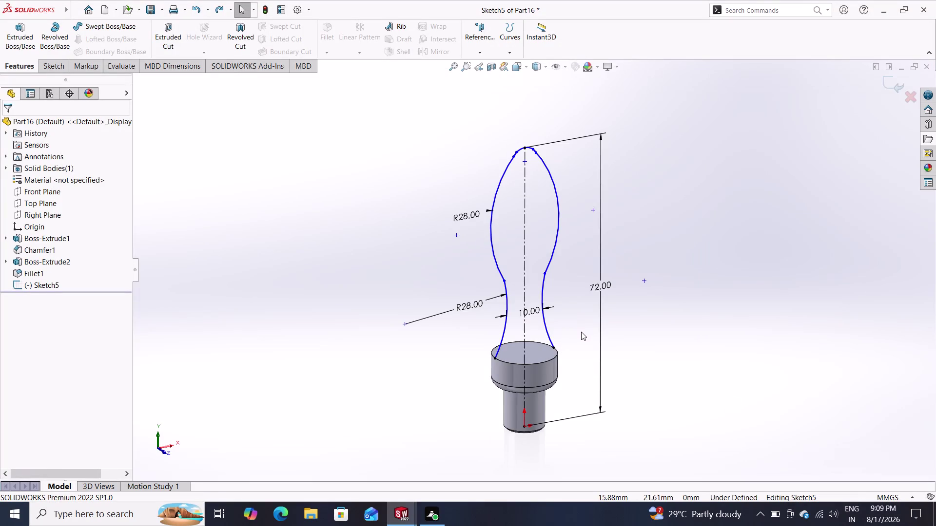
Box-select the base sketch entities, then clear the selection and try the second extrude's menu.
drag(579, 332, 492, 421)
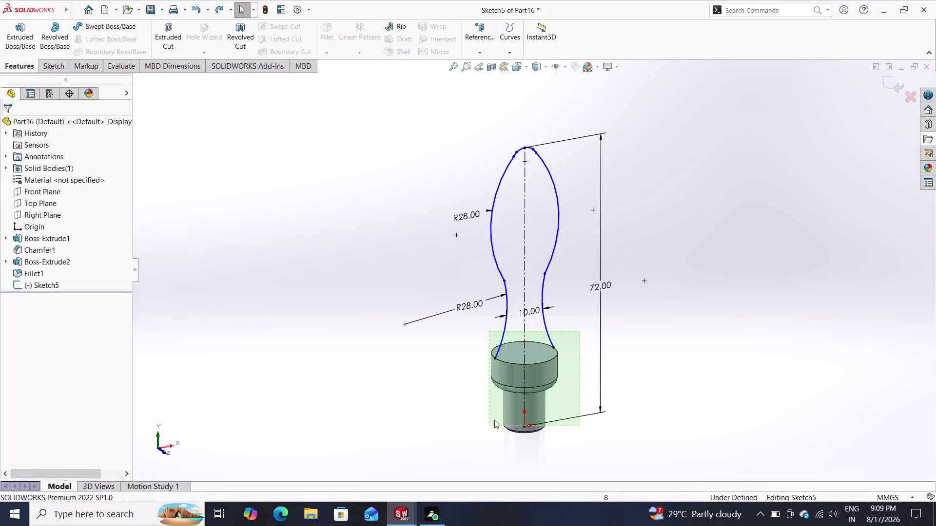
drag(493, 422, 497, 419)
key(Escape)
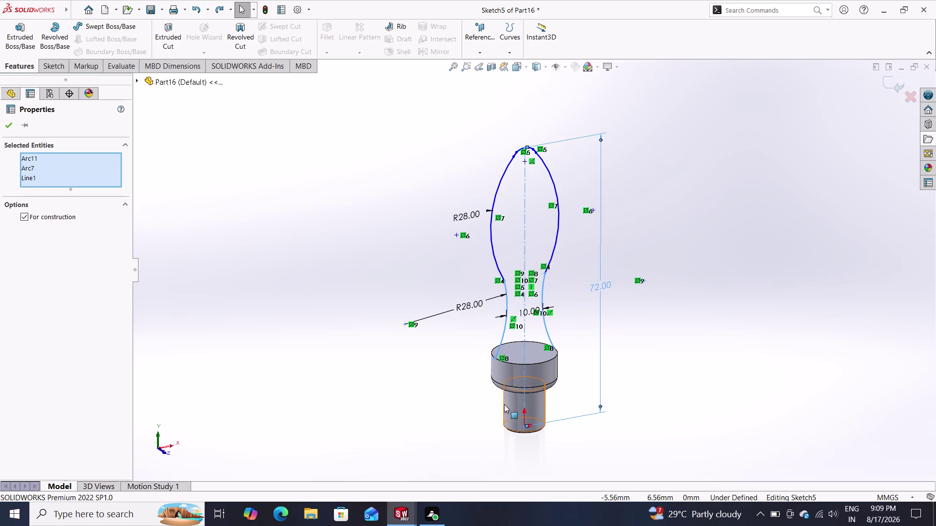
key(Escape)
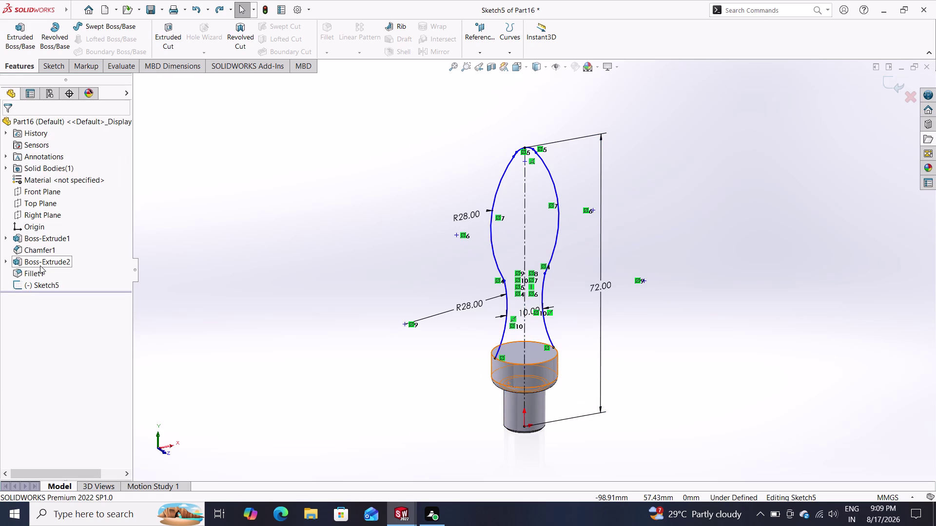
click(39, 265)
right_click(40, 264)
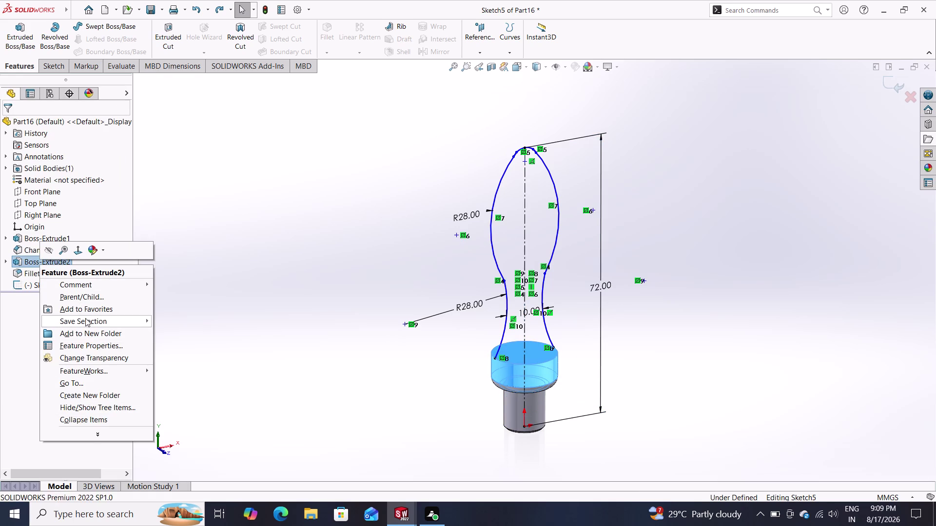
click(16, 321)
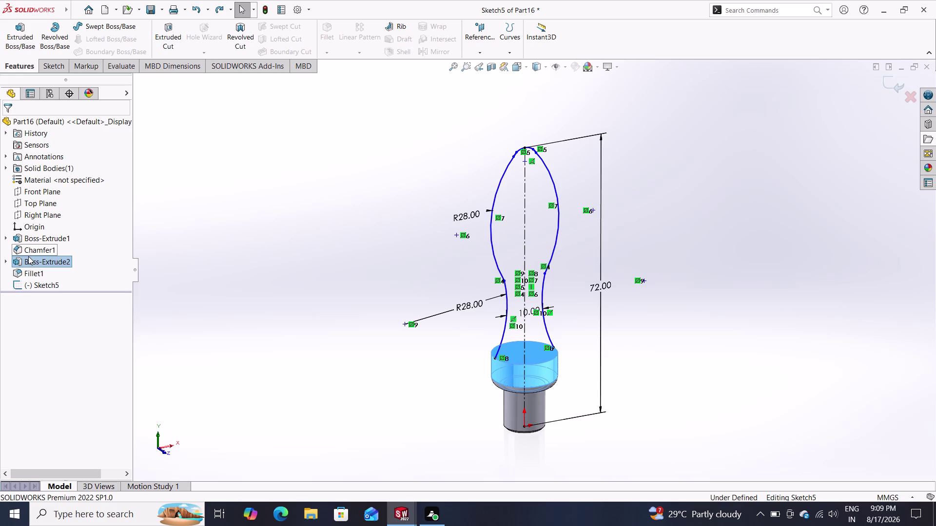
right_click(27, 258)
click(0, 346)
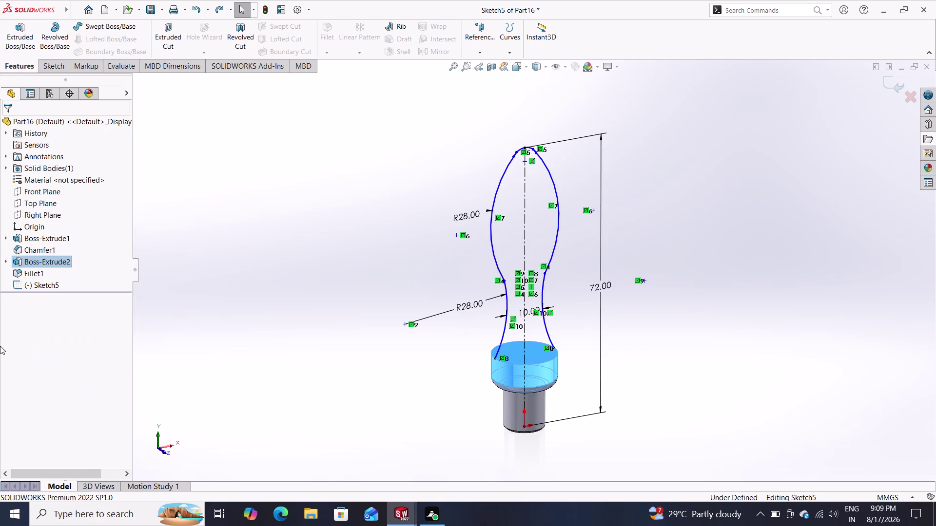
Hide the solid body using its right-click menu.
right_click(46, 263)
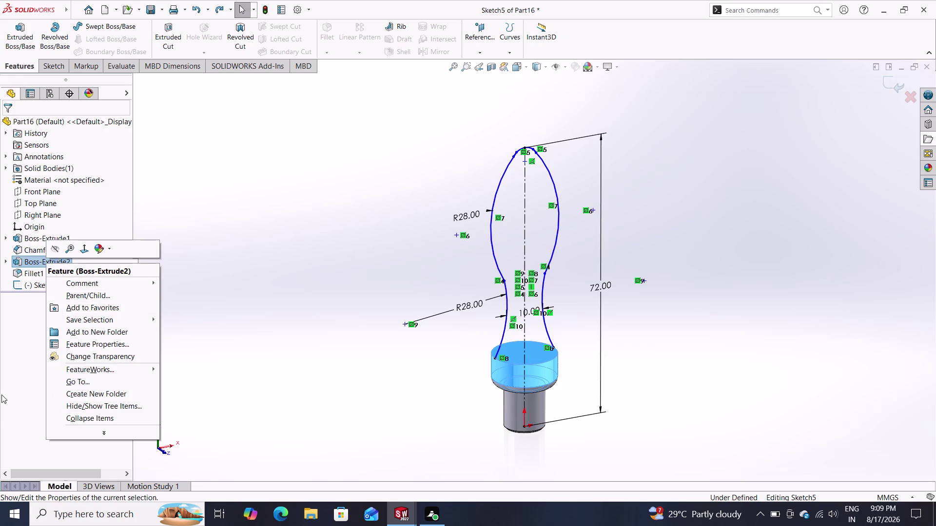
drag(3, 415, 11, 421)
right_click(513, 368)
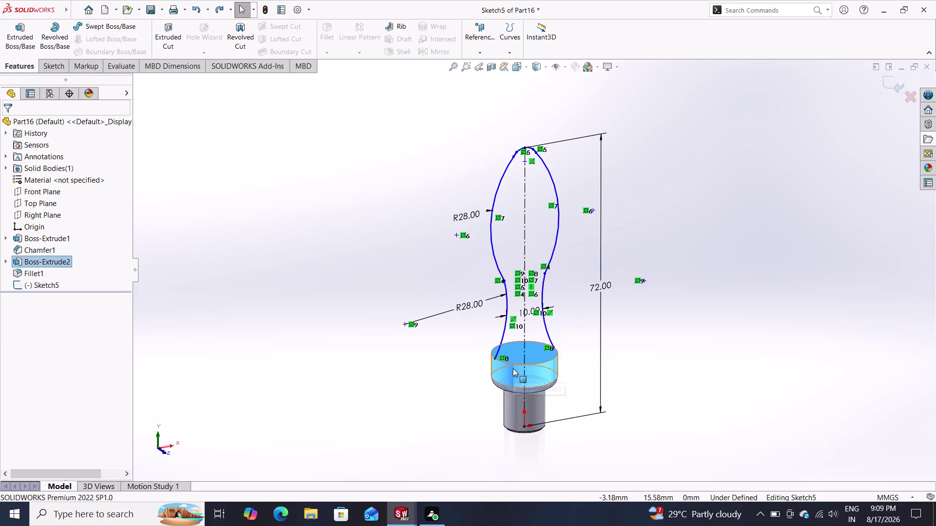
click(449, 426)
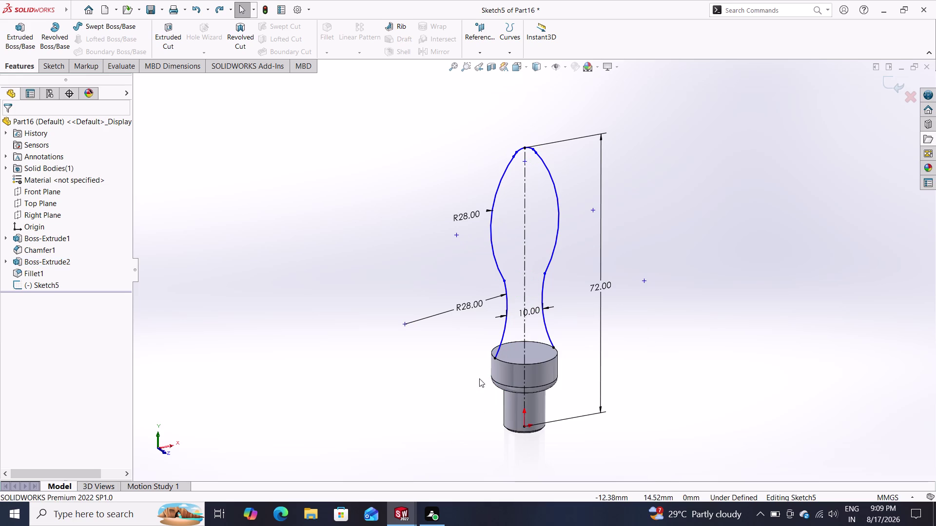
click(505, 368)
right_click(505, 368)
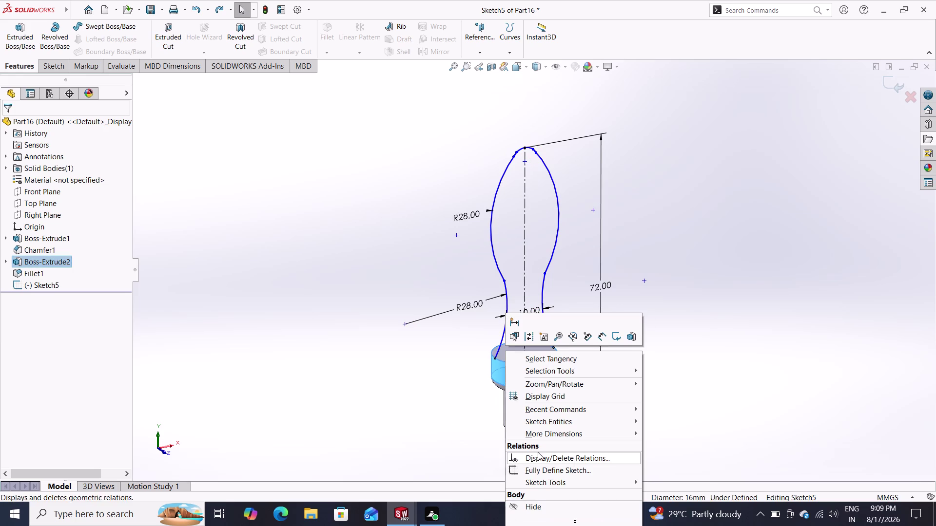
click(523, 508)
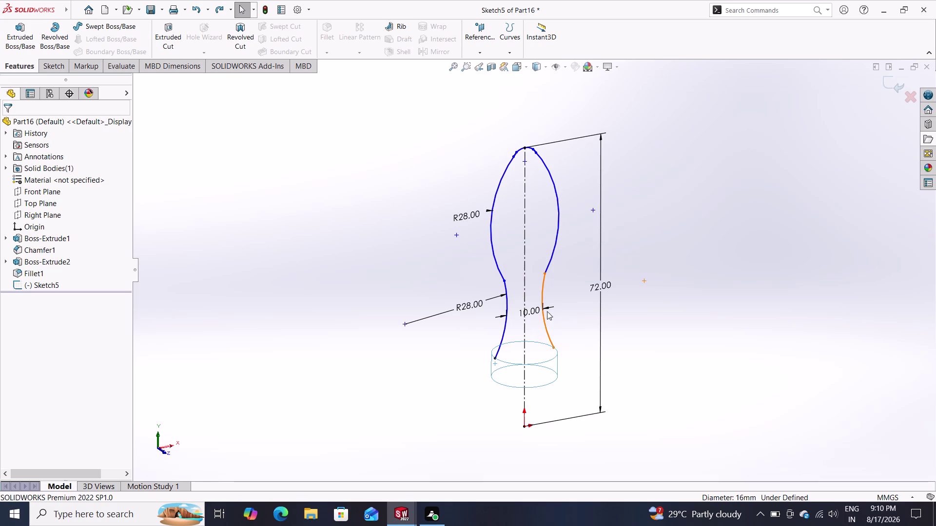
Delete the upper and lower right arcs, confirming removal of the dimensioned arc.
click(558, 204)
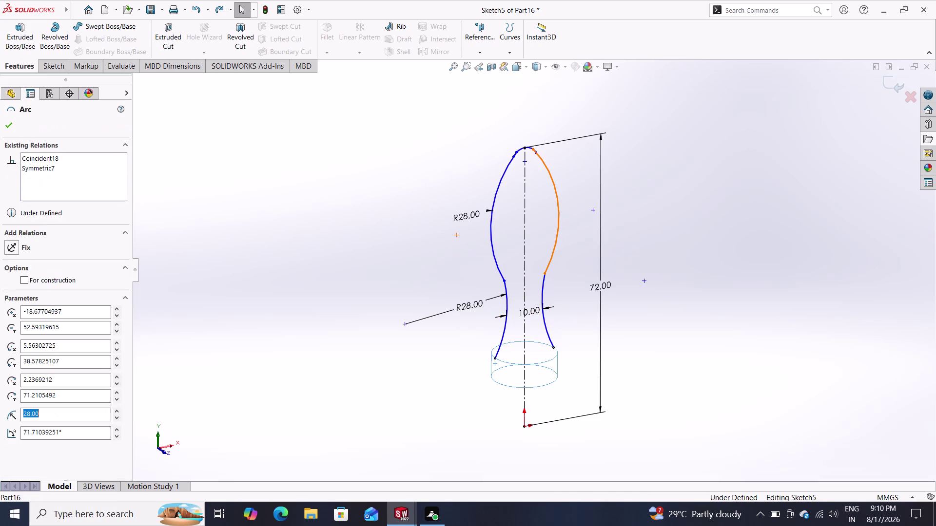
key(Delete)
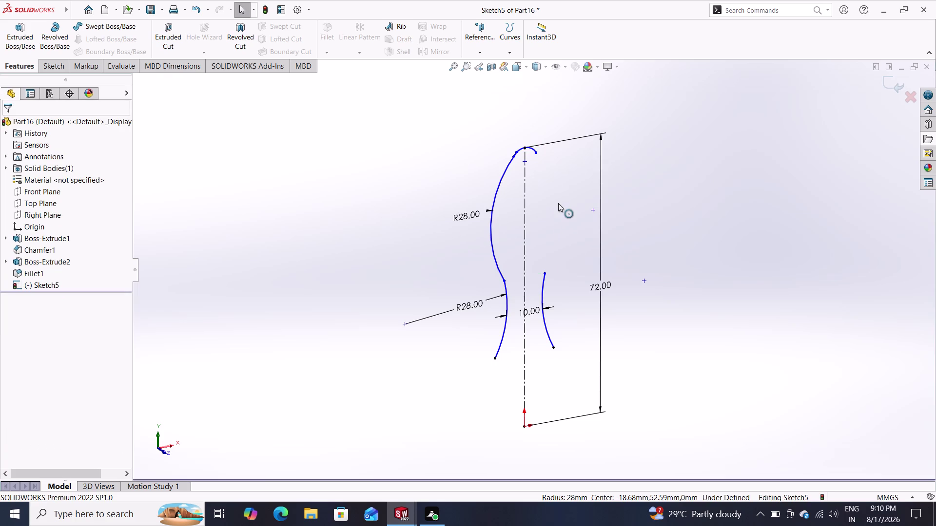
click(542, 298)
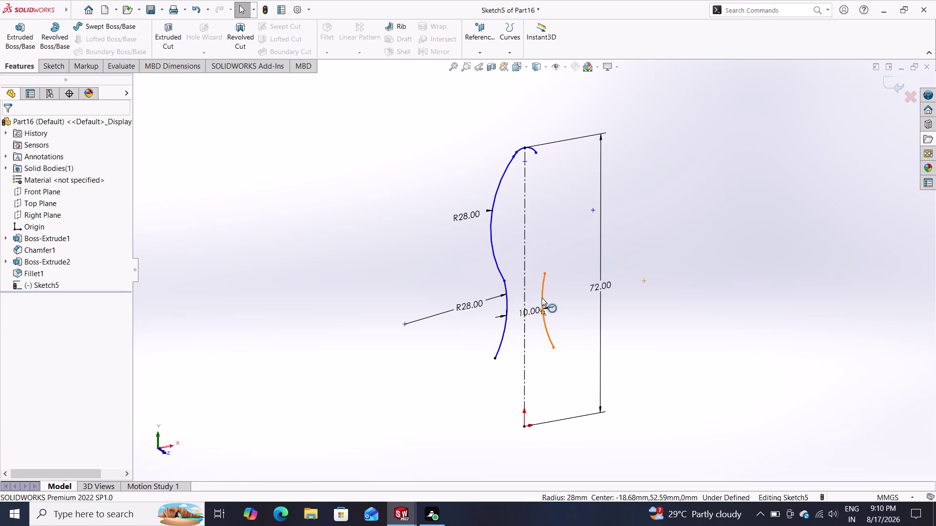
key(Delete)
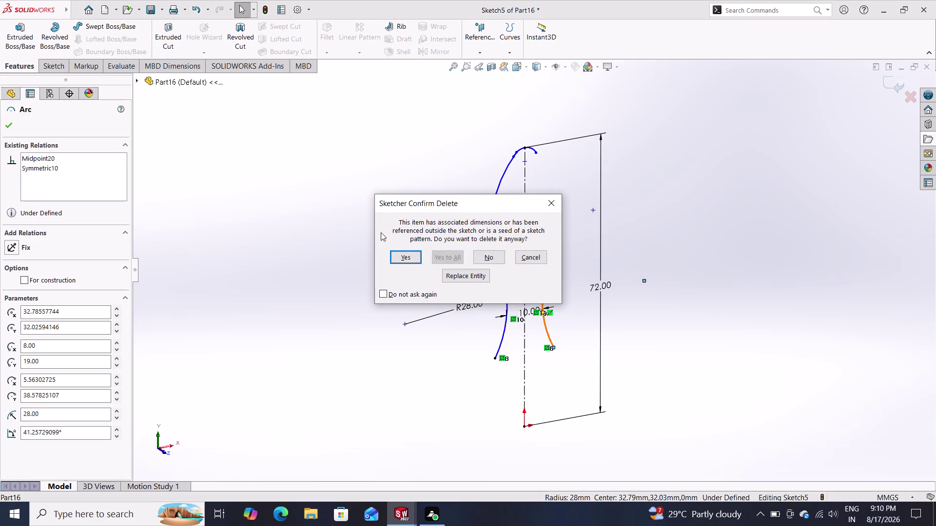
click(404, 257)
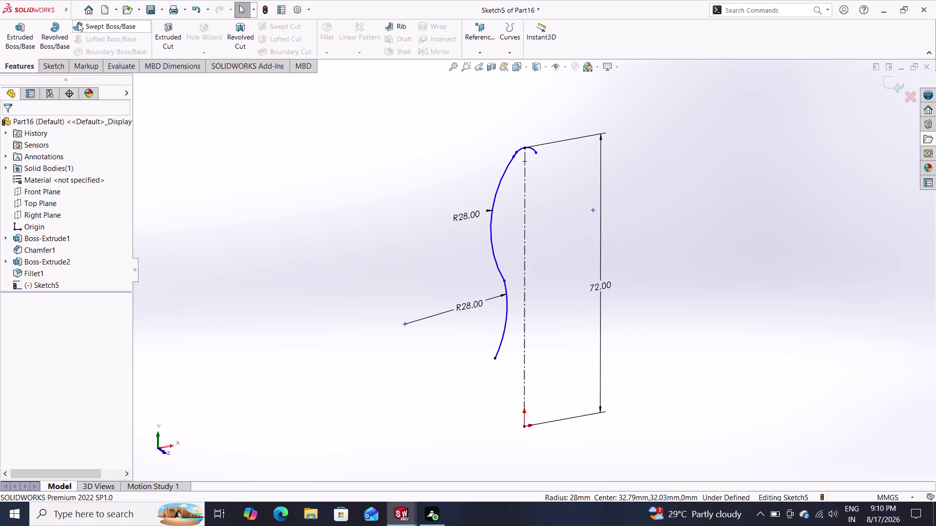
Start a line, then cancel it and leave Sketch5.
click(22, 66)
click(57, 64)
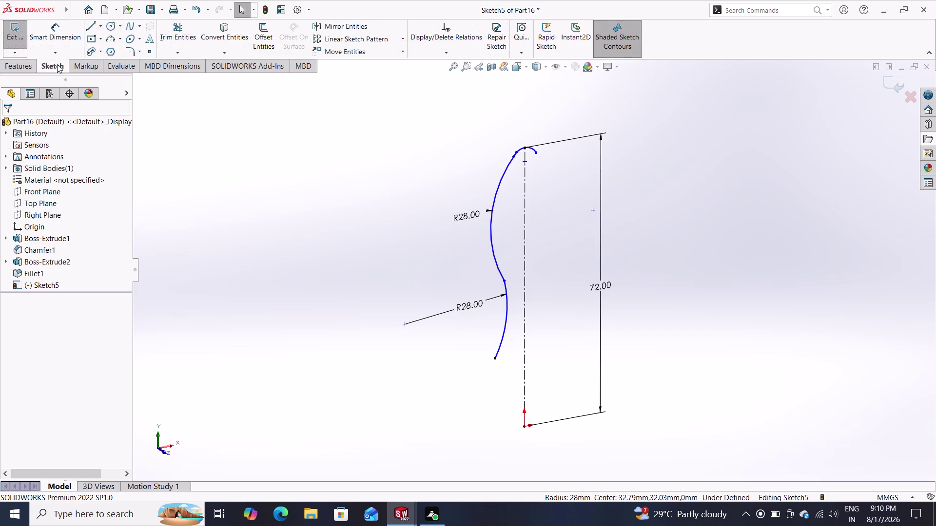
click(90, 23)
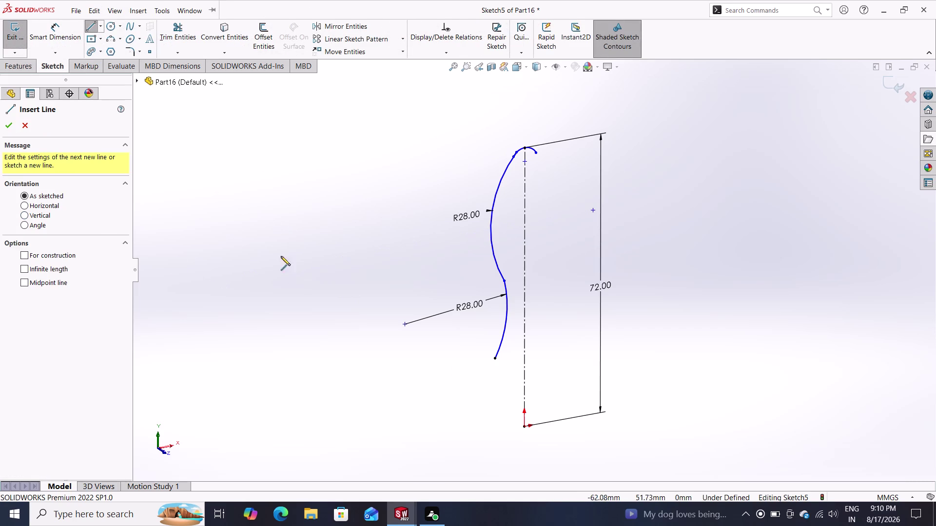
click(136, 80)
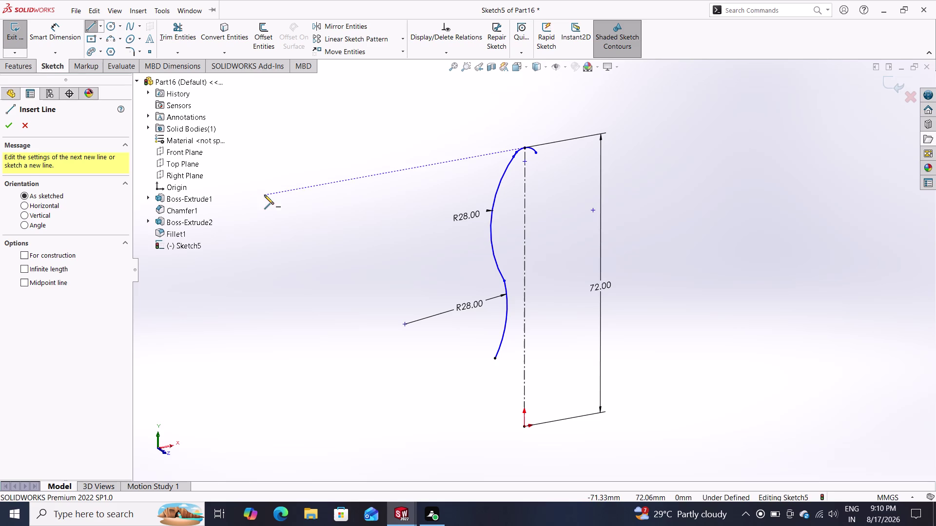
key(Escape)
key(Escape)
click(892, 82)
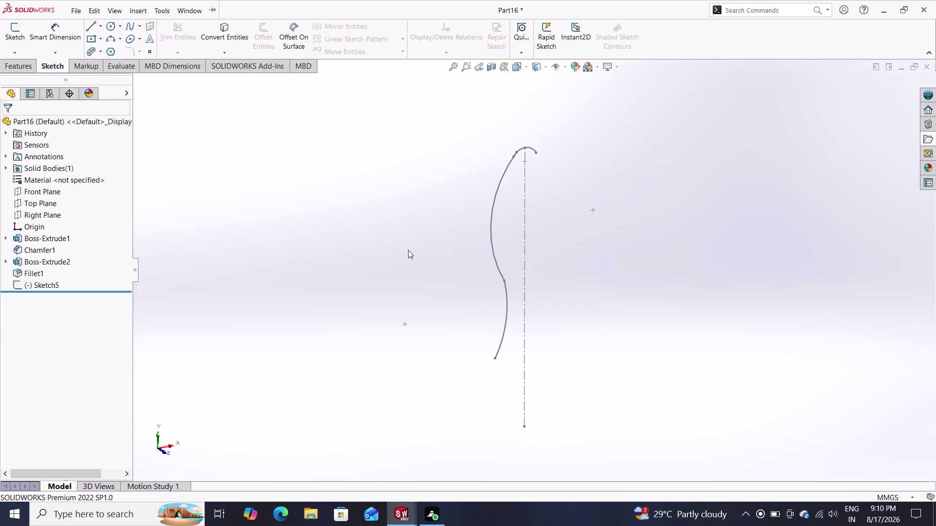
Start Sketch6 on the Front Plane and pick the lower profile arc.
click(12, 62)
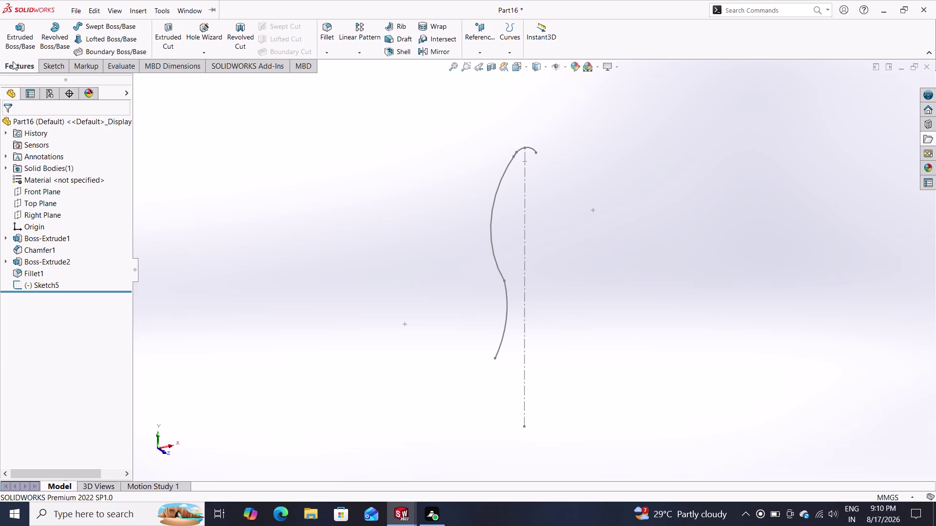
click(46, 65)
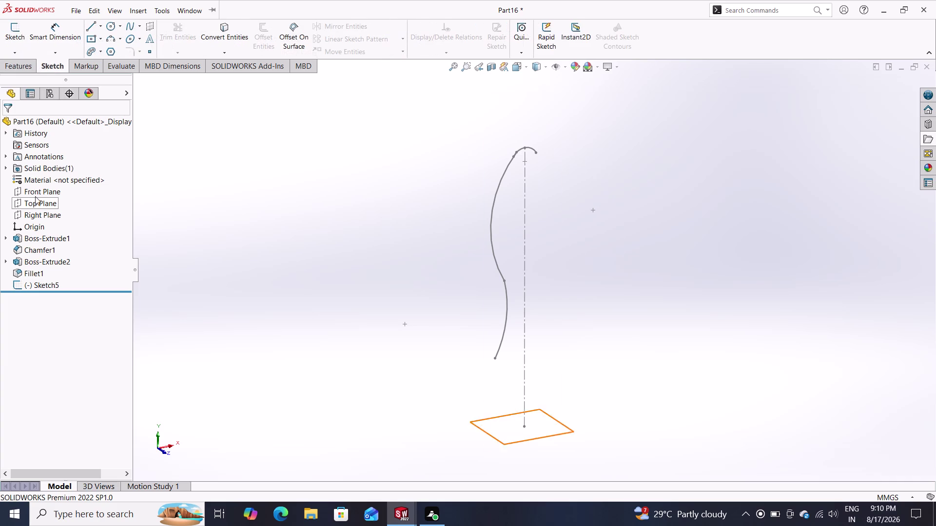
click(35, 192)
click(42, 181)
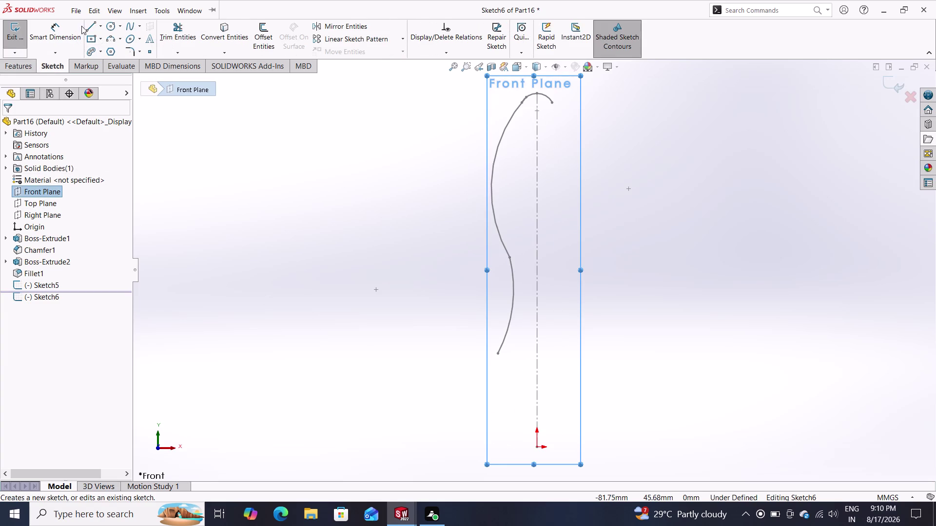
click(510, 303)
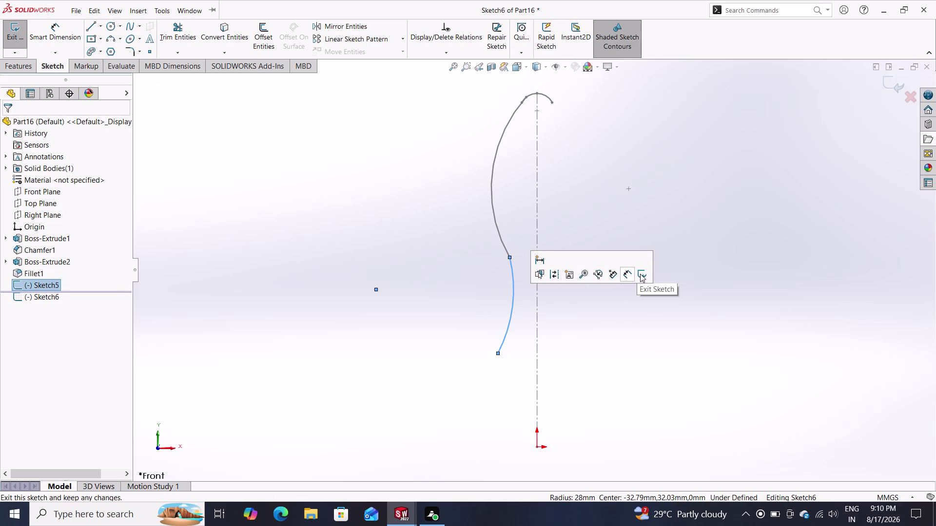
key(Escape)
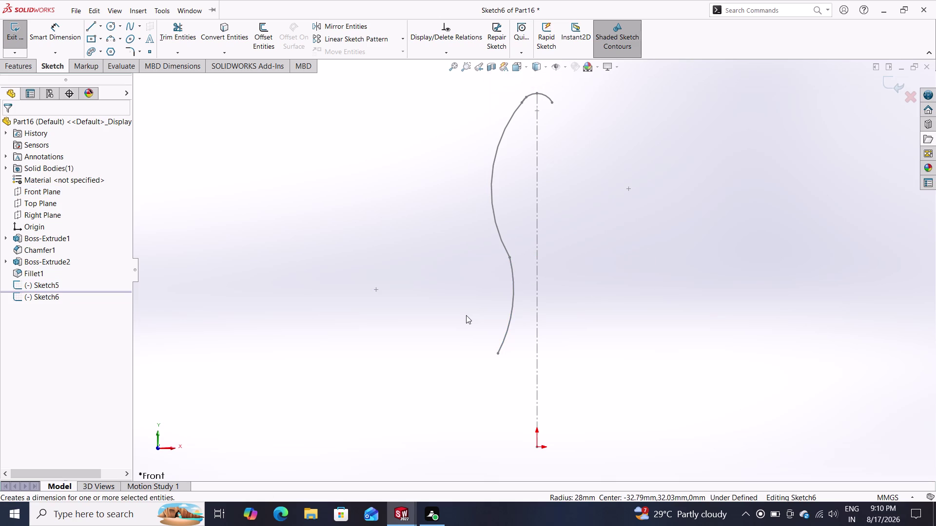
Draw a horizontal base line from the lower arc's end to the centerline.
click(88, 27)
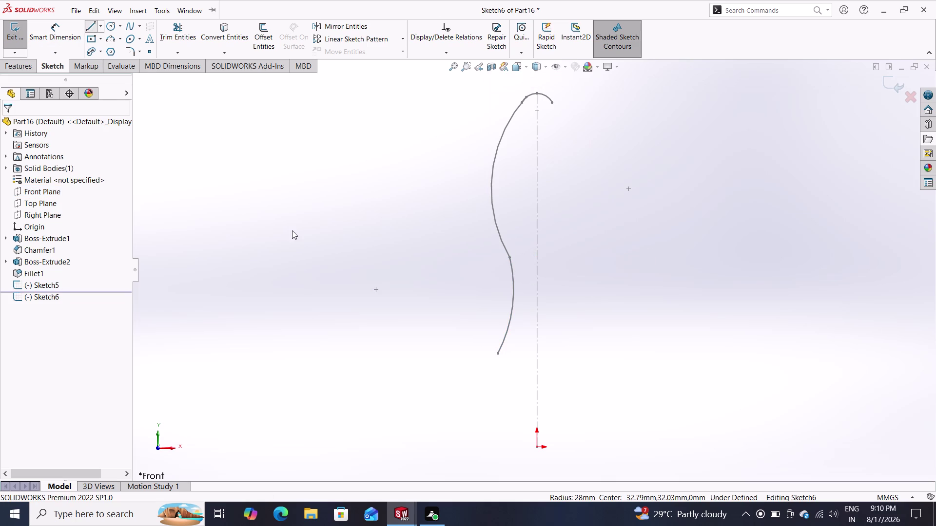
click(497, 353)
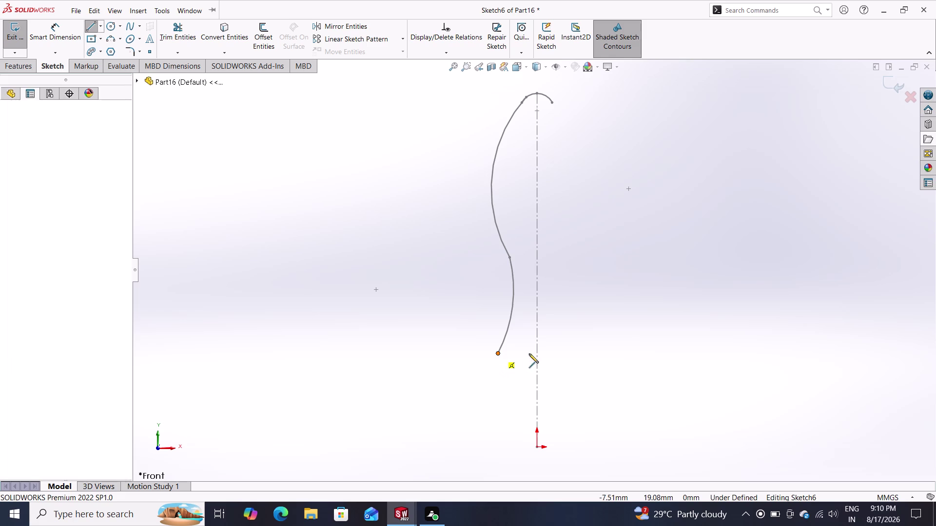
click(538, 353)
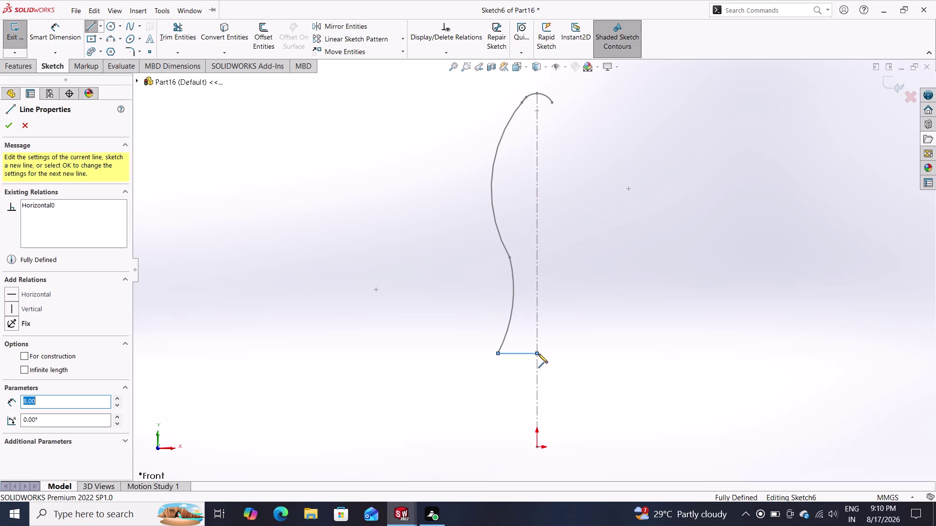
key(Escape)
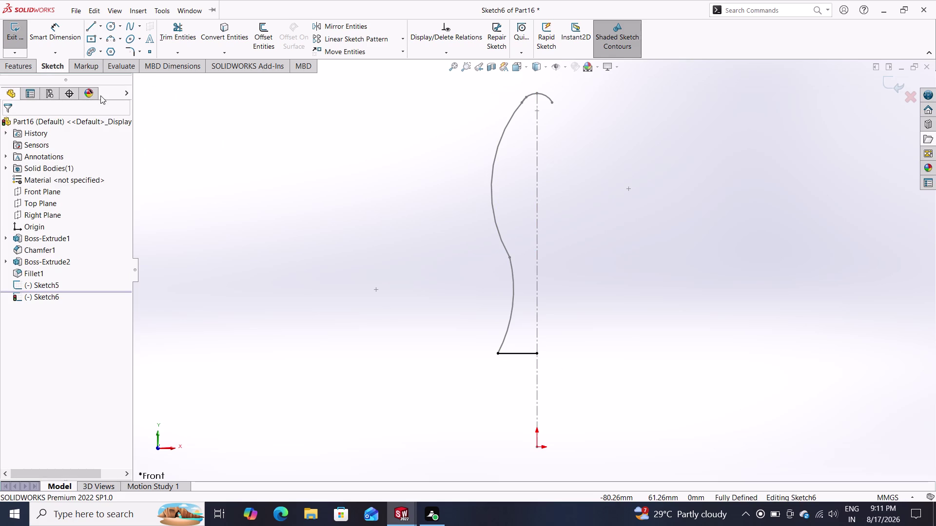
Draw a vertical line up the centerline to the top of the curve.
click(95, 24)
click(537, 354)
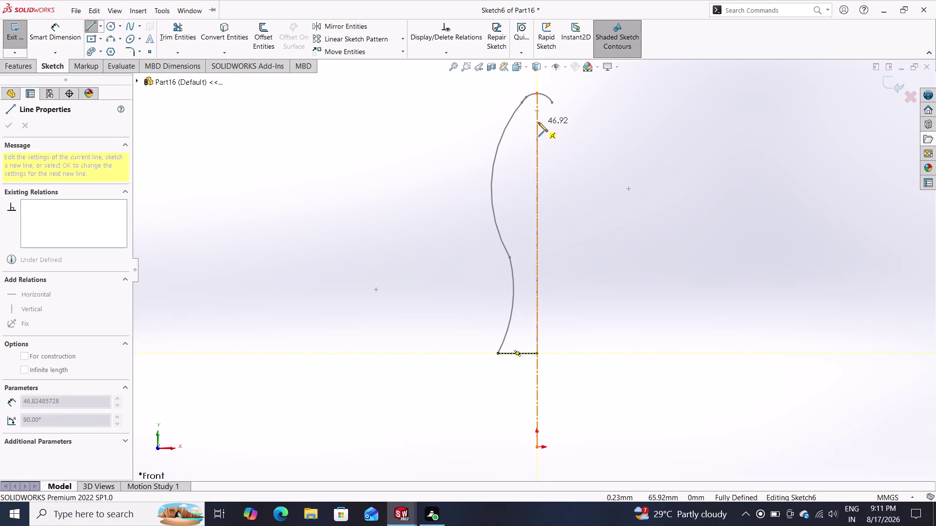
click(538, 93)
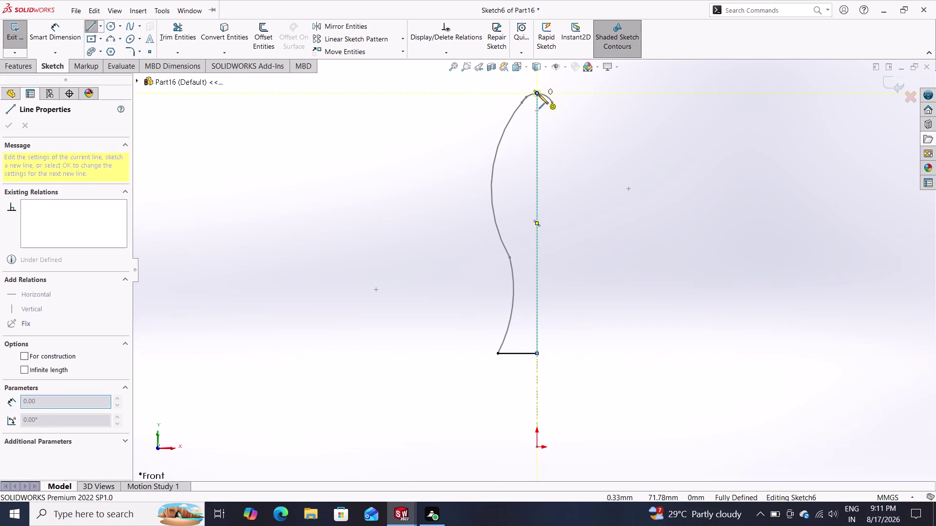
key(Escape)
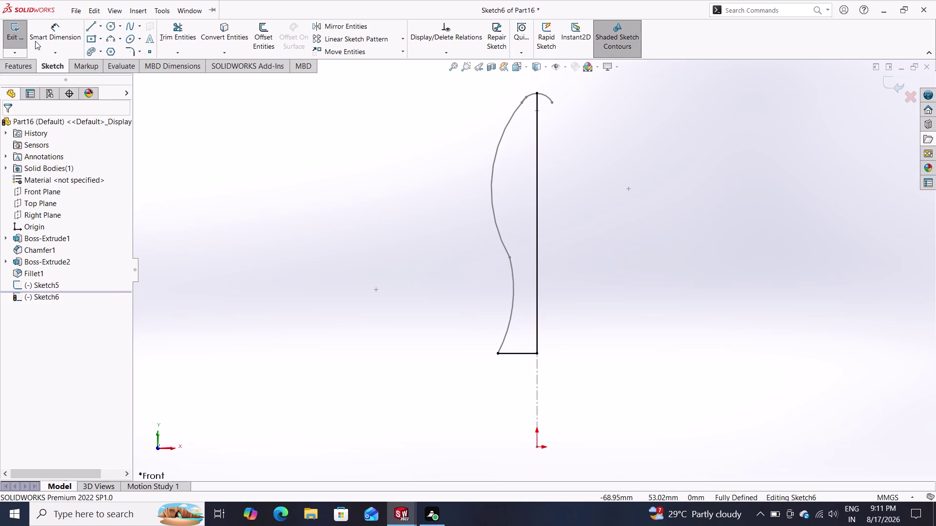
click(22, 64)
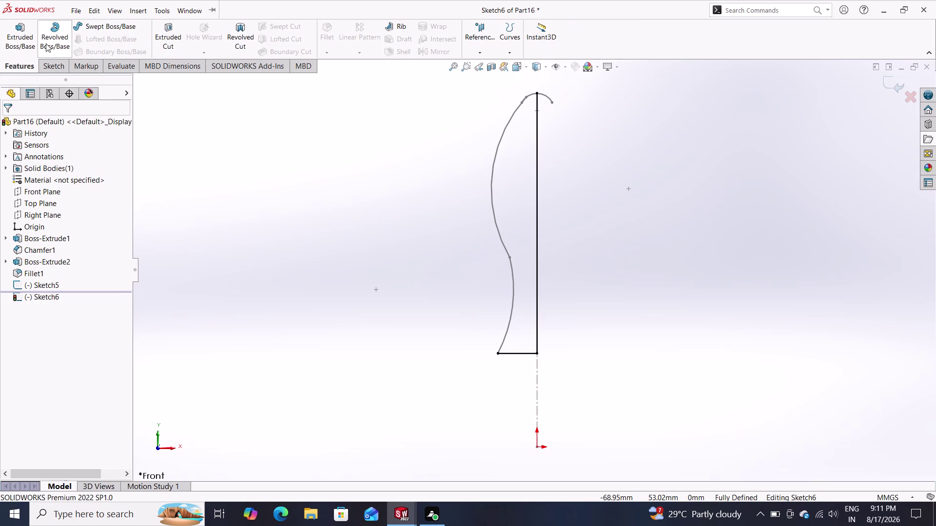
Start a revolve about the vertical line and dismiss its rebuild error.
click(50, 35)
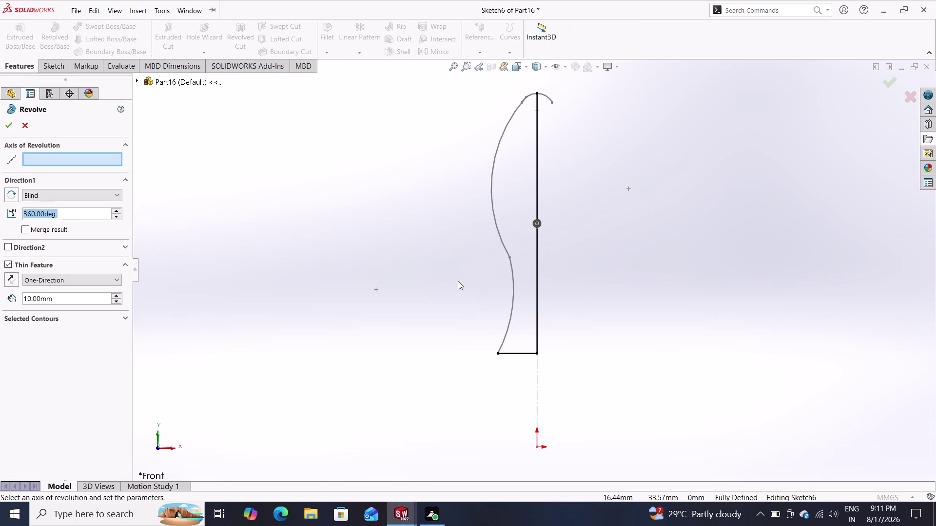
middle_drag(436, 268, 466, 308)
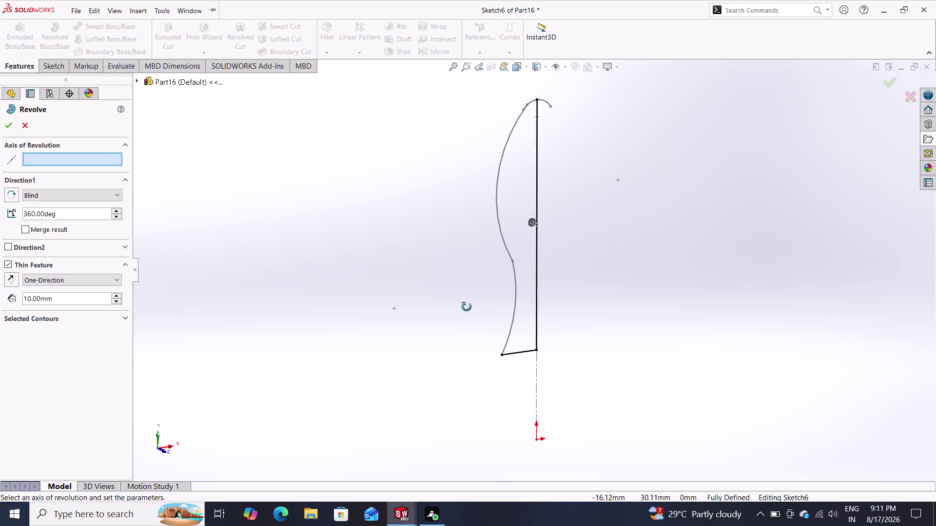
middle_drag(467, 308, 466, 306)
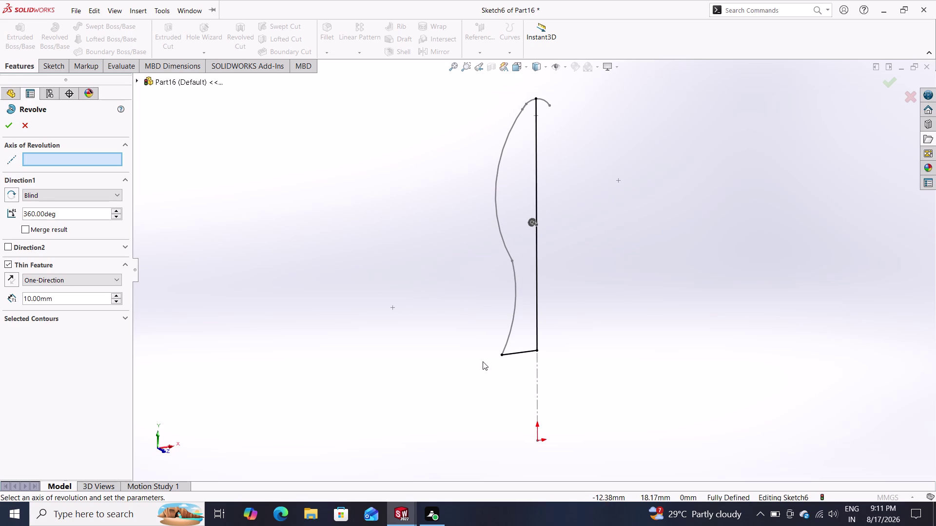
click(536, 291)
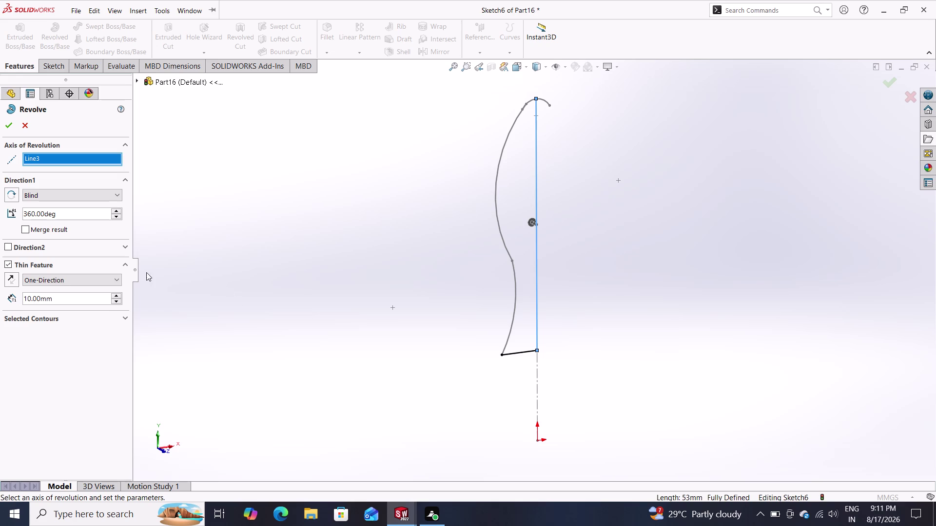
click(5, 128)
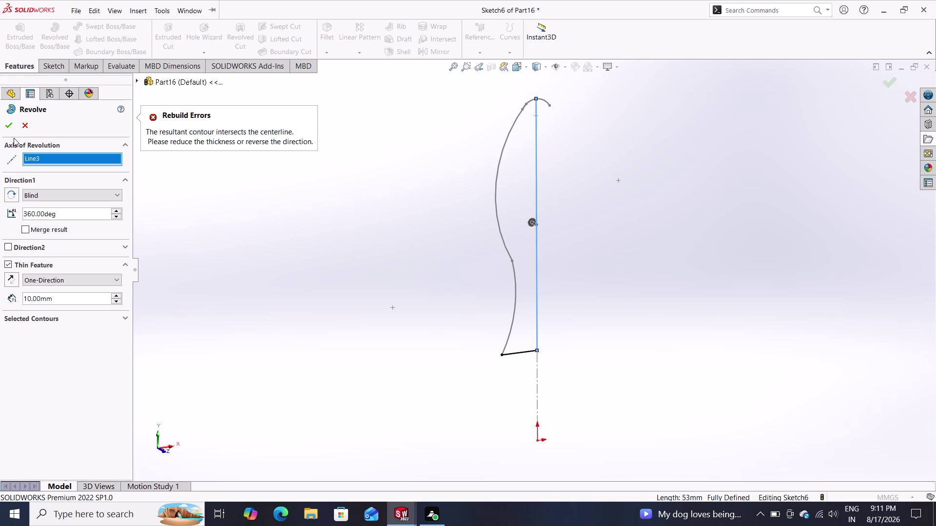
click(531, 219)
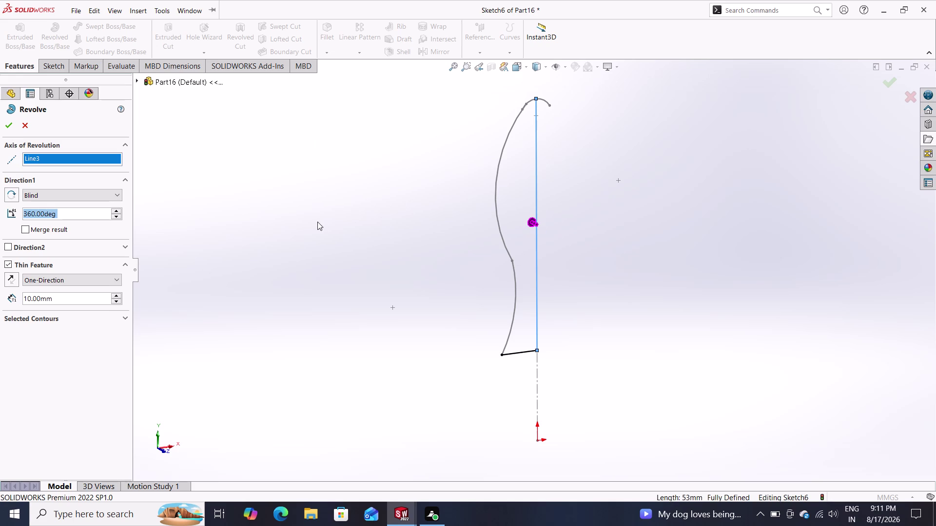
Try the Blind revolve settings, then cancel the revolve without creating it.
click(12, 194)
click(77, 191)
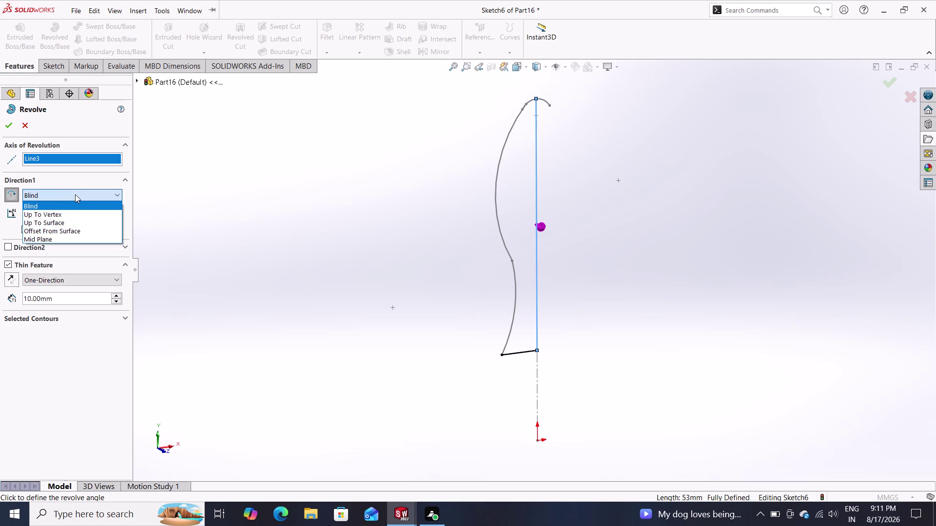
click(74, 194)
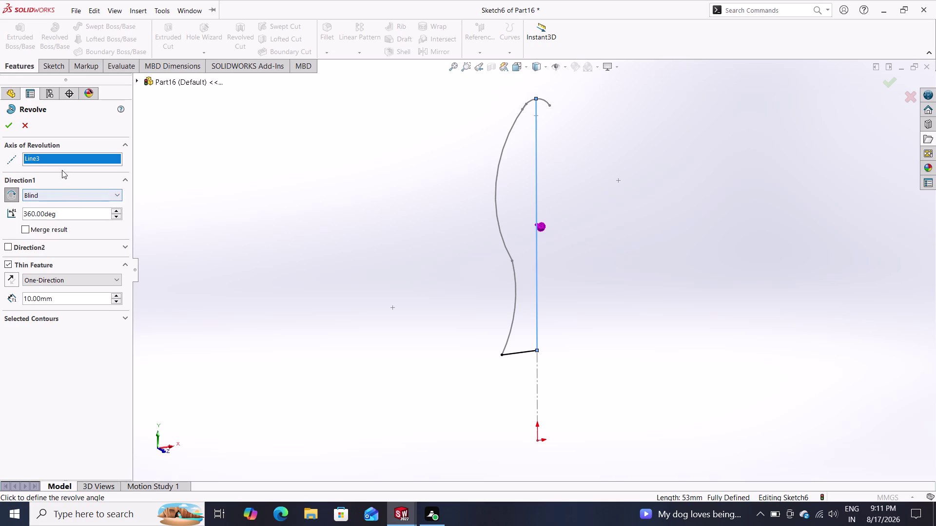
click(8, 125)
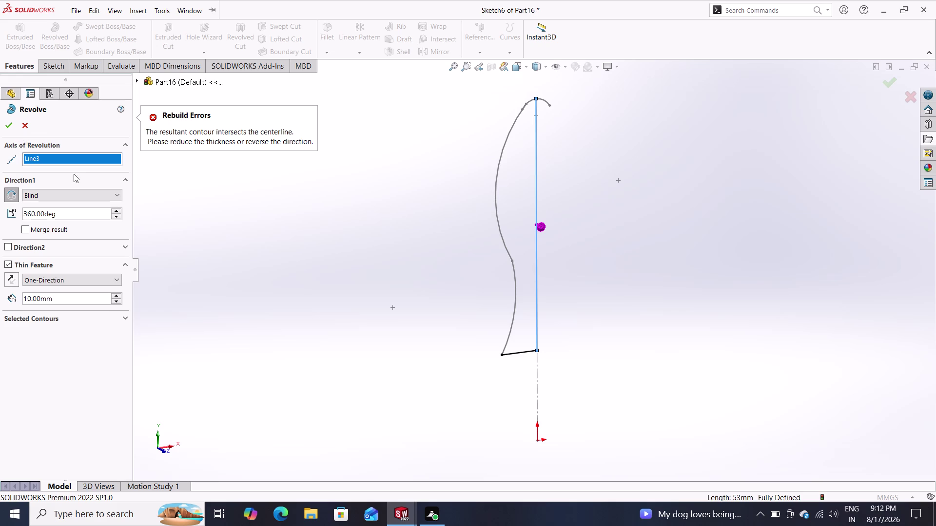
key(Escape)
key(Escape)
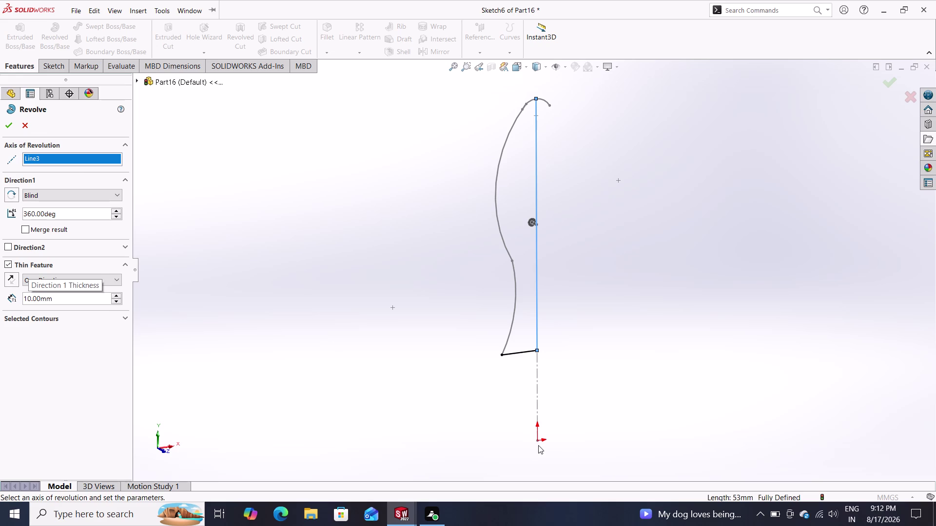
drag(537, 441, 547, 394)
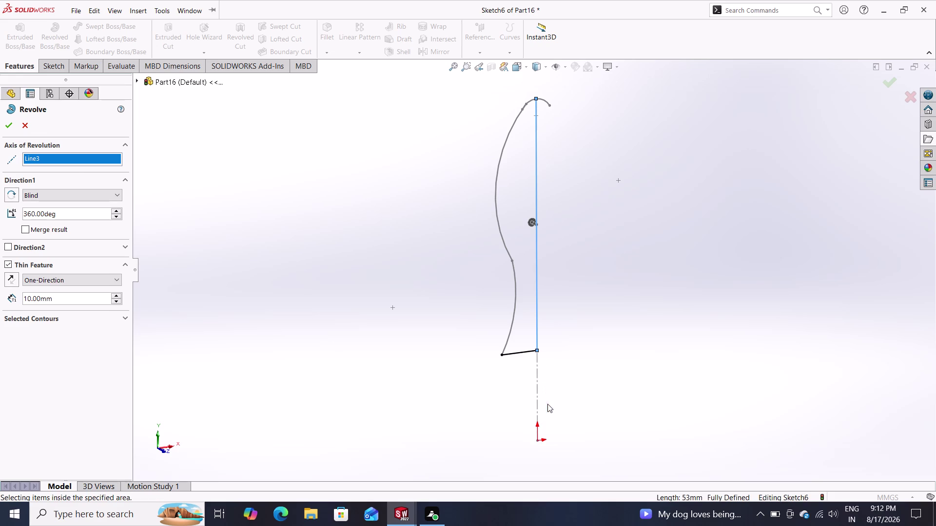
key(Escape)
key(Escape)
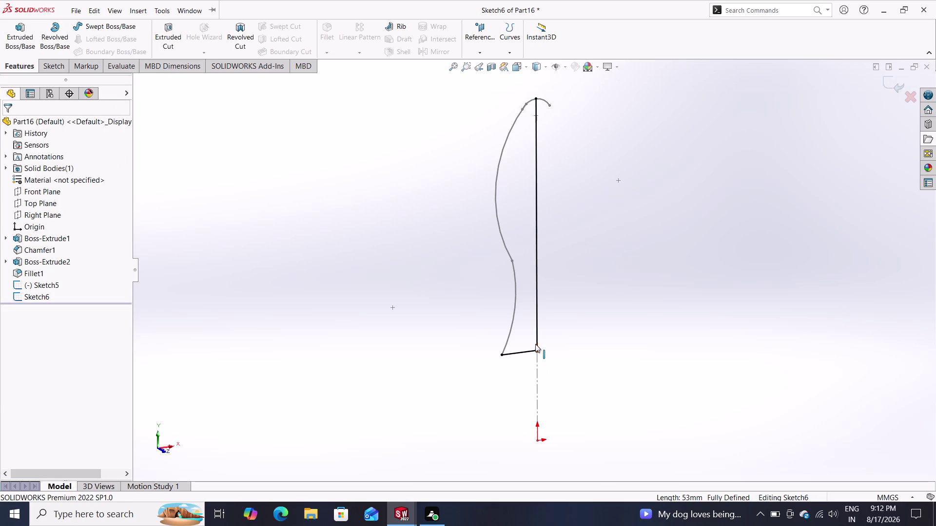
Select Sketch6's straight closing lines and undo the Sketch6 changes.
drag(537, 350, 535, 418)
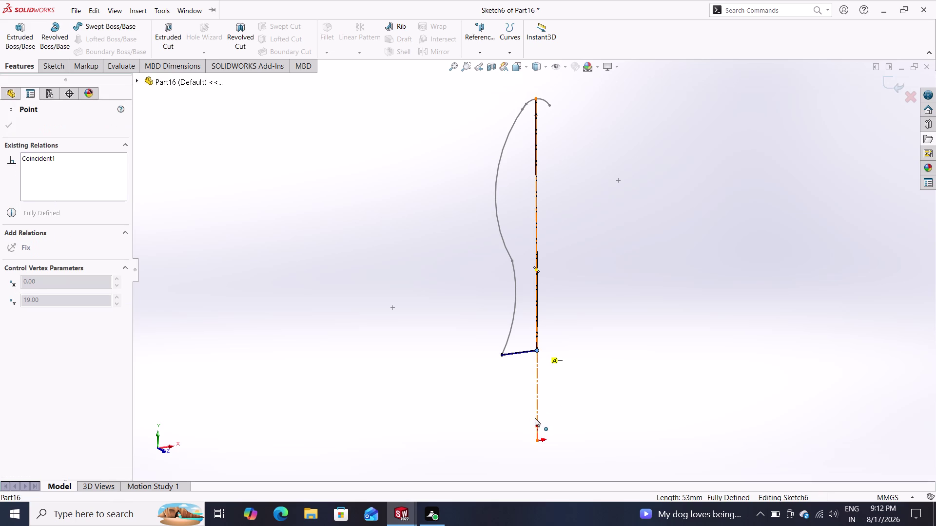
drag(535, 418, 535, 418)
key(Escape)
key(Escape)
key(Escape)
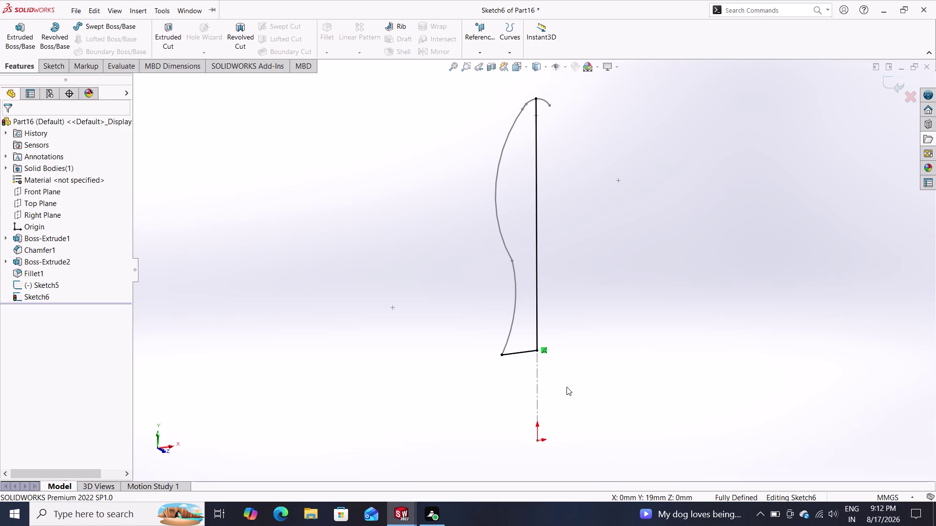
key(ctrl+z)
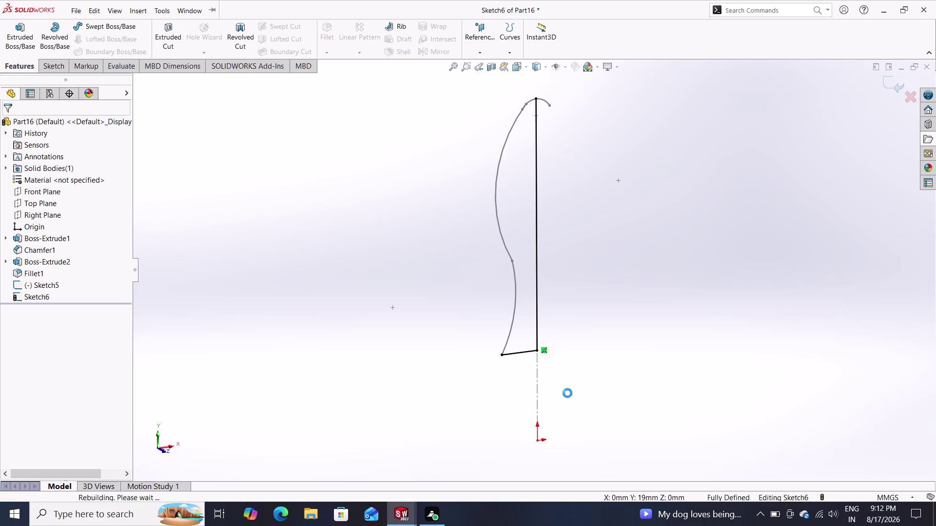
key(ctrl+z)
key(ctrl+z)
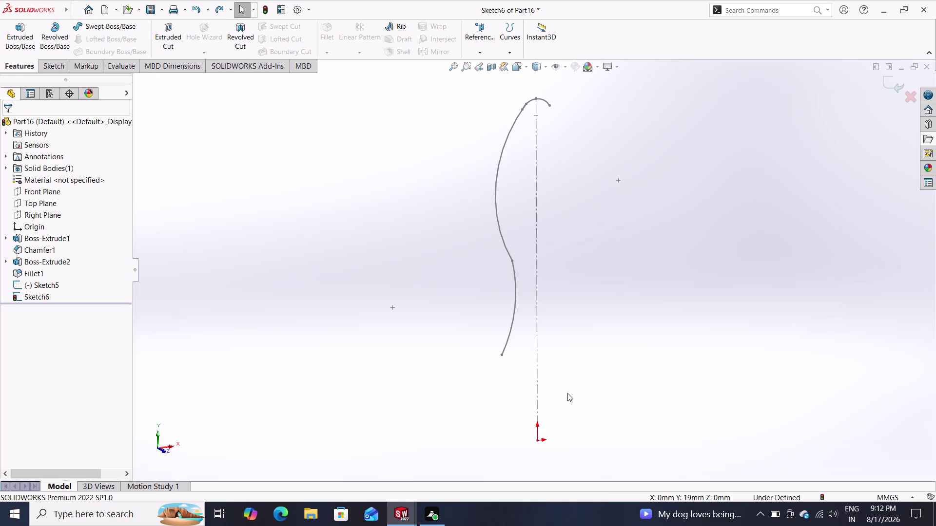
key(ctrl+z)
key(ctrl+z)
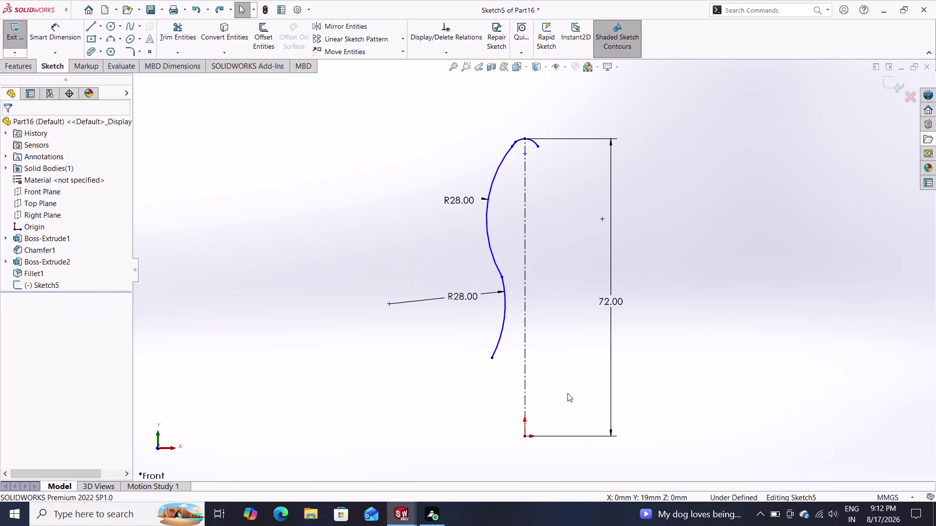
Delete the stray right-hand arc and confirm the deletion.
key(ctrl+z)
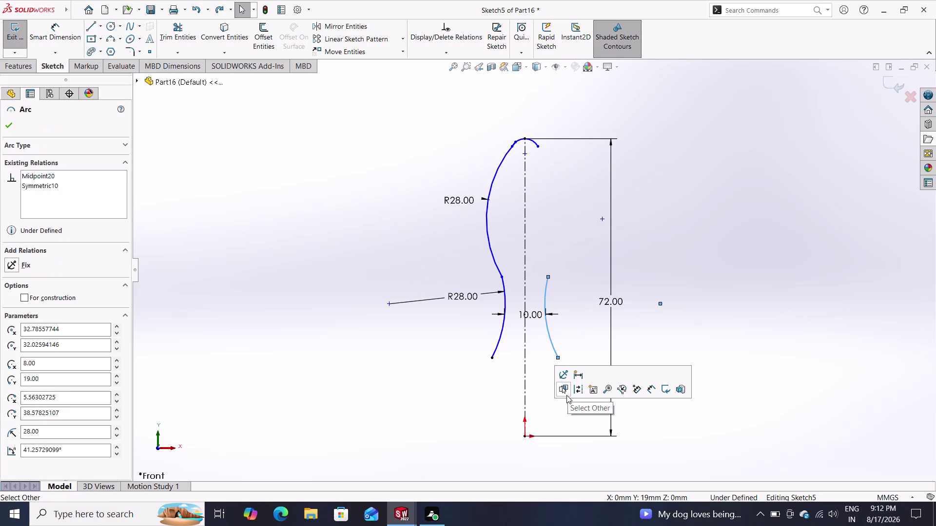
click(545, 329)
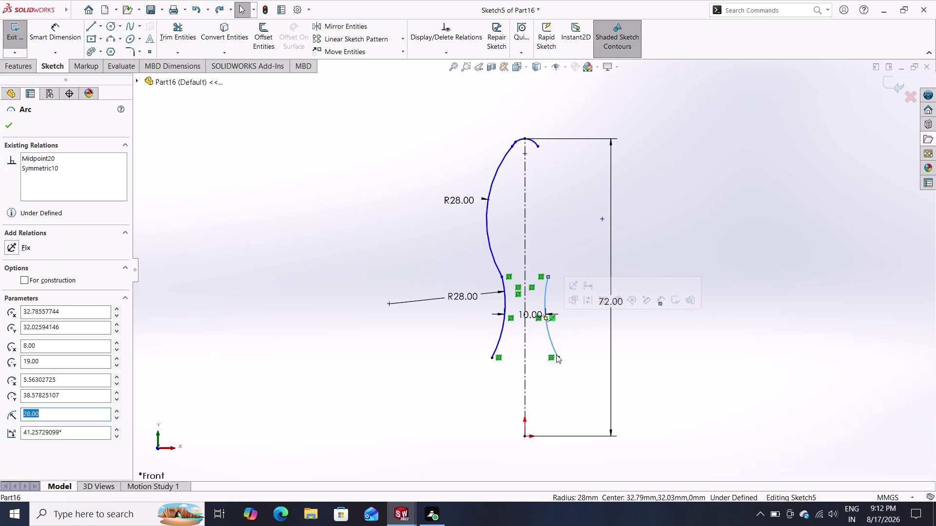
key(Delete)
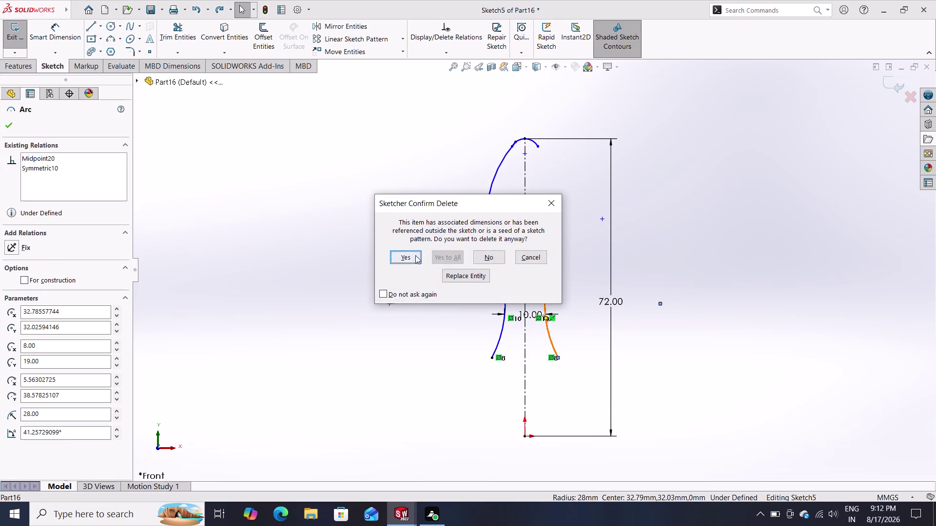
click(414, 256)
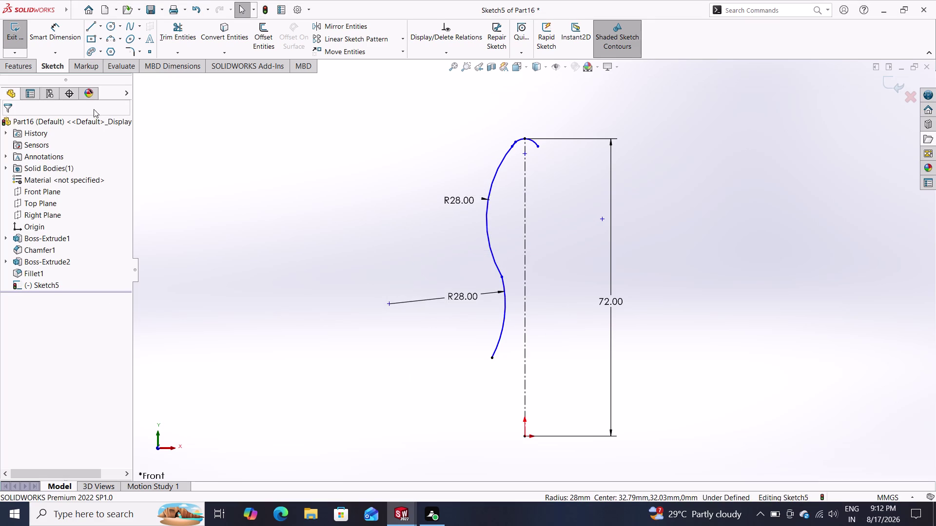
Draw a 19 mm vertical line from the origin, joined horizontally to the lower arc's end.
click(90, 20)
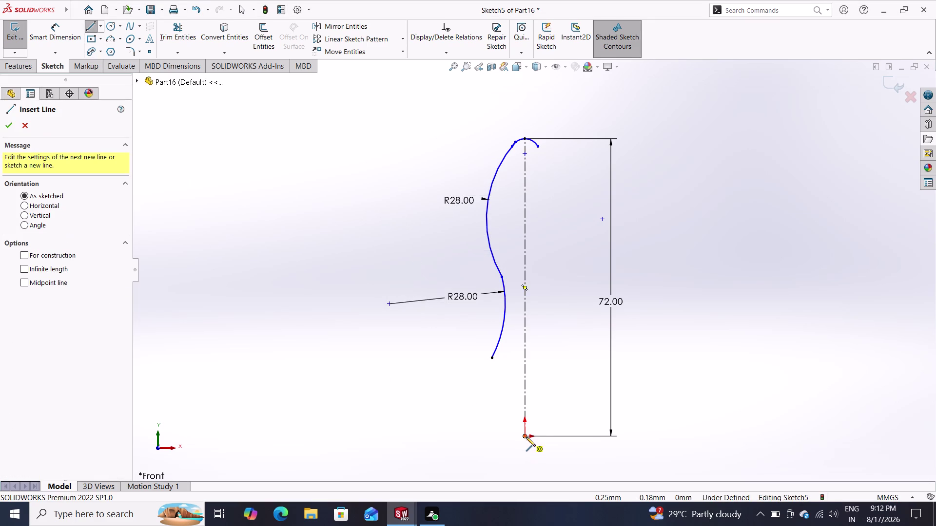
click(526, 437)
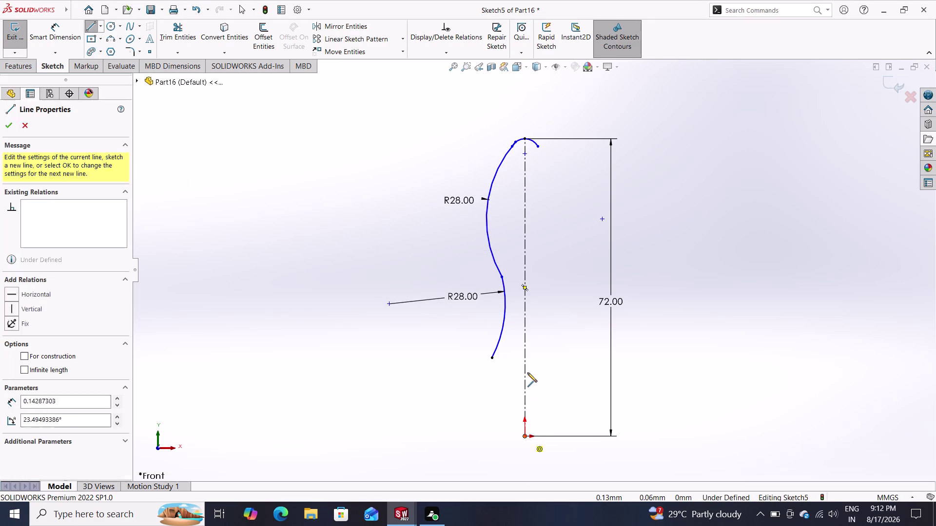
click(526, 357)
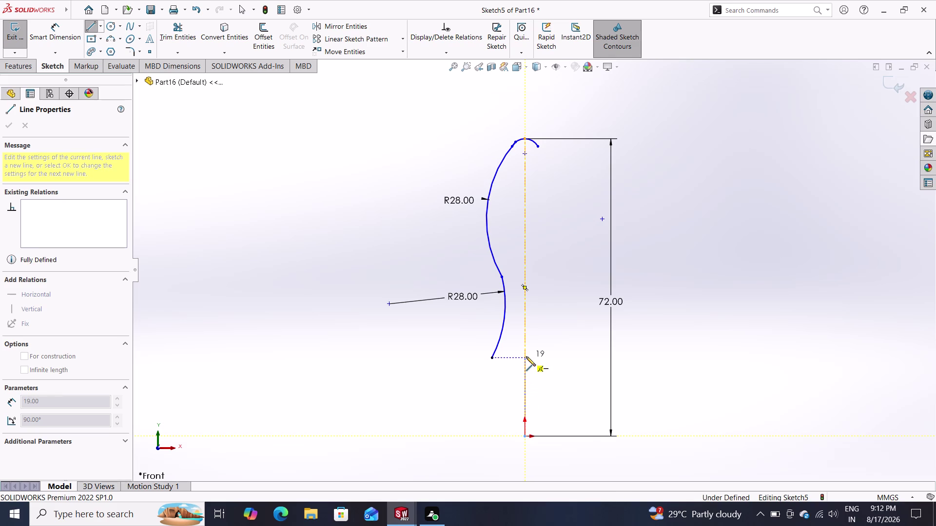
click(492, 359)
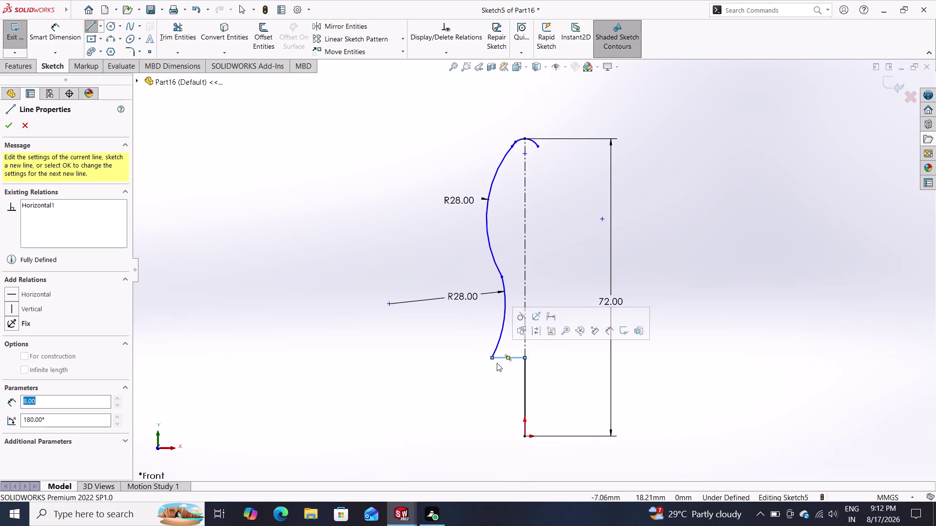
key(Escape)
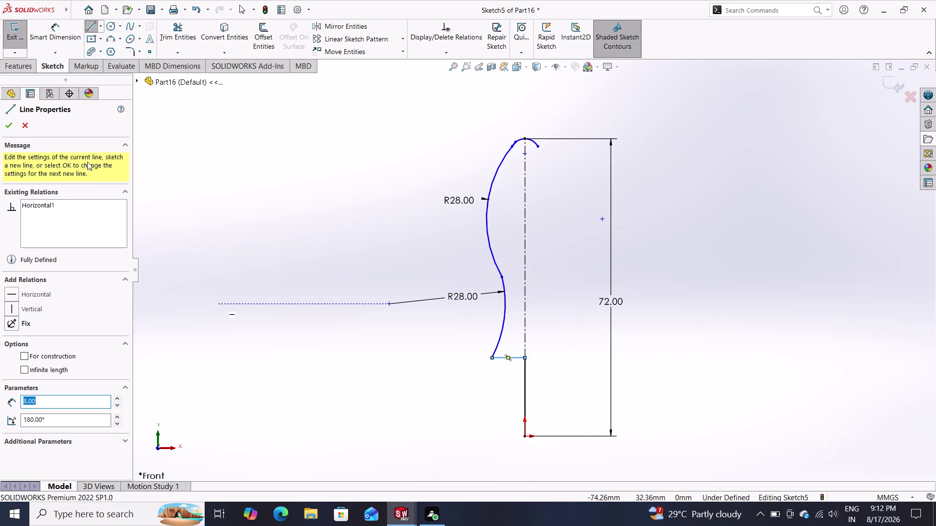
click(8, 123)
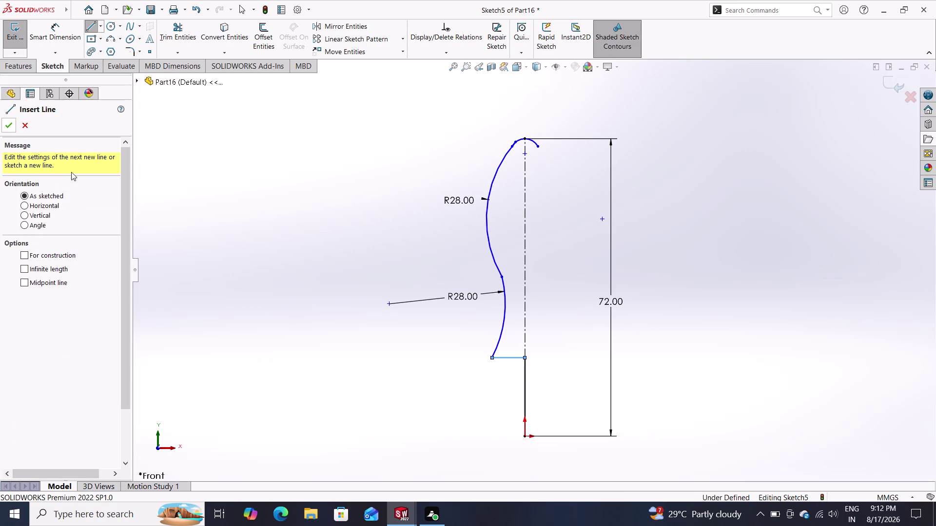
click(9, 118)
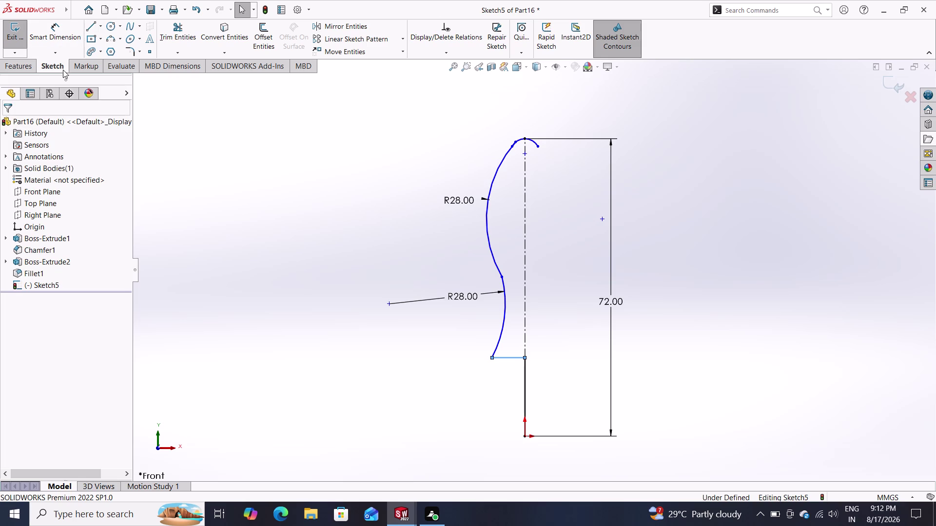
click(21, 68)
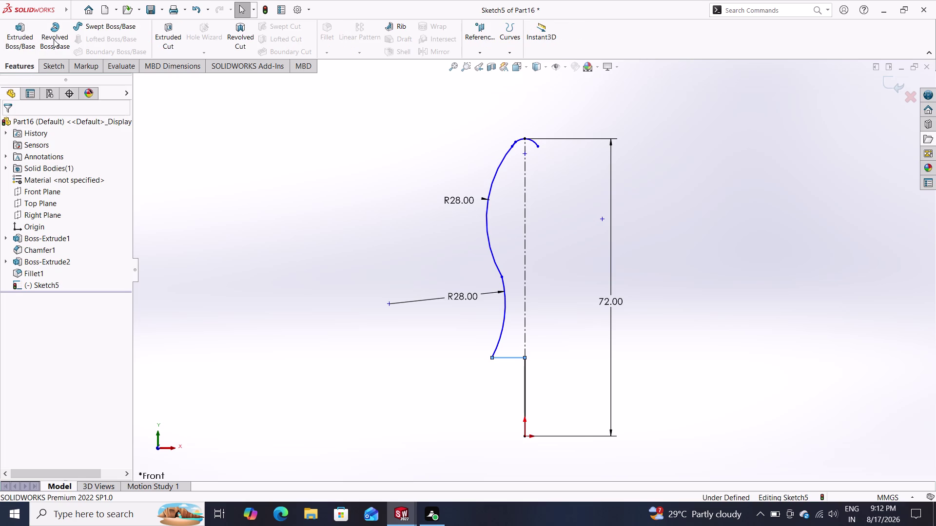
Cancel the revolve and trim the stray stub at the top of the R28 curve.
click(54, 39)
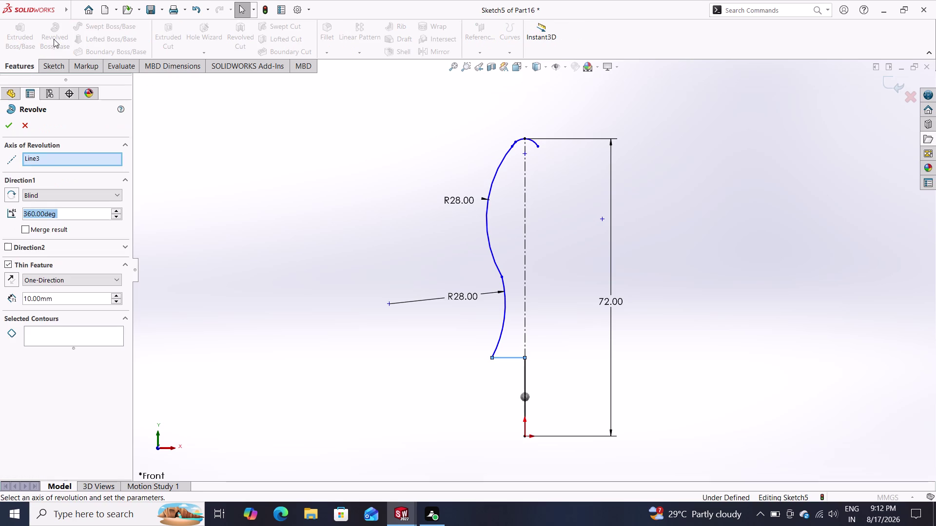
key(Escape)
key(Escape)
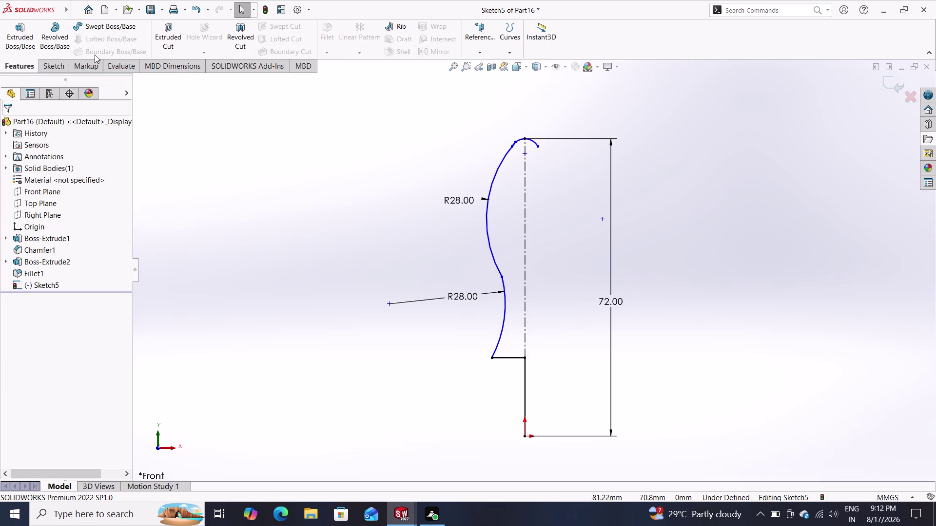
click(51, 61)
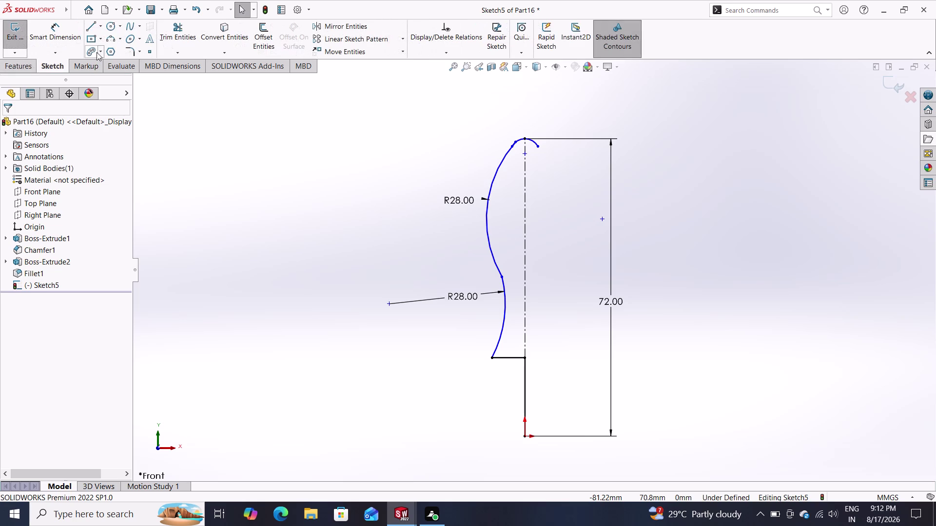
click(179, 34)
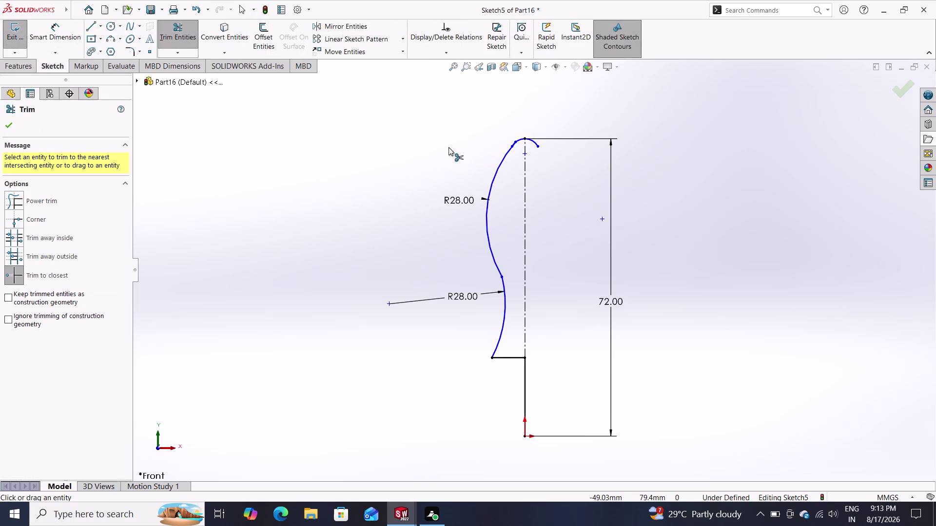
click(532, 142)
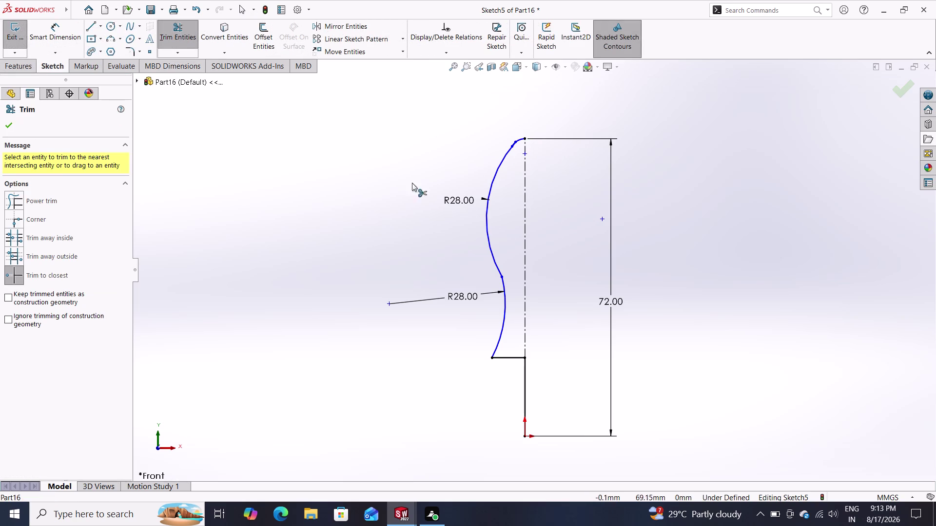
click(5, 125)
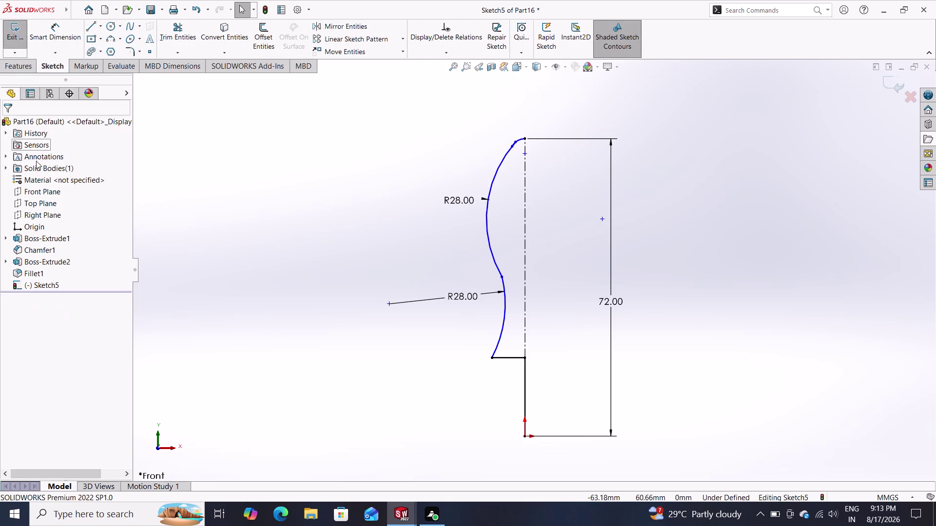
click(18, 65)
Retry the revolve, cancel it after the error, and select the construction centerline.
click(56, 29)
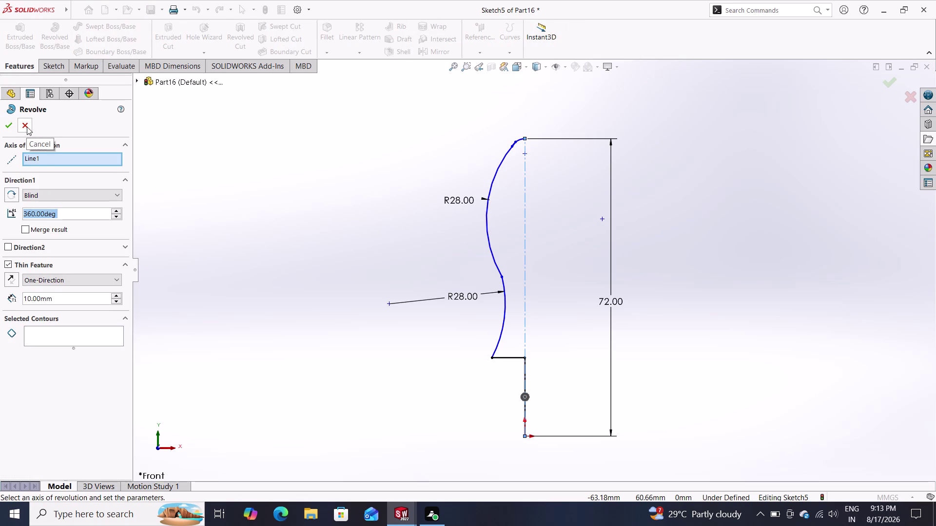
click(10, 126)
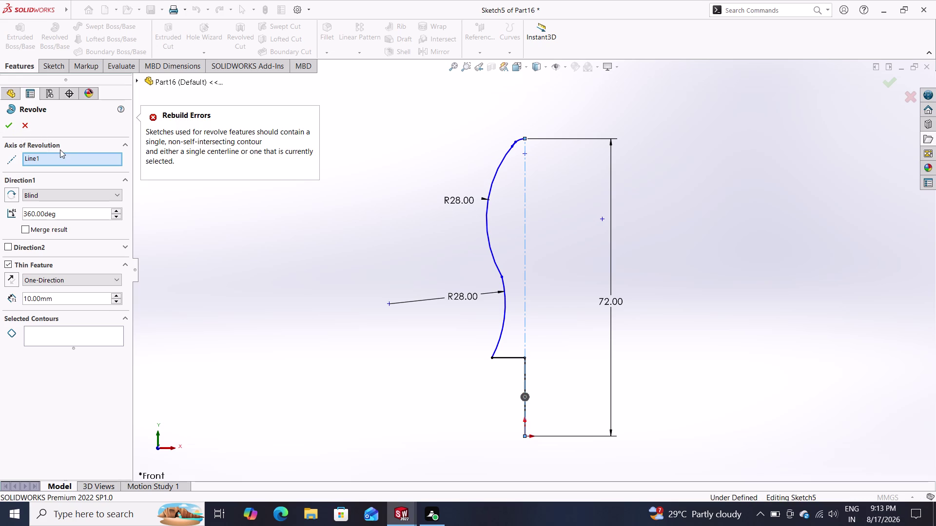
key(Escape)
key(Escape)
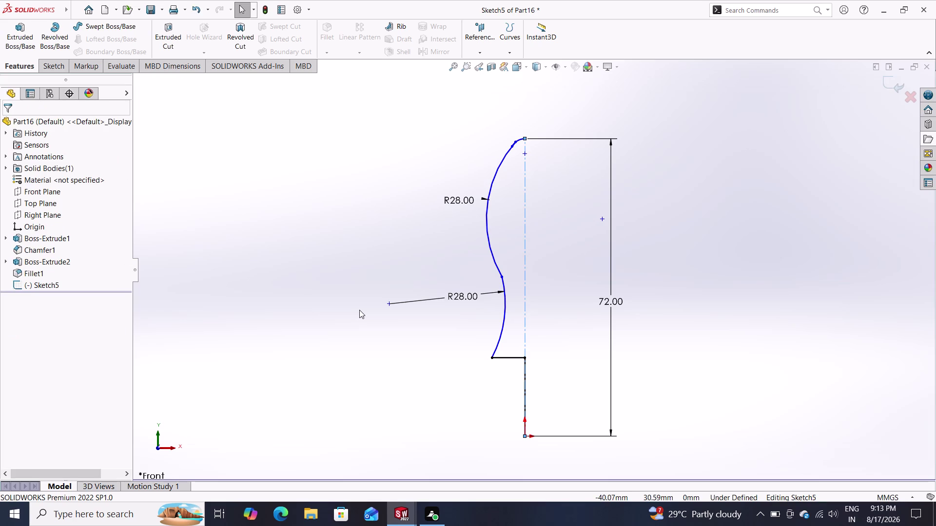
click(524, 317)
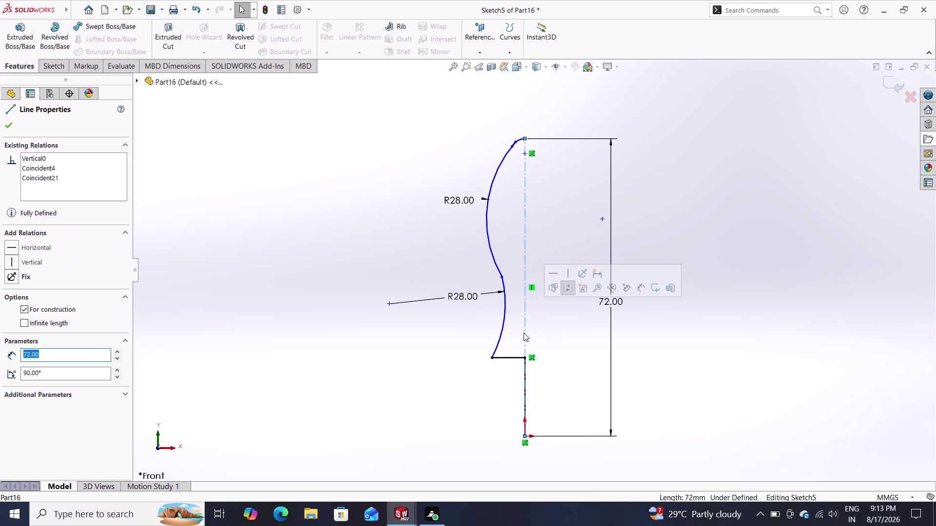
Delete the construction centerline.
key(grave)
key(Escape)
key(Escape)
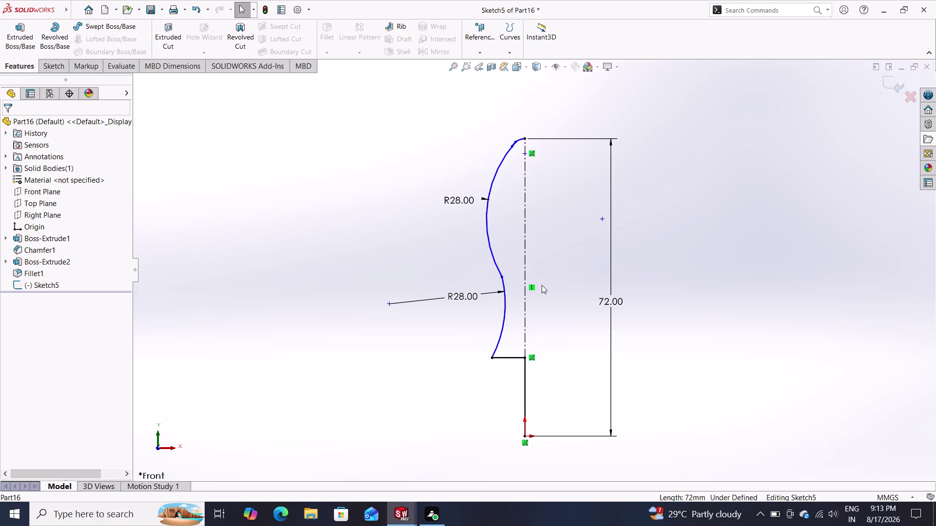
click(524, 289)
key(Delete)
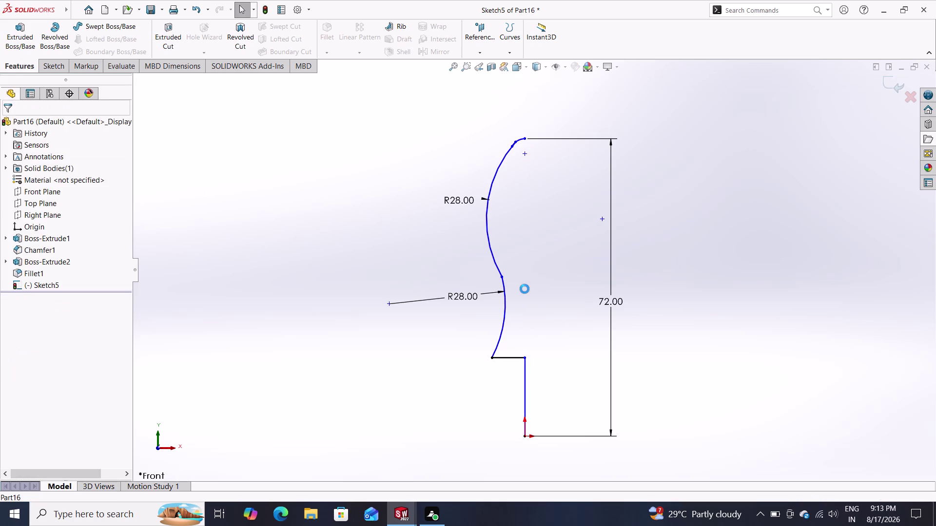
Draw a 53 mm vertical line from the curve's top end to the neck.
click(64, 65)
click(91, 24)
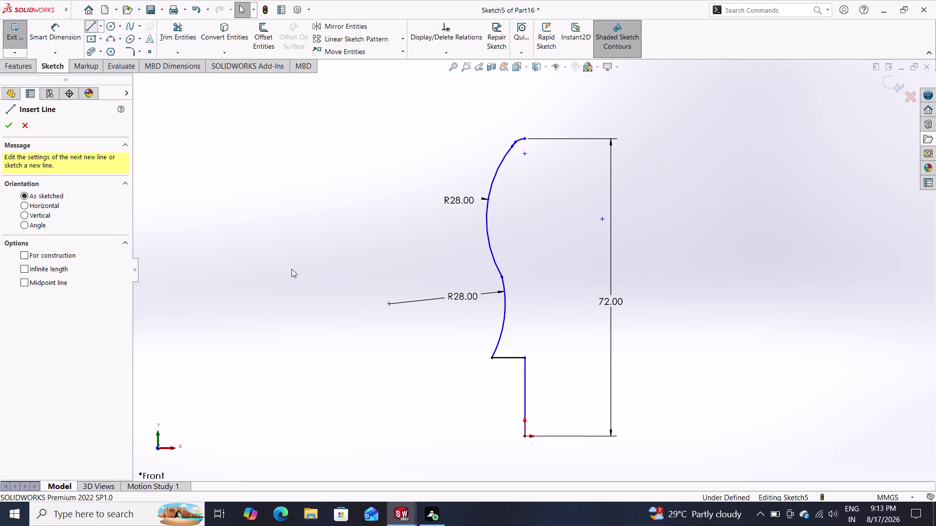
click(523, 358)
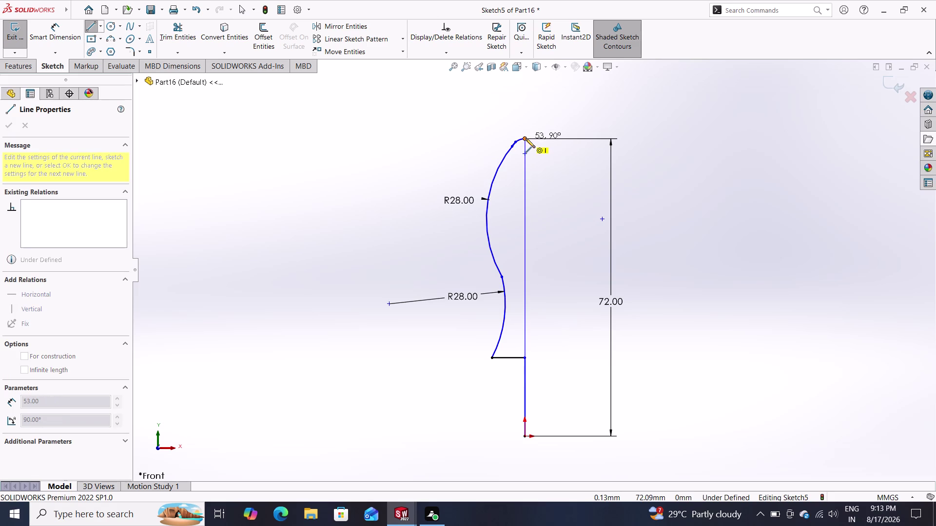
click(525, 138)
key(Escape)
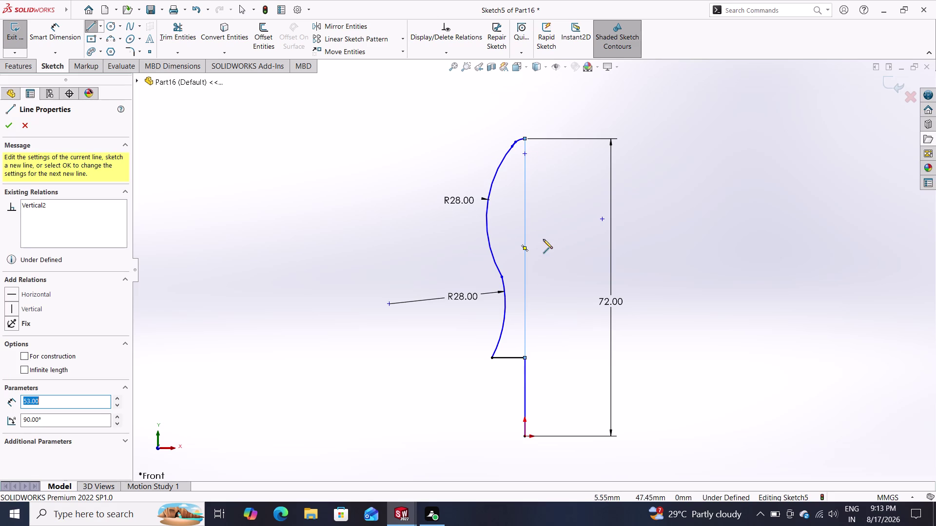
click(9, 123)
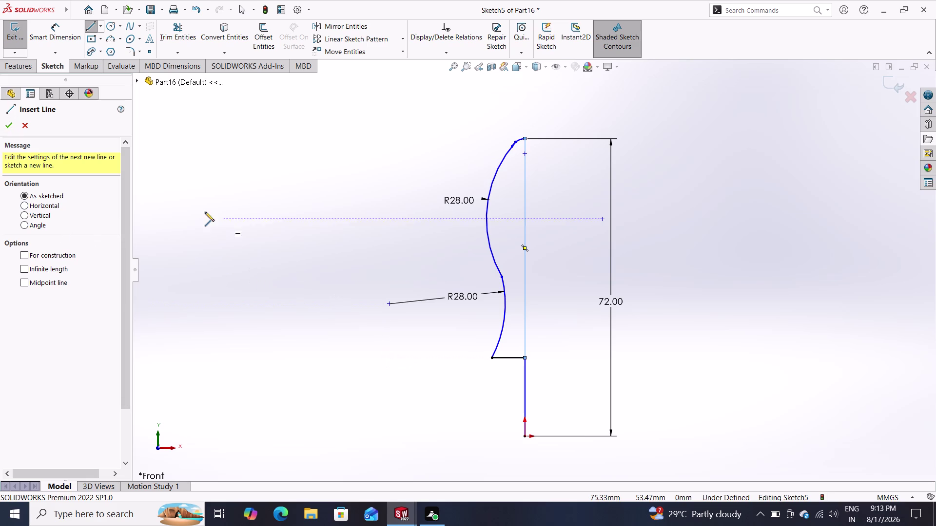
click(9, 125)
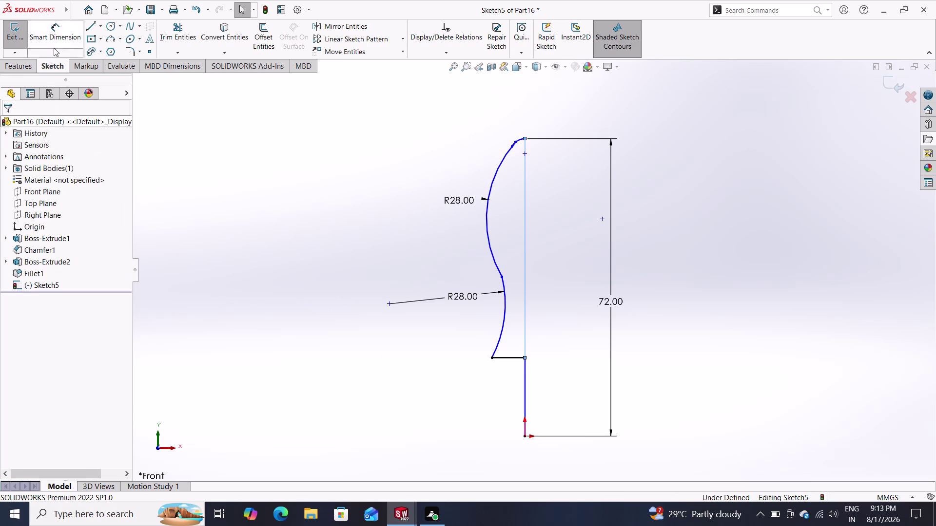
click(27, 67)
click(52, 37)
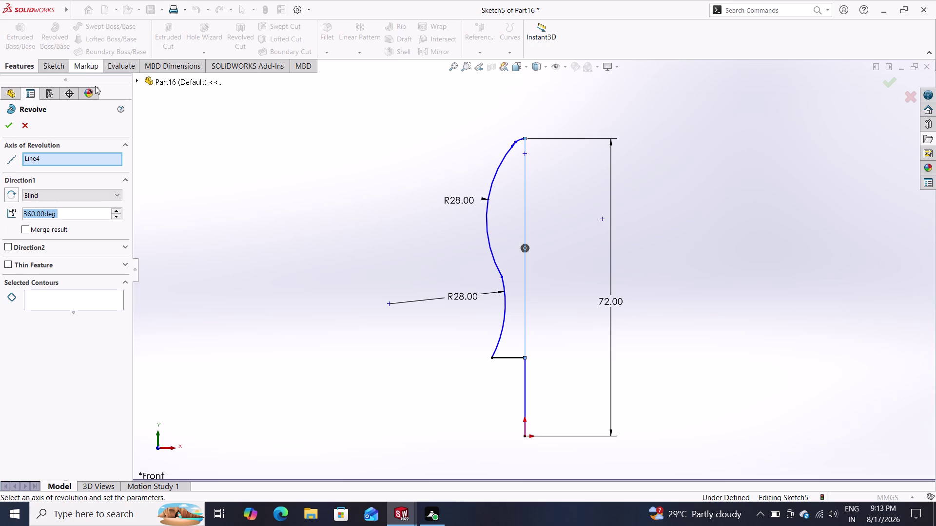
click(9, 126)
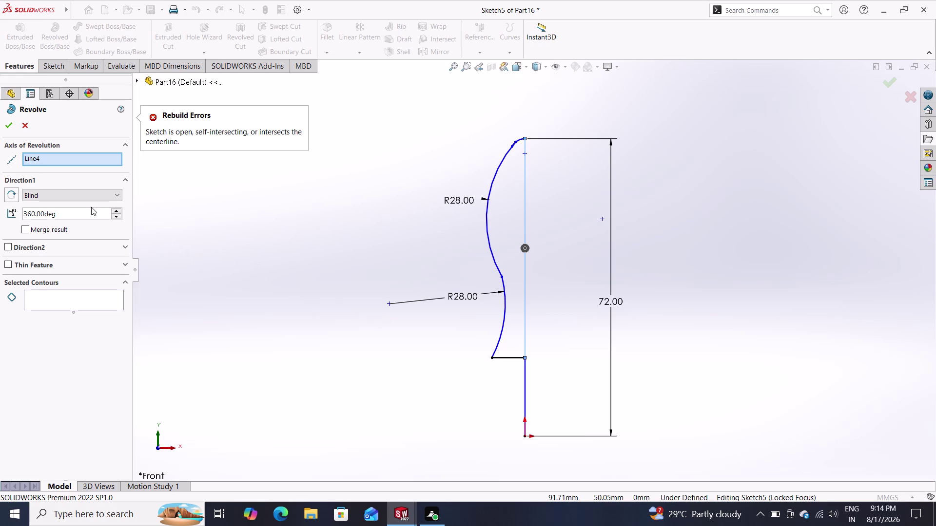
click(82, 197)
click(81, 196)
click(4, 123)
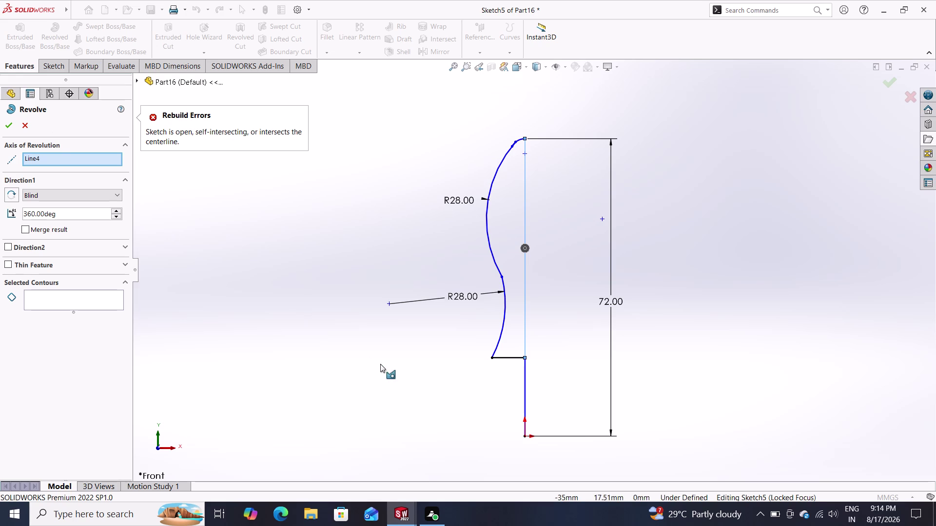
click(525, 377)
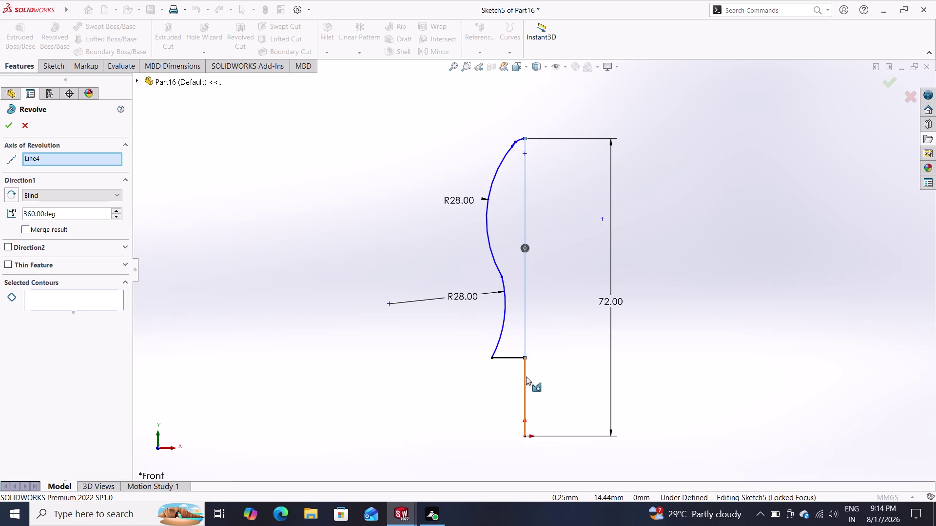
key(Delete)
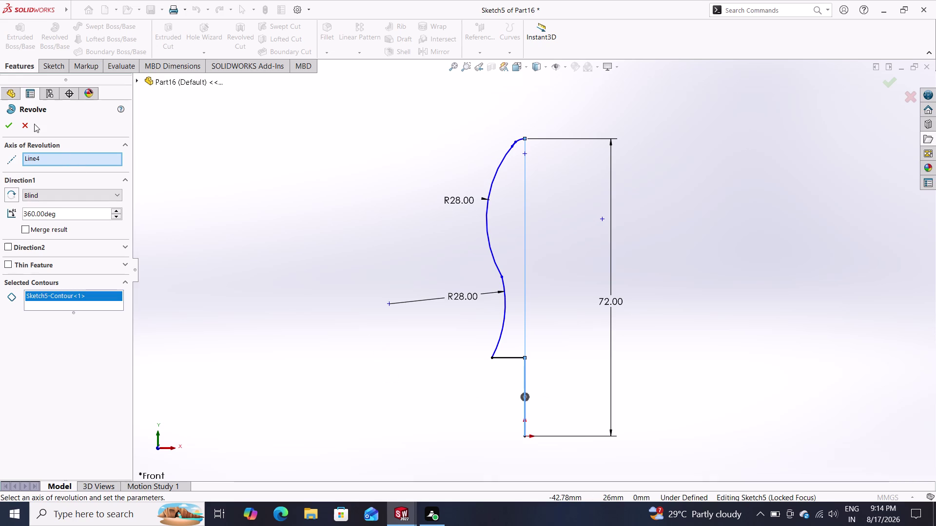
click(26, 122)
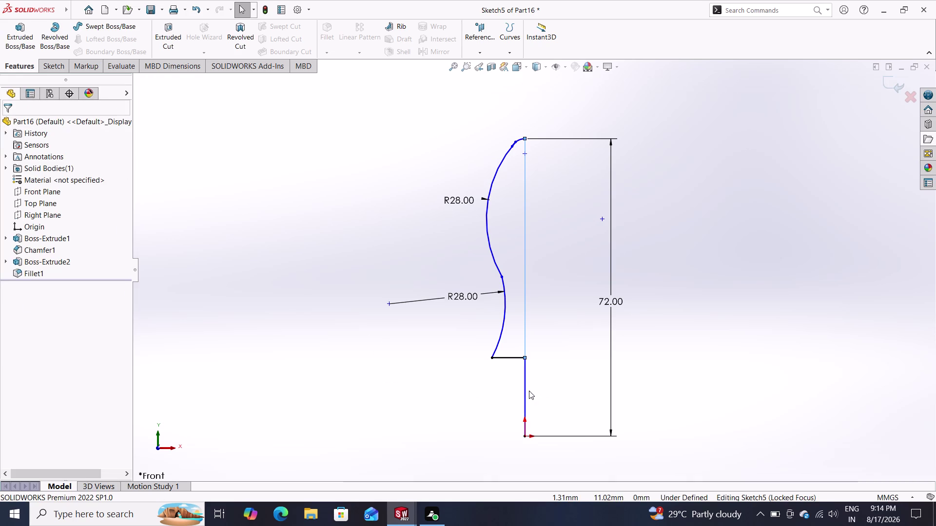
Delete the 19 mm stub below the neck with its 72 dimension, confirming Yes.
click(523, 388)
key(Delete)
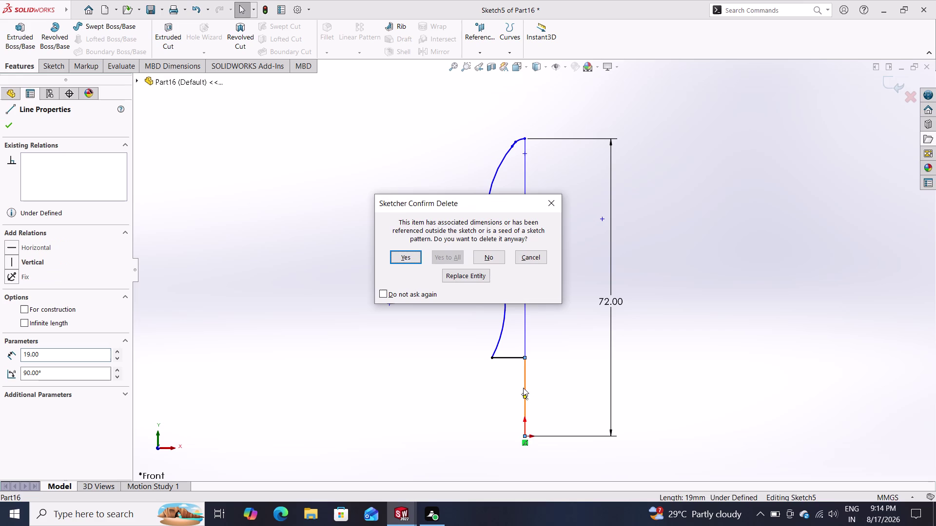
click(409, 254)
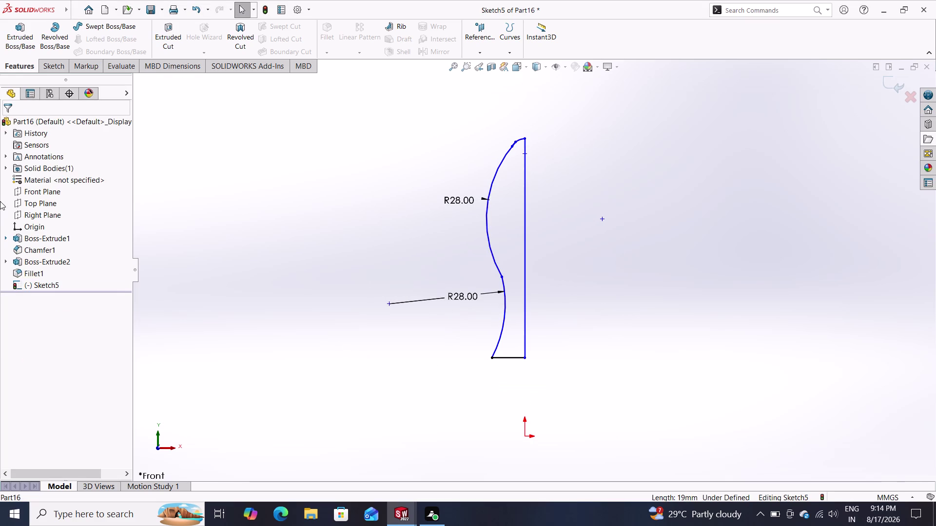
click(53, 35)
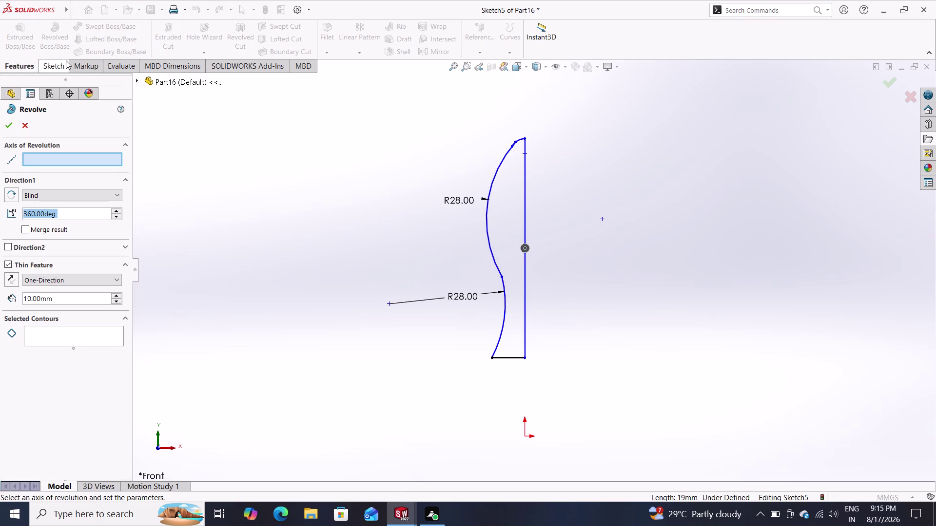
click(525, 195)
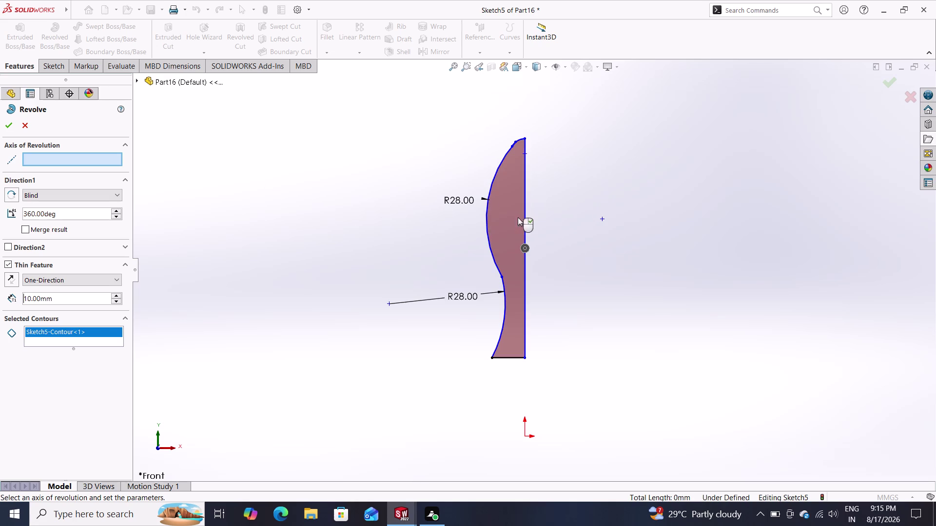
click(508, 253)
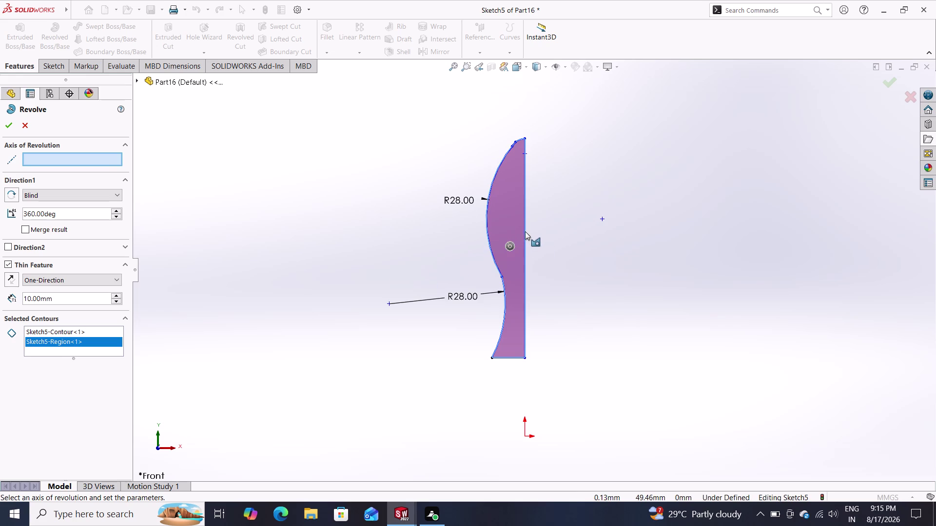
click(524, 231)
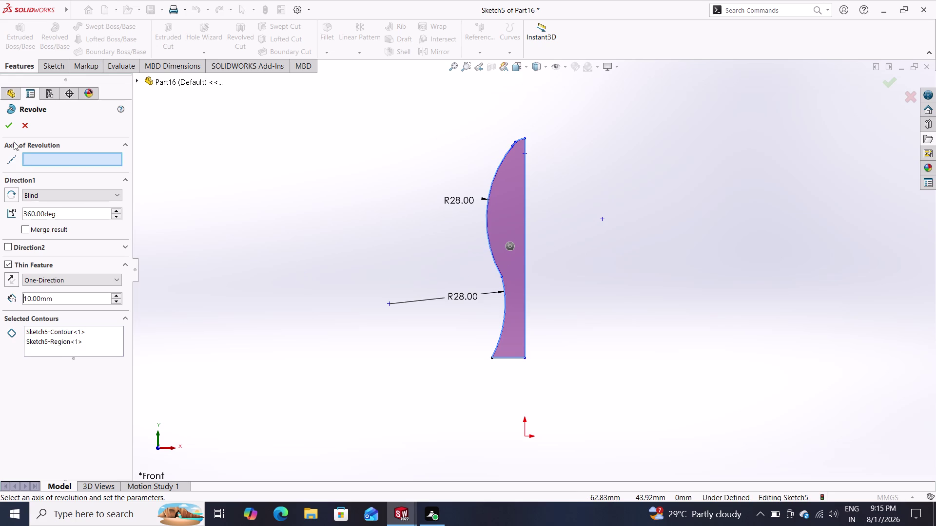
click(6, 128)
key(ctrl+z)
click(24, 125)
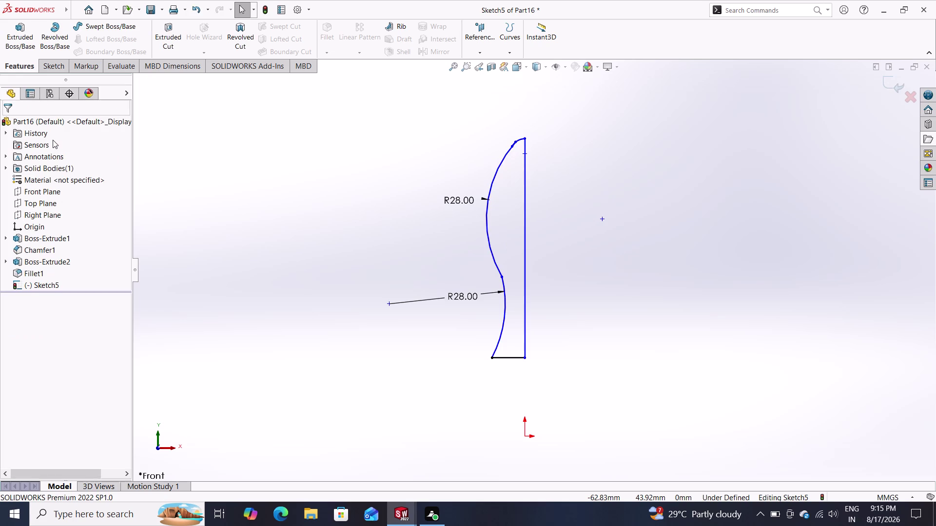
Undo back to the full mirrored bulb profile with its centerline and 72 mm height.
key(ctrl+z)
key(ctrl+z)
key(ctrl+z)
key(z)
key(ctrl+z)
key(ctrl+z)
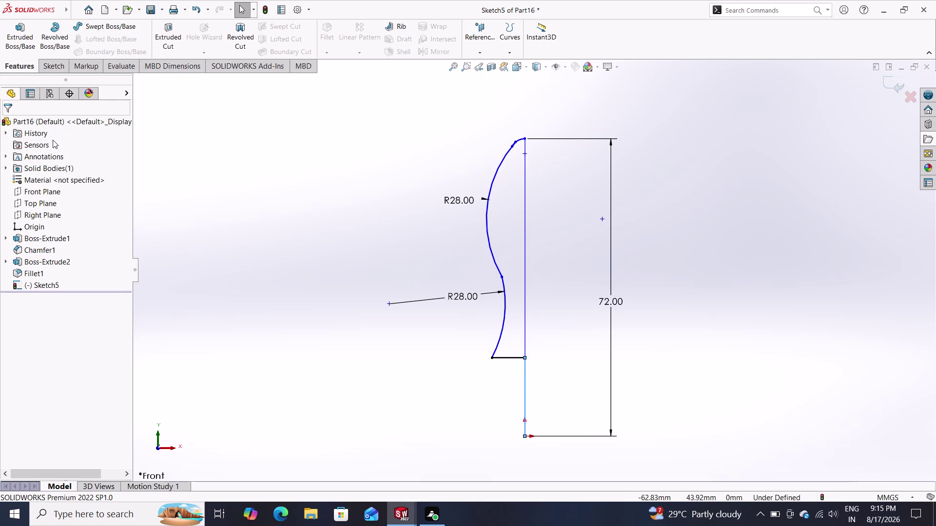
key(ctrl+z)
key(ctrl+z)
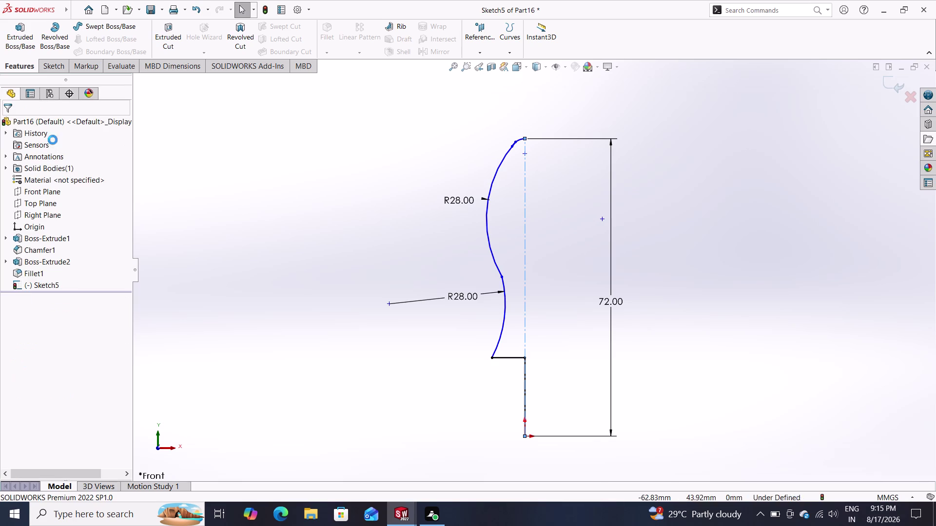
key(ctrl+z)
key(ctrl+z)
key(ctrl+z)
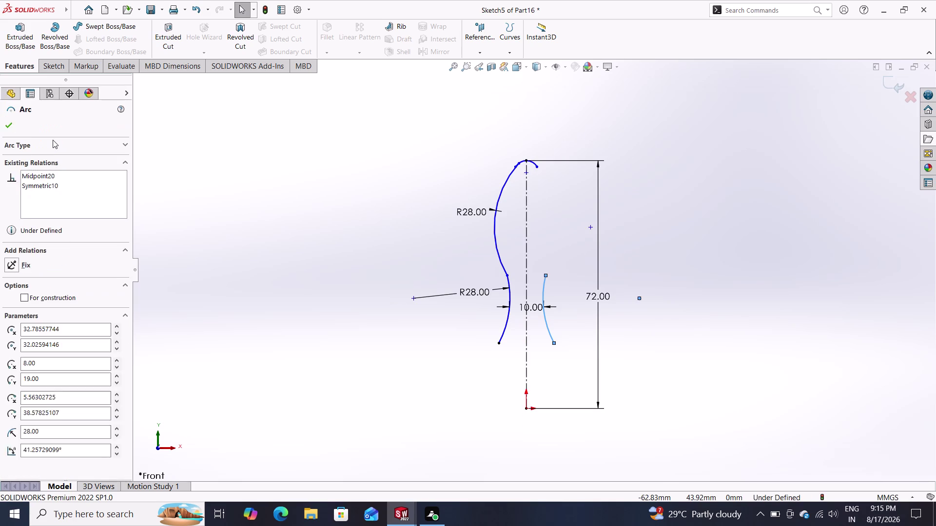
key(ctrl+z)
key(ctrl+z)
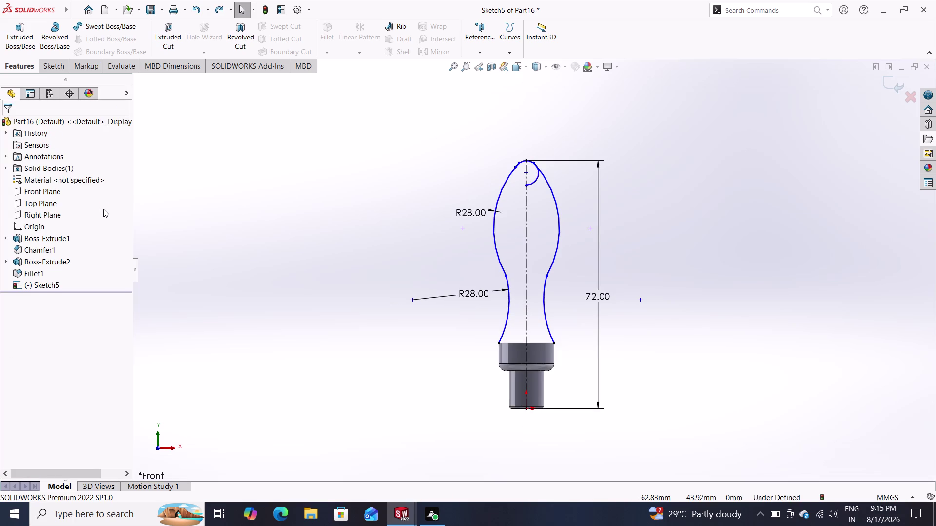
click(53, 41)
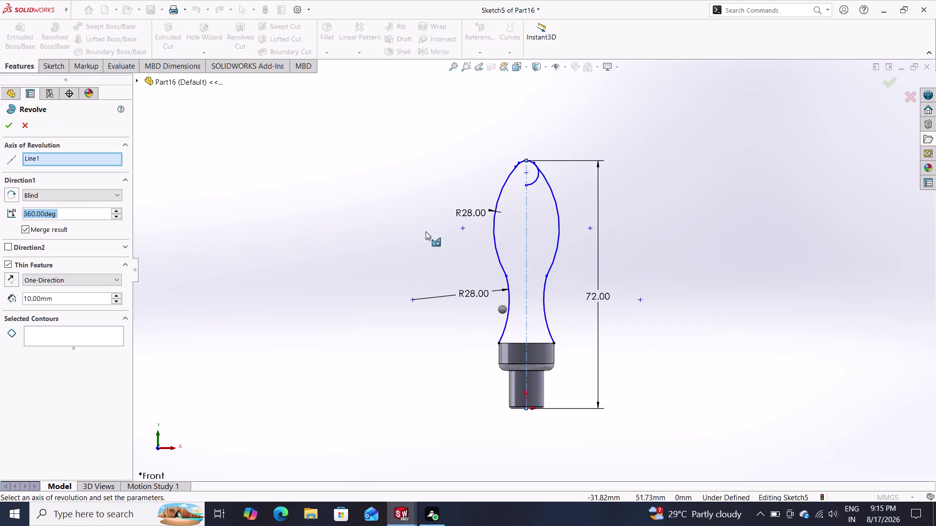
Revolve Sketch5's curved contour 360° about Line1 with Thin Feature unchecked.
click(526, 250)
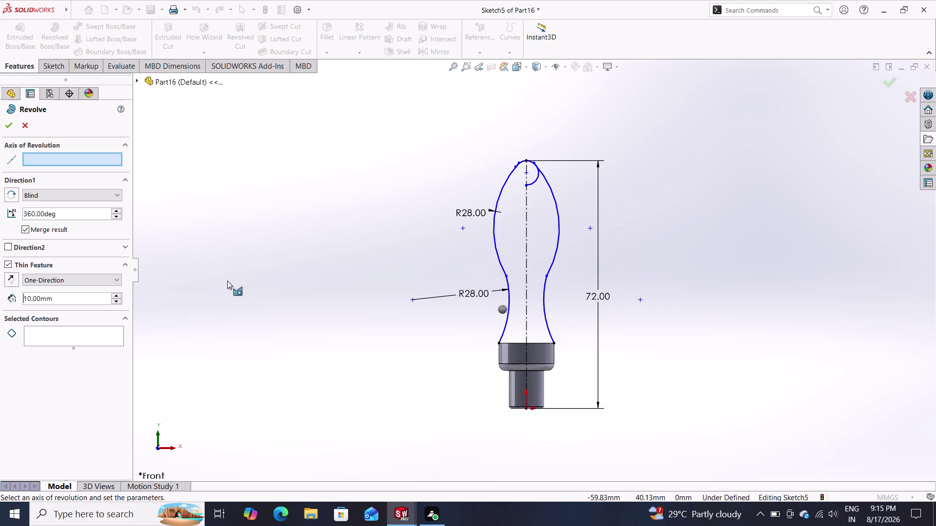
click(81, 328)
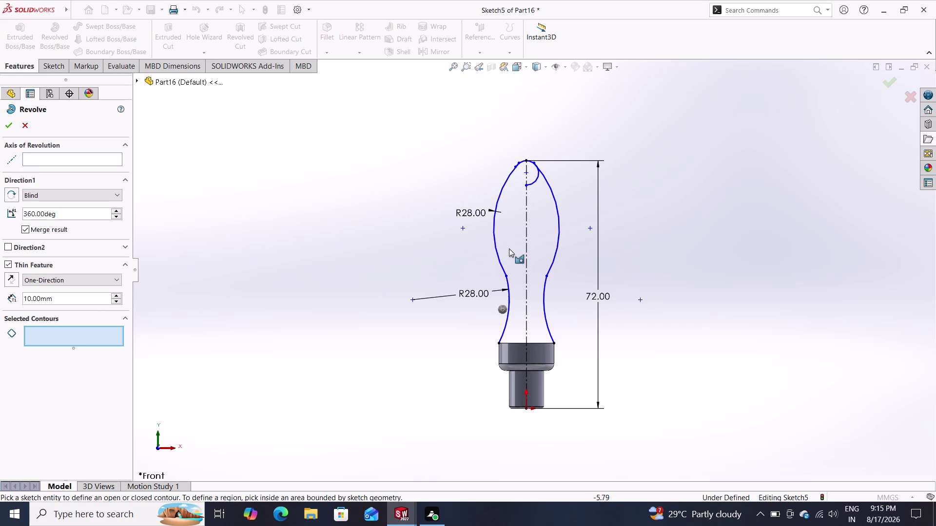
click(498, 249)
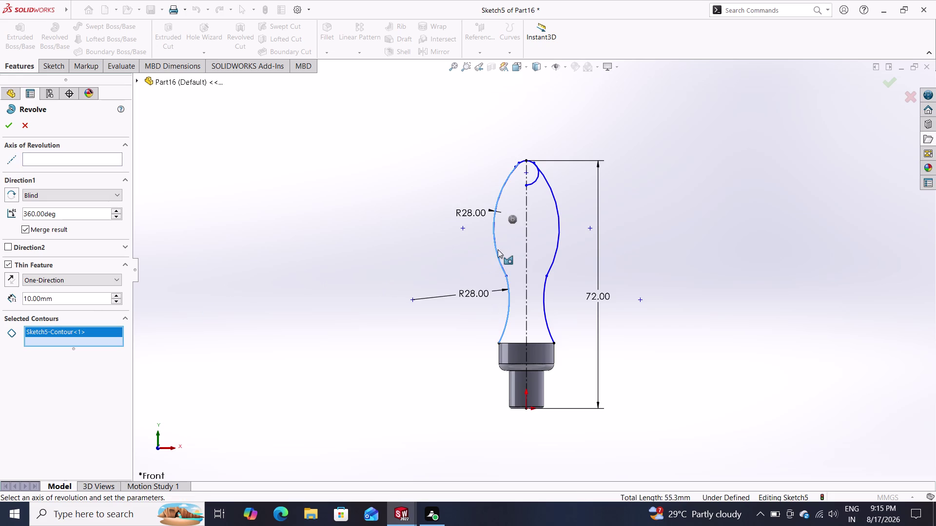
click(112, 156)
click(525, 245)
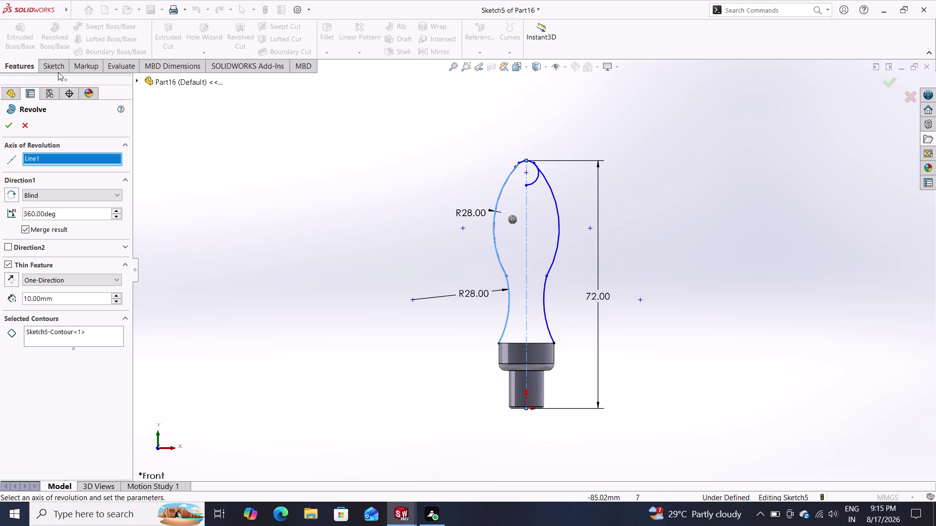
click(11, 120)
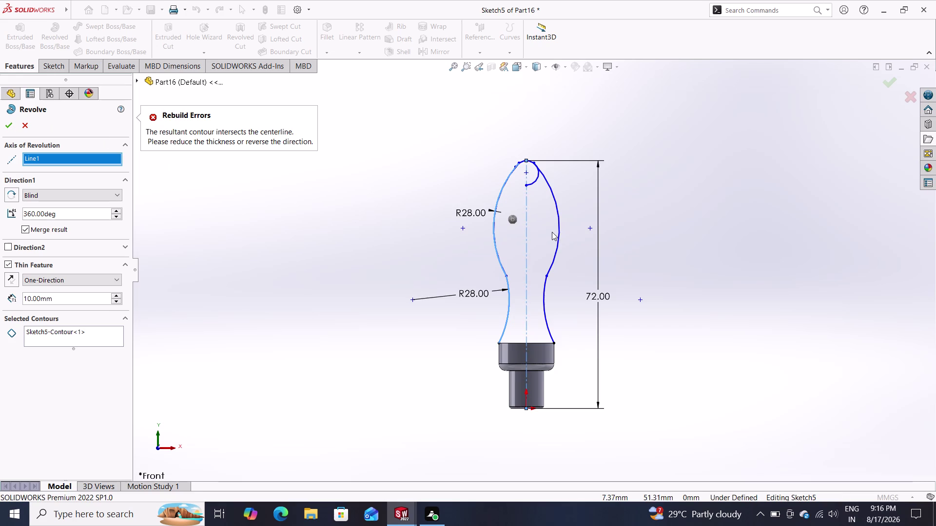
click(7, 264)
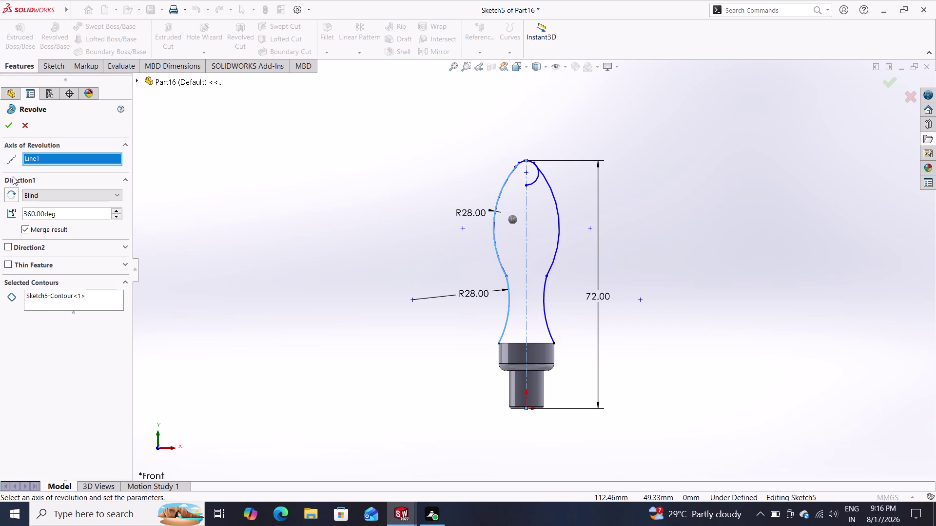
click(6, 123)
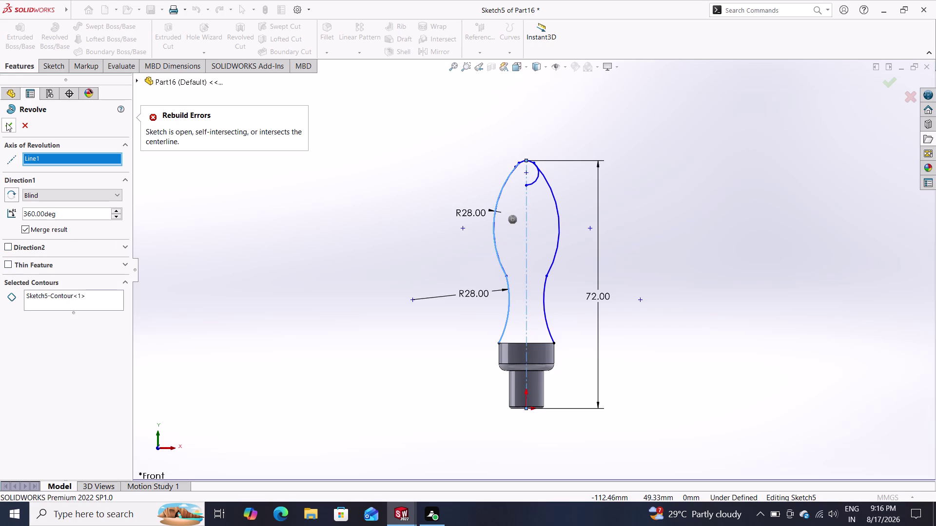
Zoom in on where the profile's top meets the centerline, then switch to the Sketch tools.
scroll(up, 3)
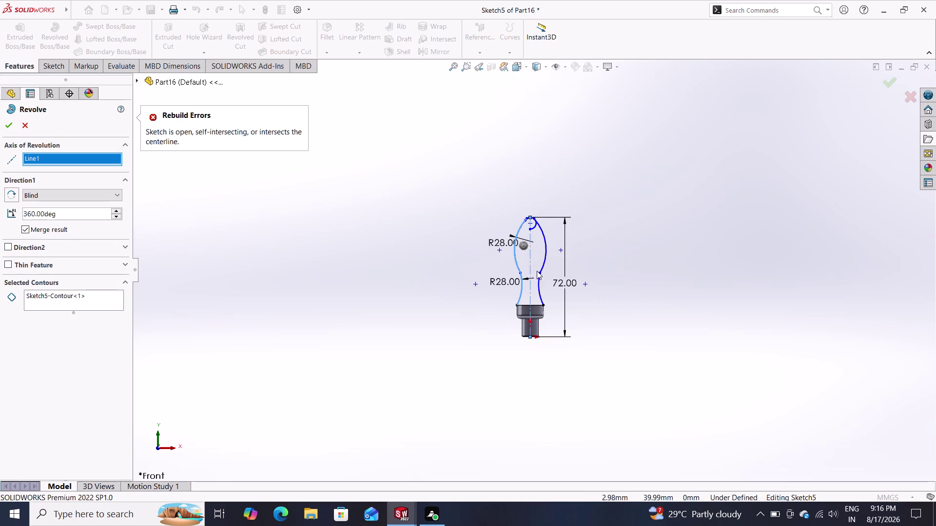
scroll(up, 3)
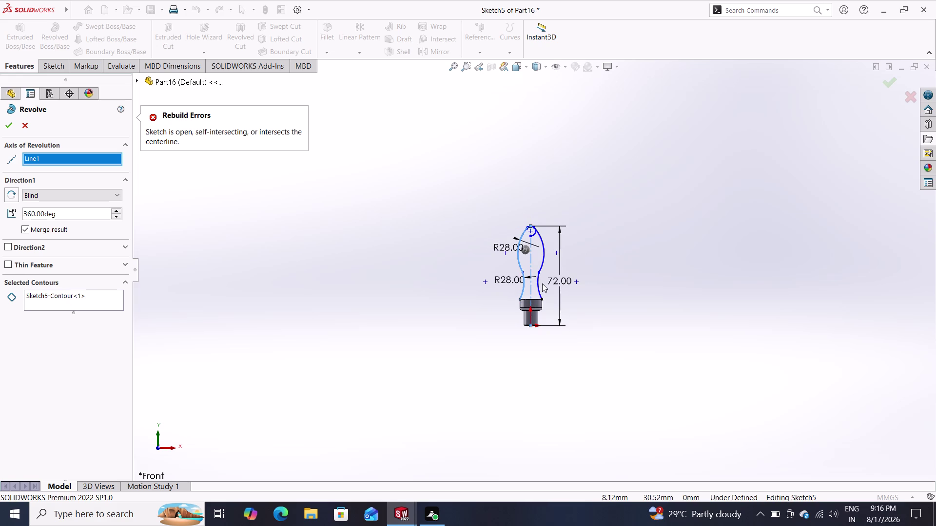
scroll(down, 3)
scroll(down, 3)
scroll(down, 3)
scroll(down, 3)
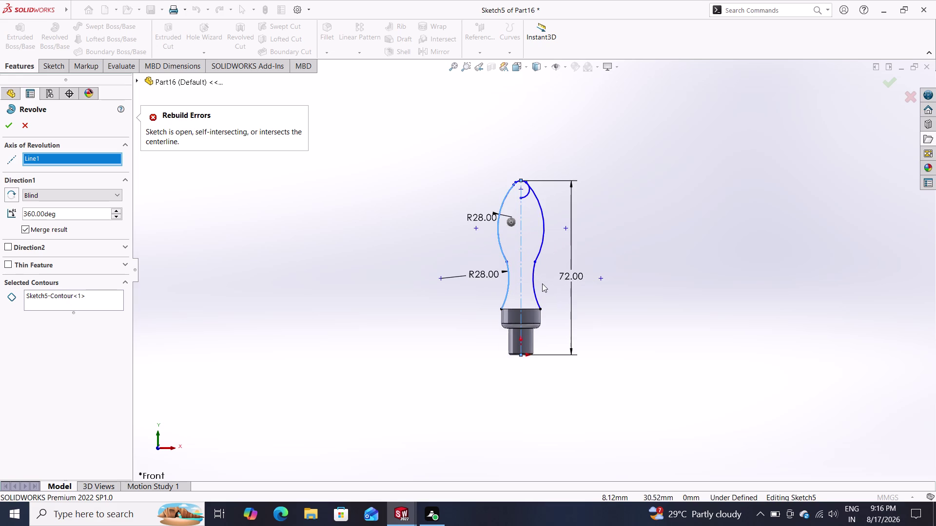
scroll(down, 3)
scroll(down, 3)
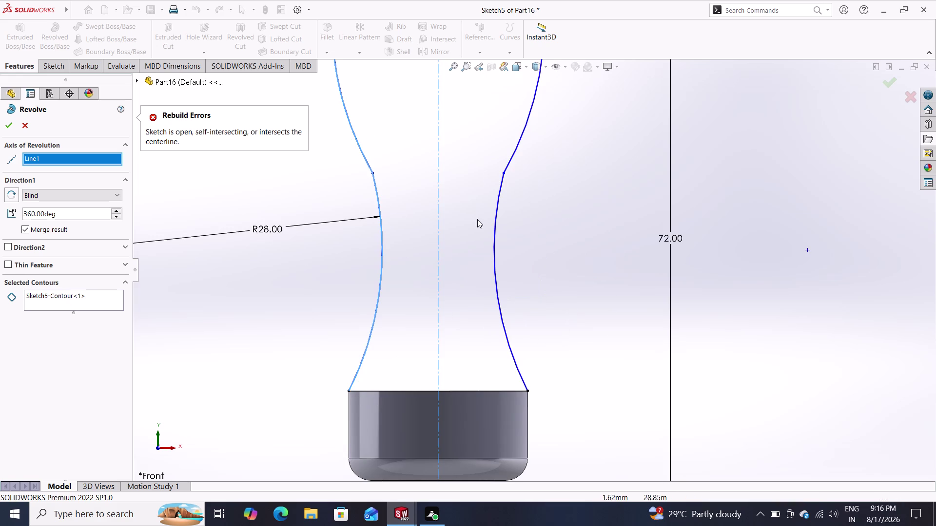
scroll(down, 3)
scroll(up, 3)
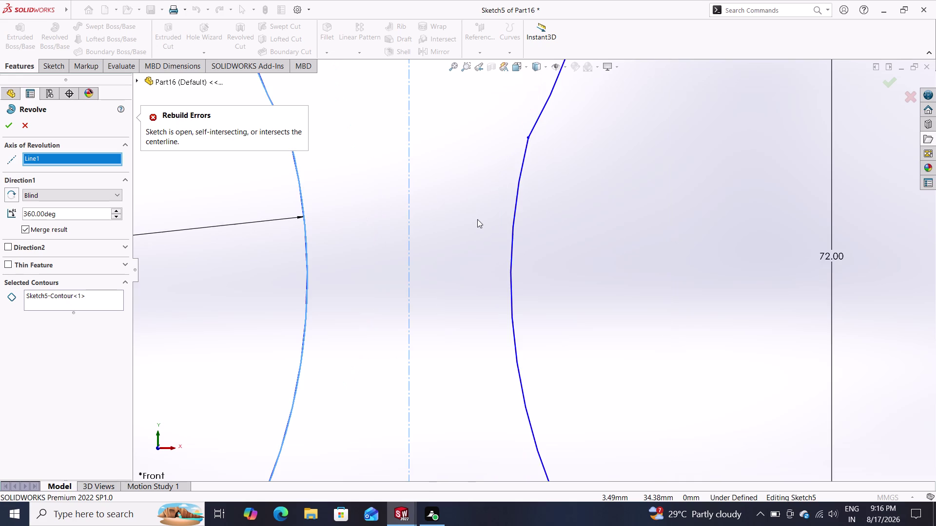
scroll(up, 3)
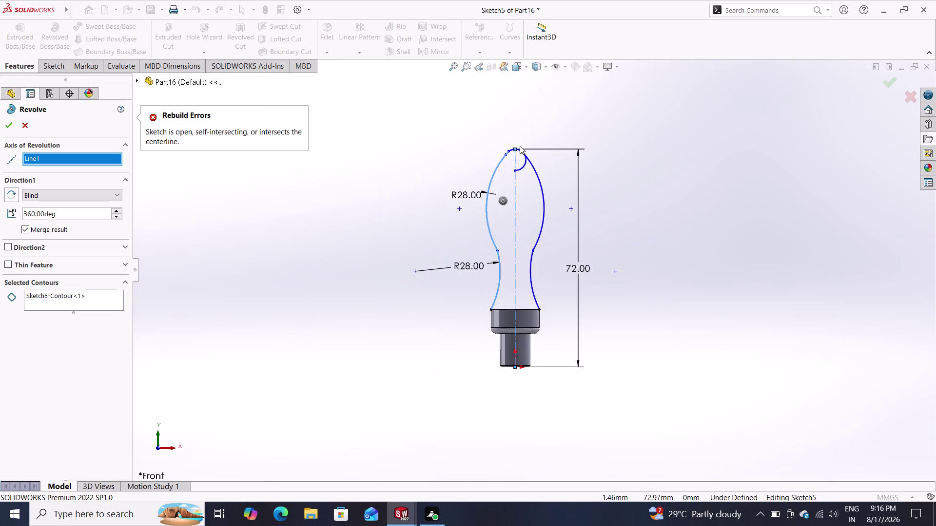
scroll(down, 3)
scroll(down, 3)
scroll(down, 3)
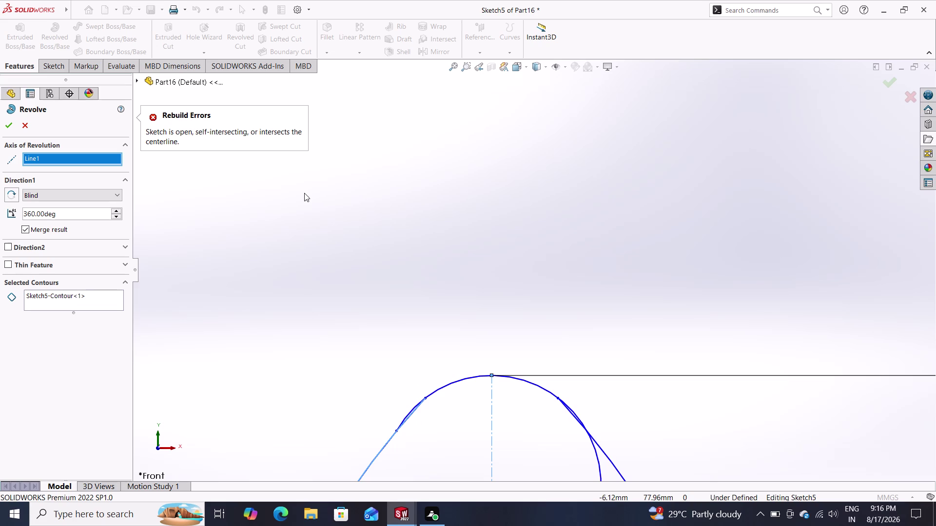
click(64, 72)
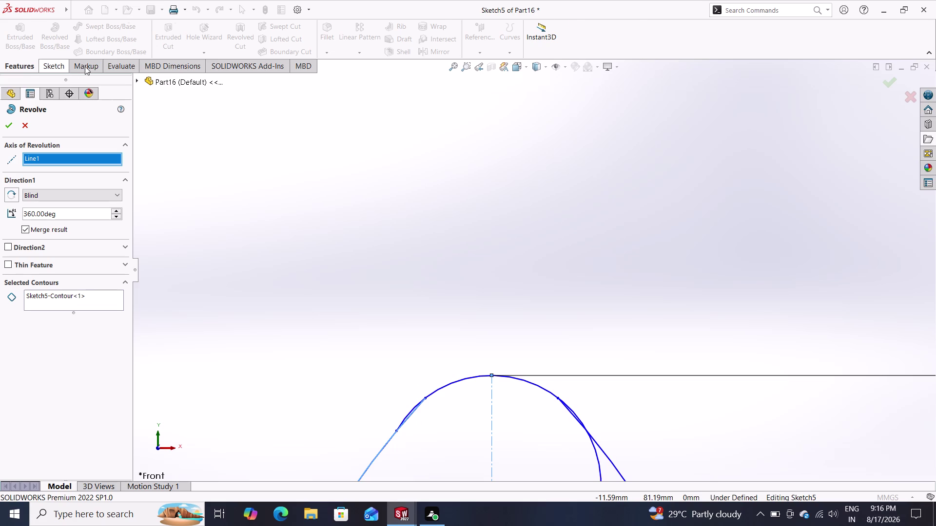
click(10, 126)
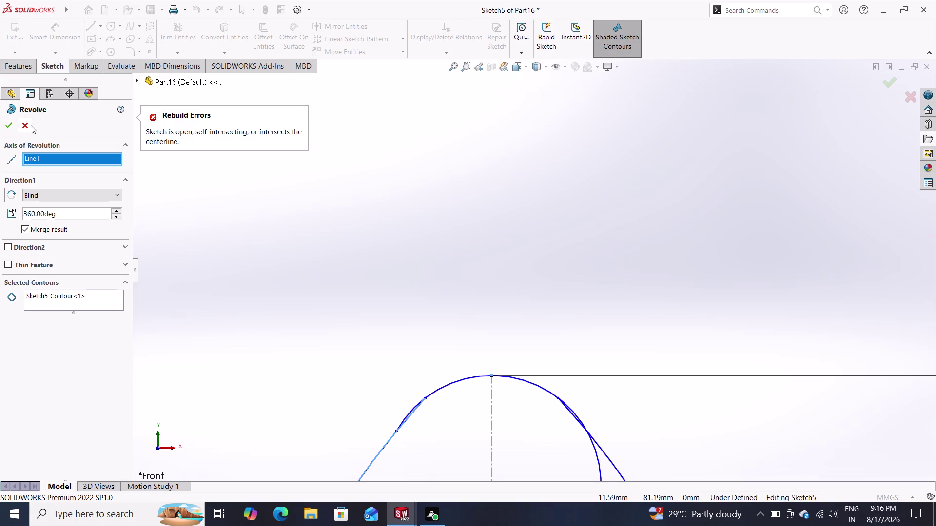
Cancel the failed revolve and start Power trim on the knob sketch.
click(30, 125)
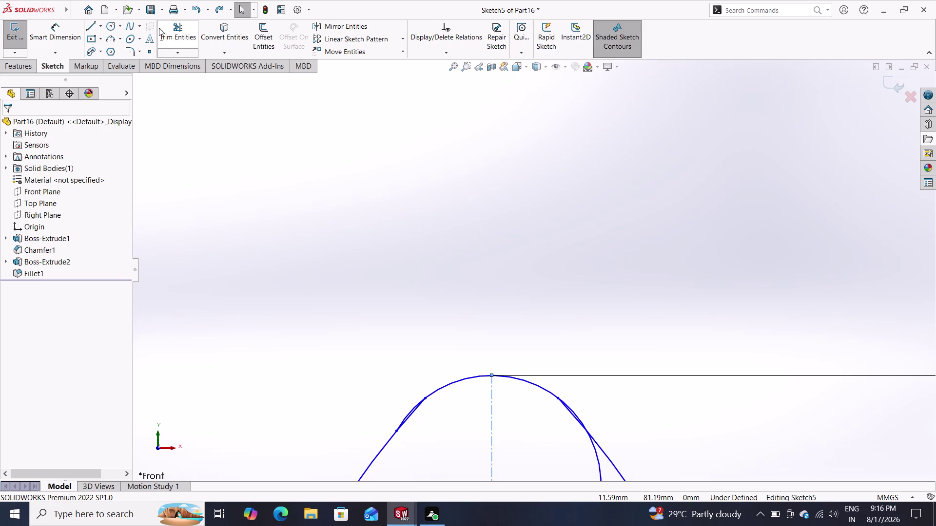
click(159, 27)
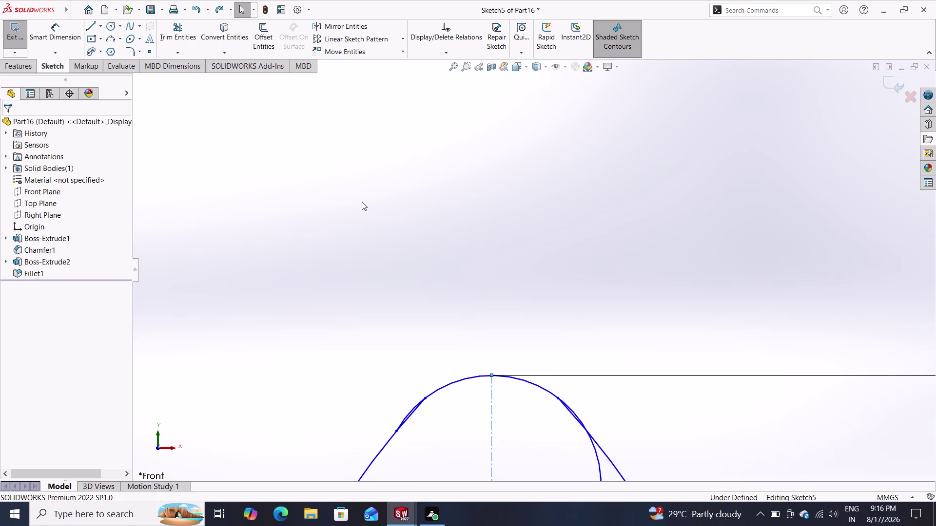
click(180, 47)
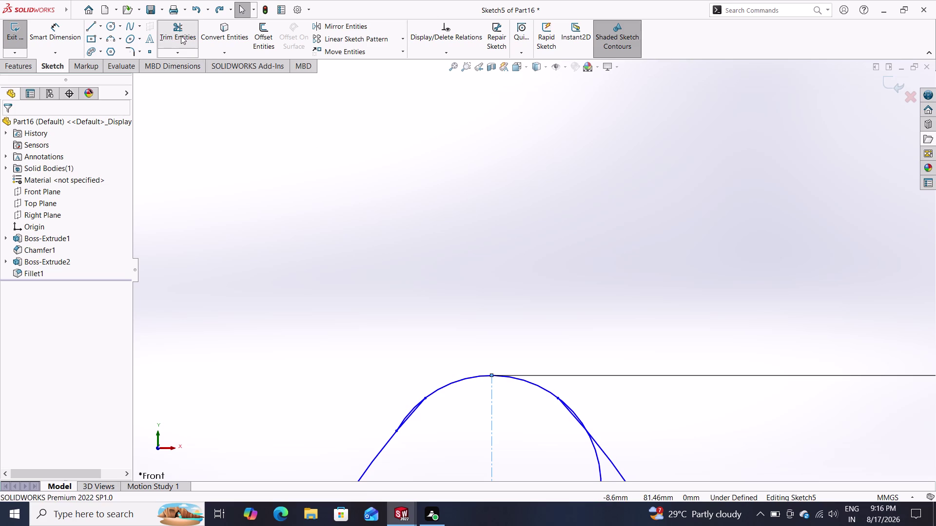
click(180, 35)
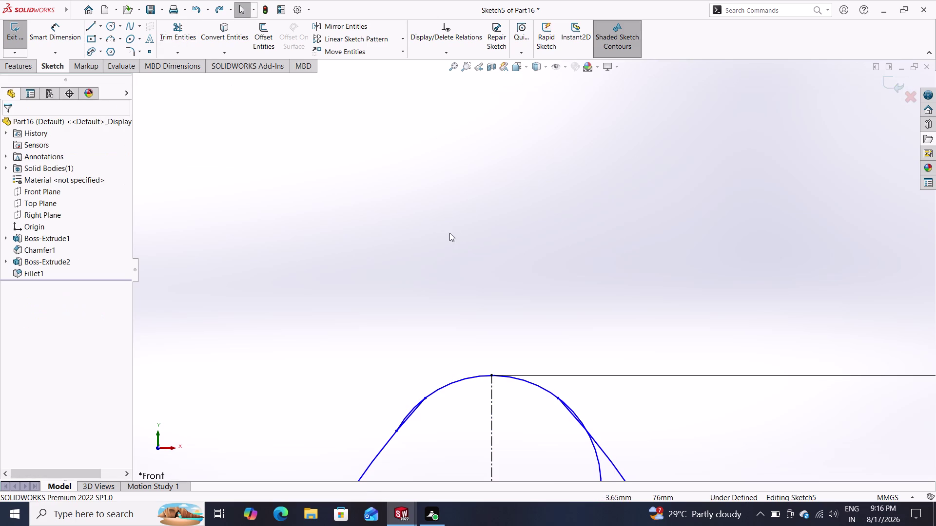
click(170, 35)
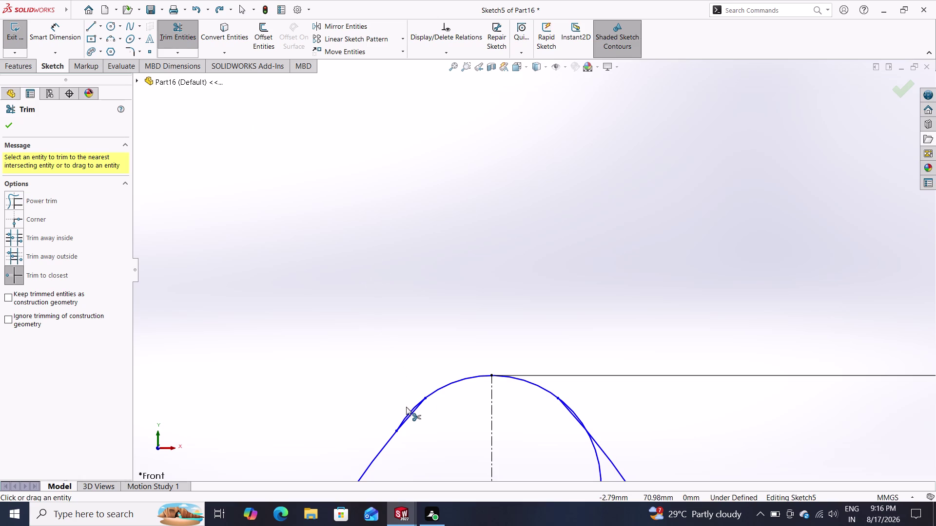
scroll(up, 3)
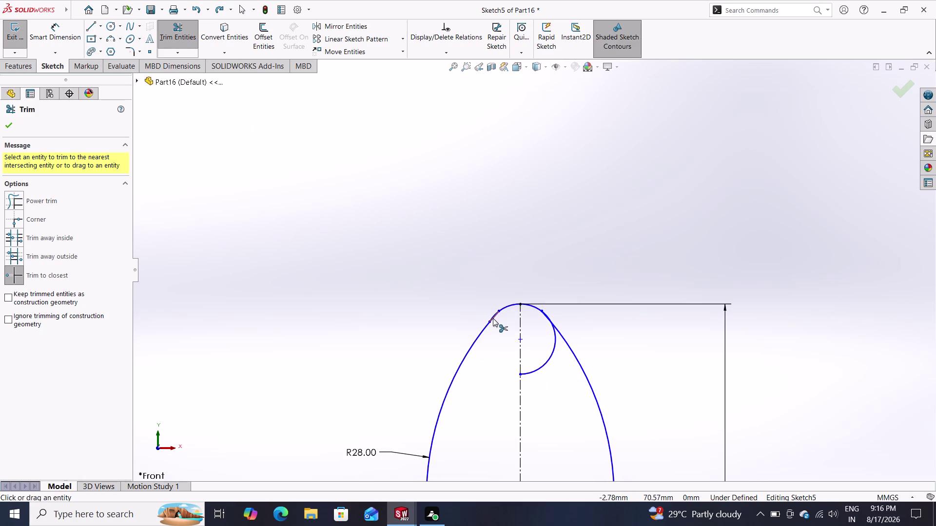
scroll(down, 3)
scroll(down, 3)
scroll(down, 3)
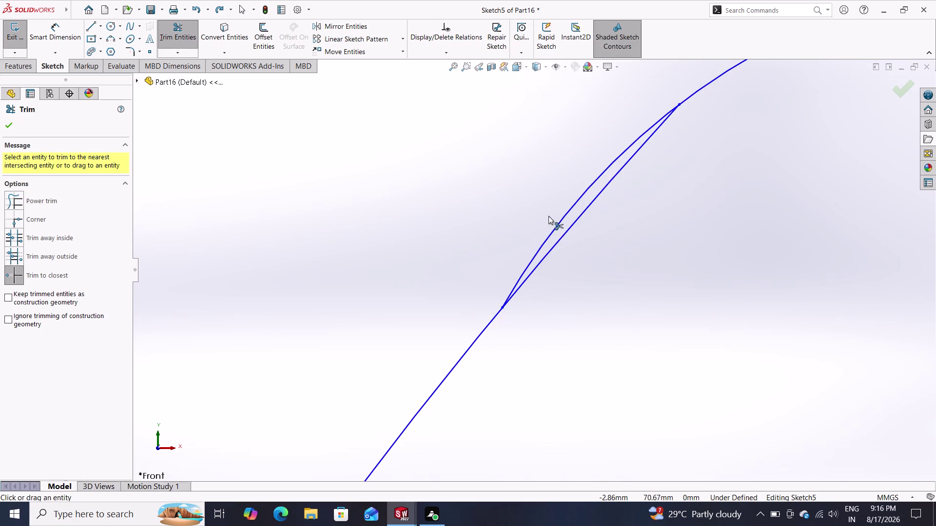
Trim the stray overlapping segments on both sides of the profile tip.
click(555, 229)
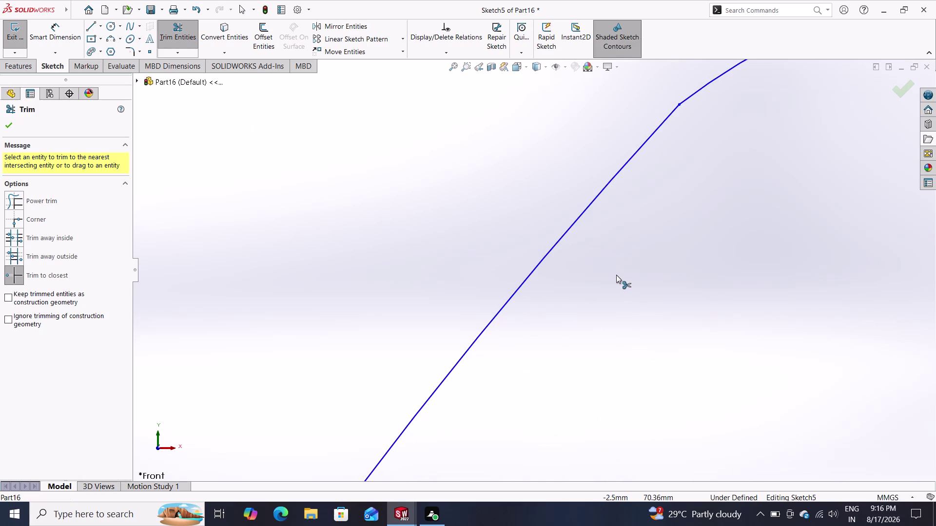
scroll(up, 3)
scroll(up, 3)
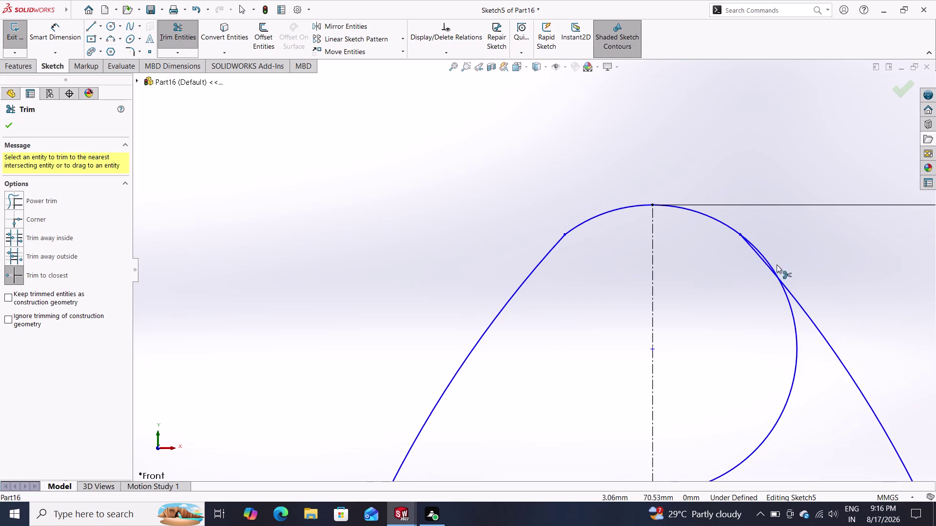
click(762, 255)
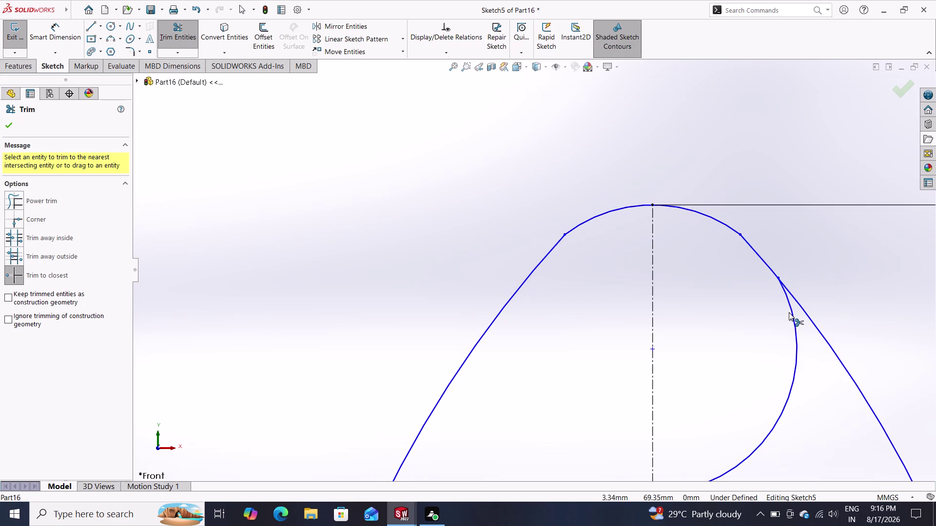
click(789, 313)
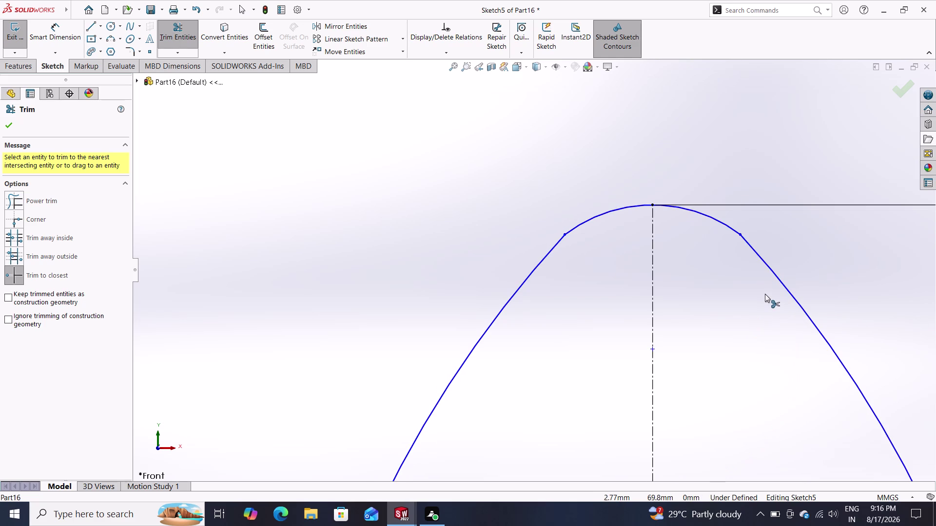
scroll(down, 3)
scroll(up, 3)
scroll(up, 3)
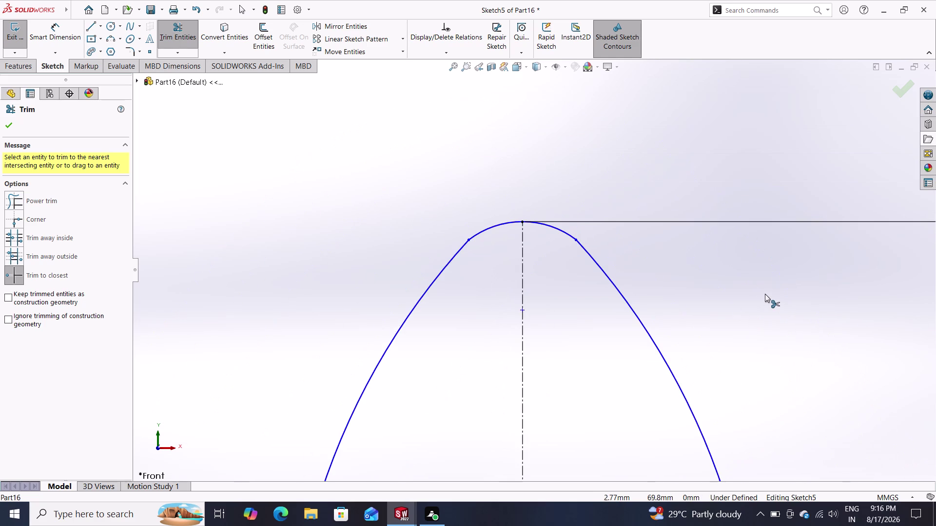
scroll(up, 3)
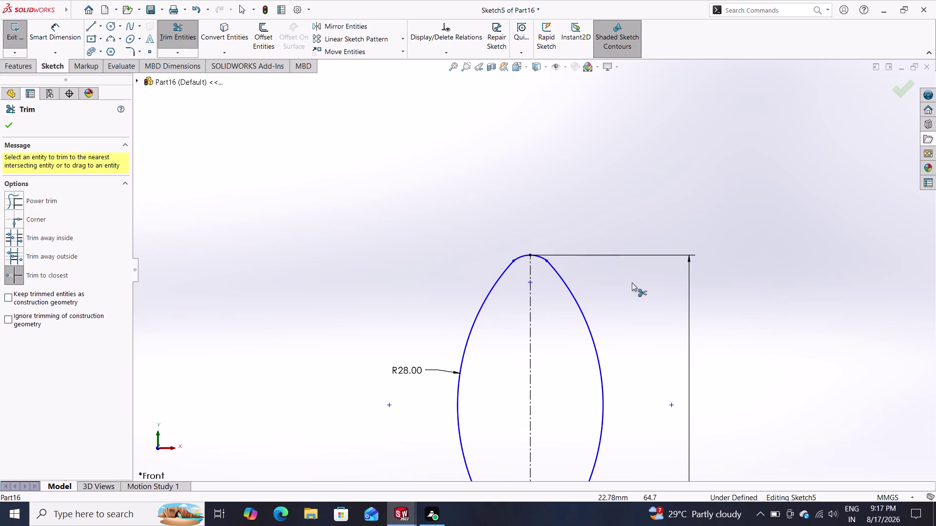
Trim away the right-side and lower right arcs, leaving the left R28 half-profile.
drag(609, 270, 547, 261)
click(544, 260)
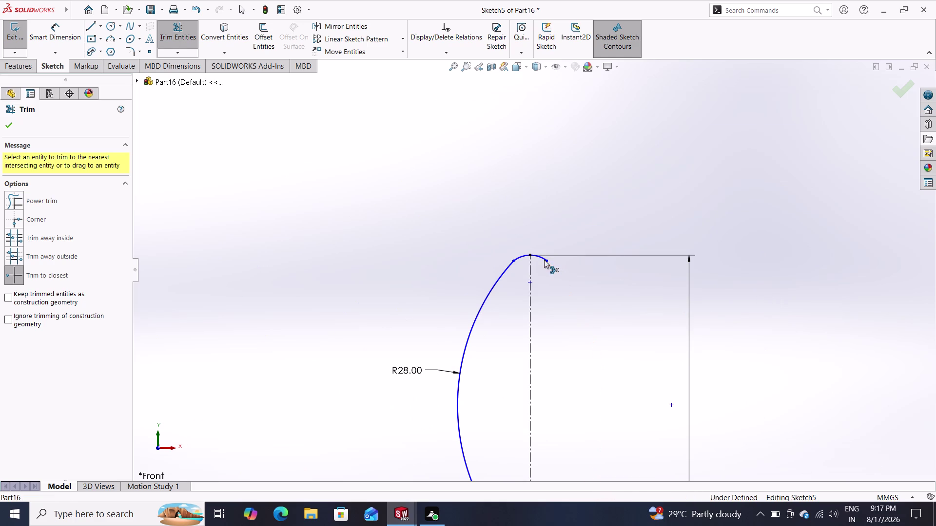
click(545, 259)
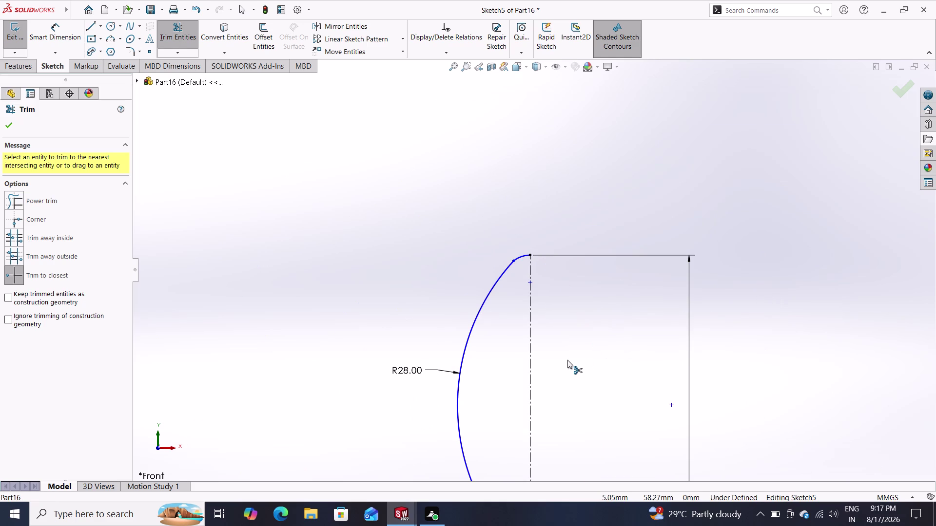
scroll(up, 3)
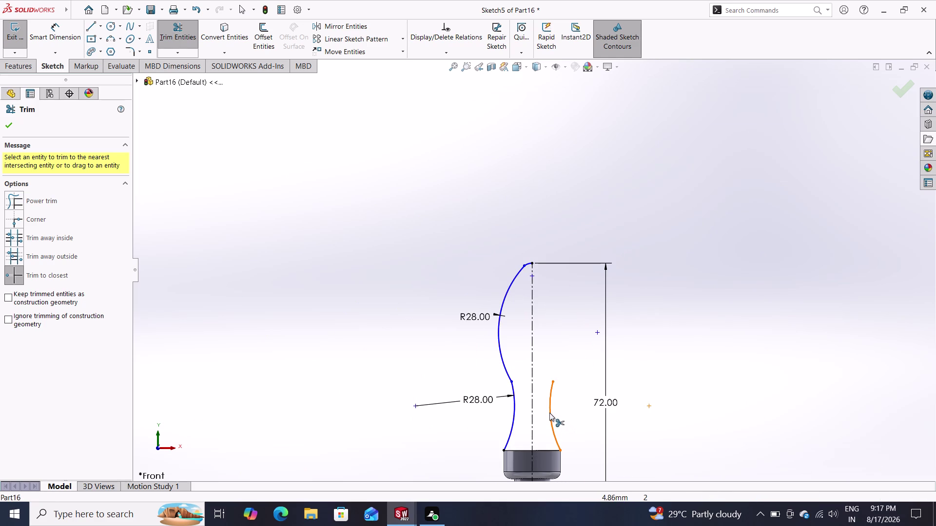
click(549, 413)
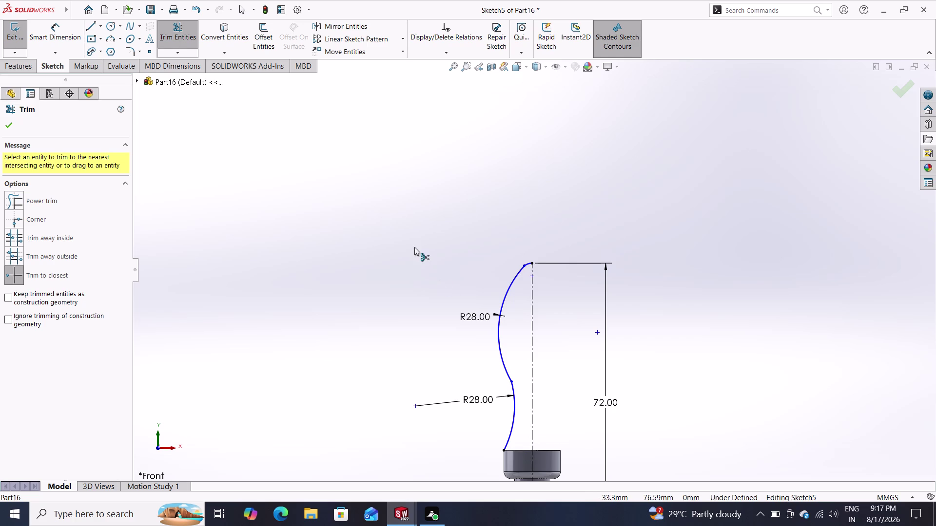
click(93, 29)
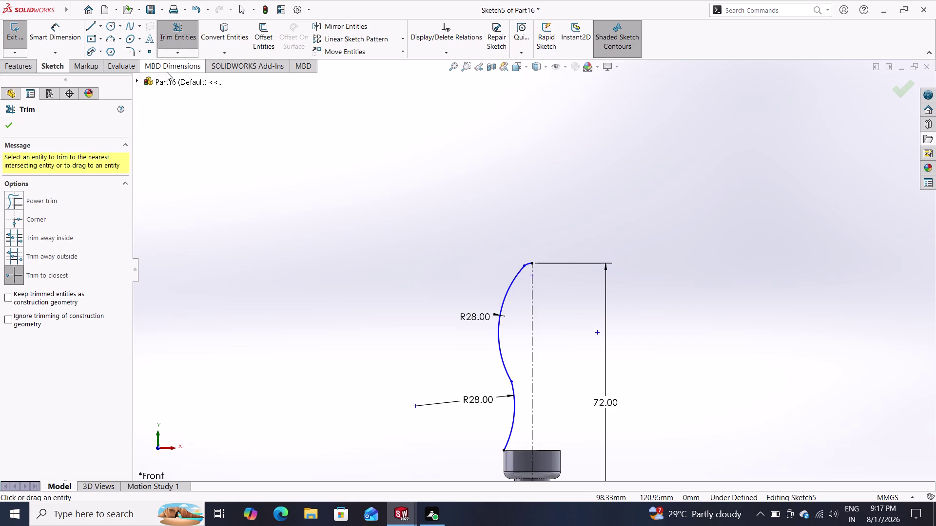
click(95, 28)
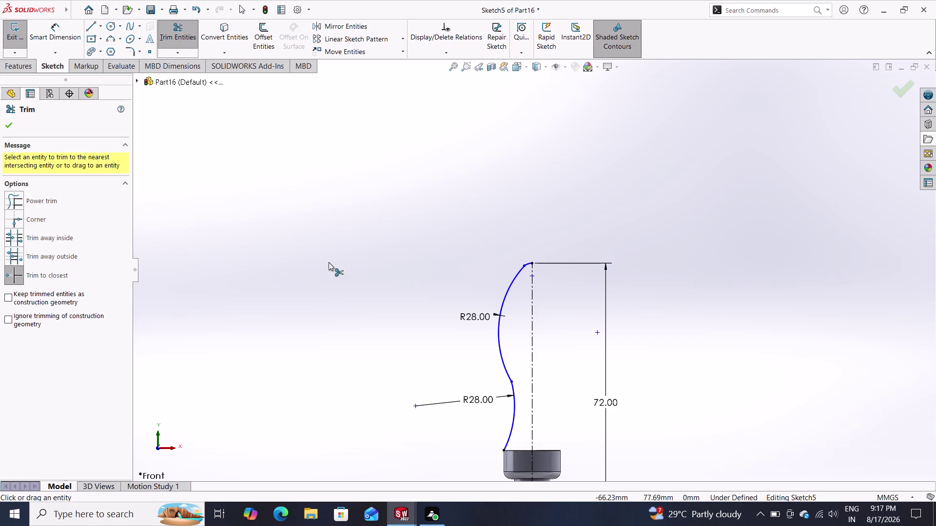
Close the left half-profile with a line from its top point to its base.
click(96, 28)
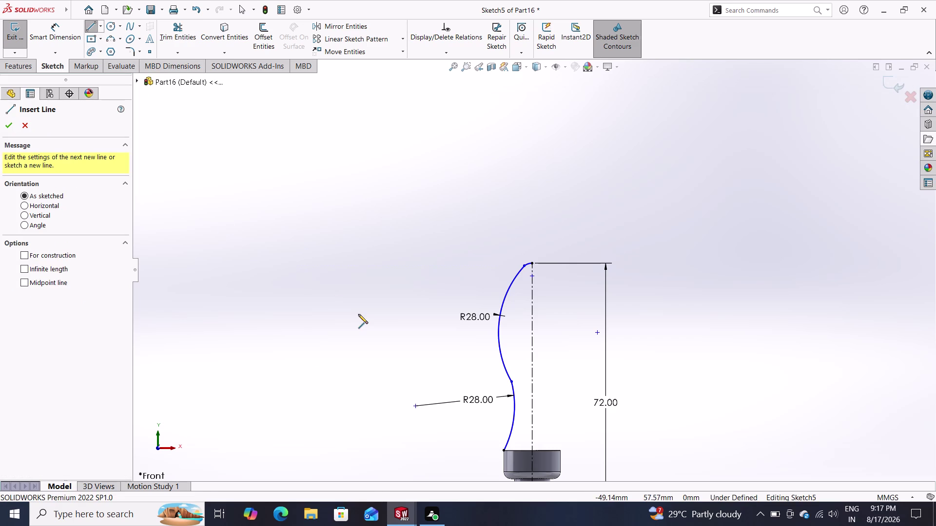
click(504, 452)
click(531, 450)
right_click(363, 405)
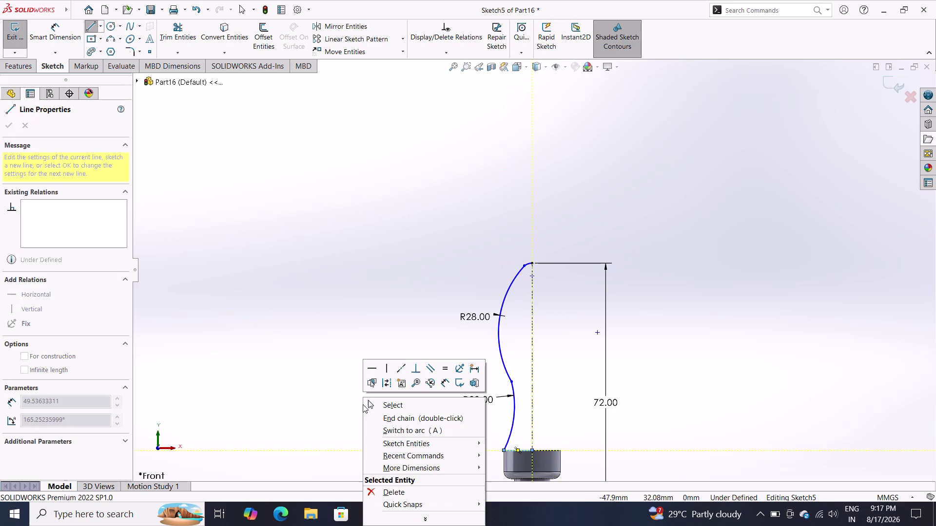
click(374, 405)
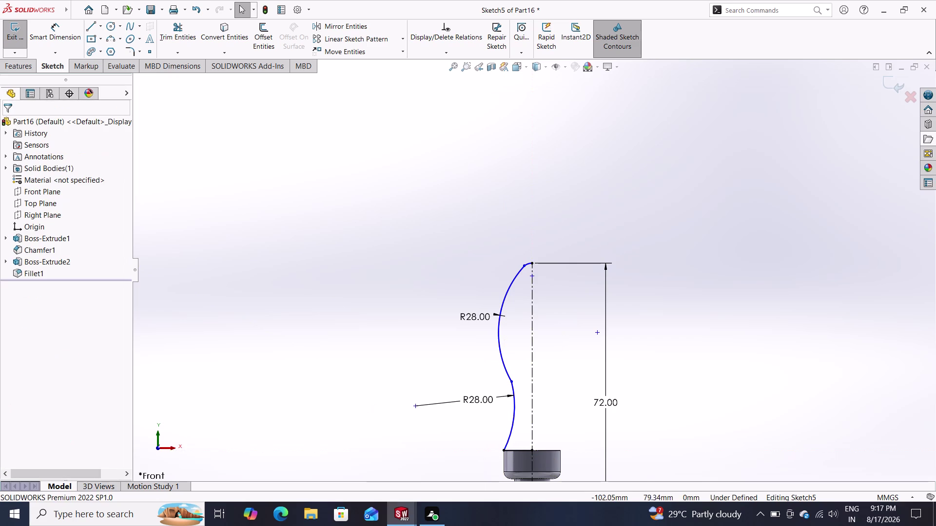
Revolve the closed profile 360° into a solid, then undo that revolve.
click(29, 62)
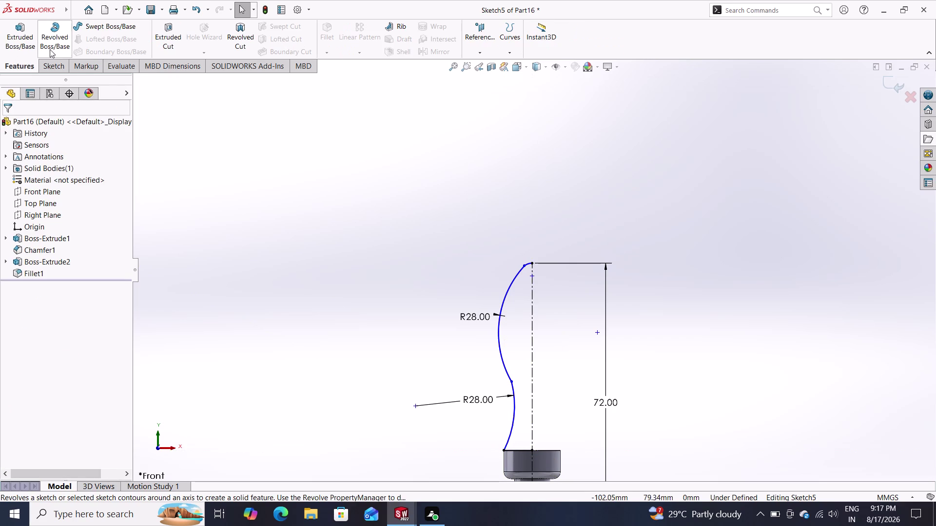
click(48, 44)
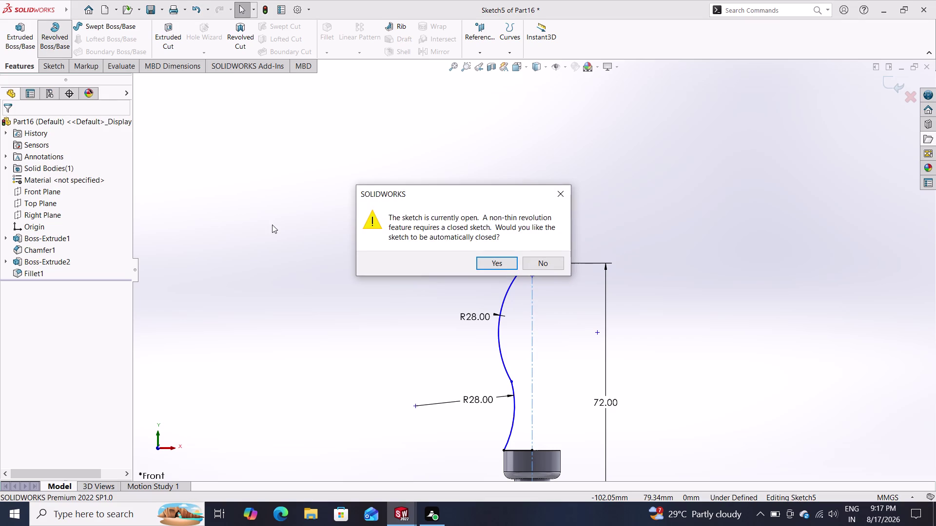
click(484, 264)
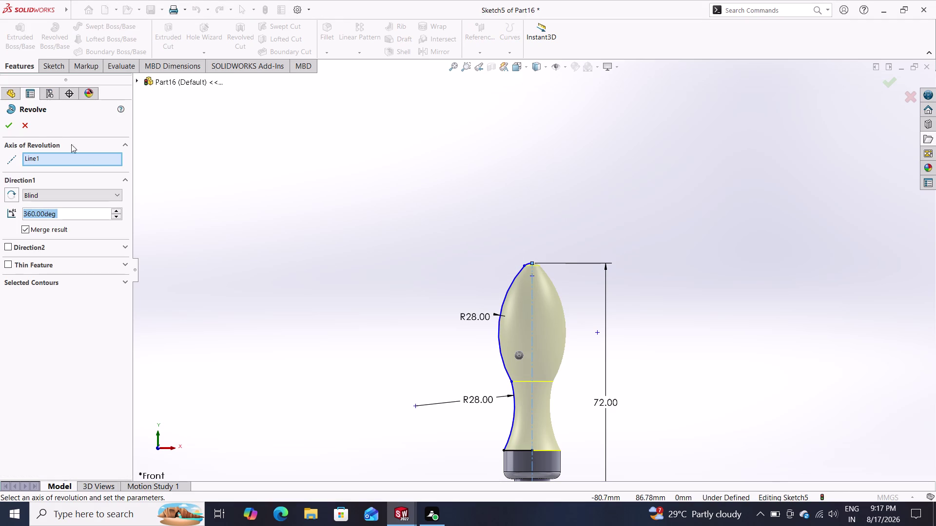
click(15, 127)
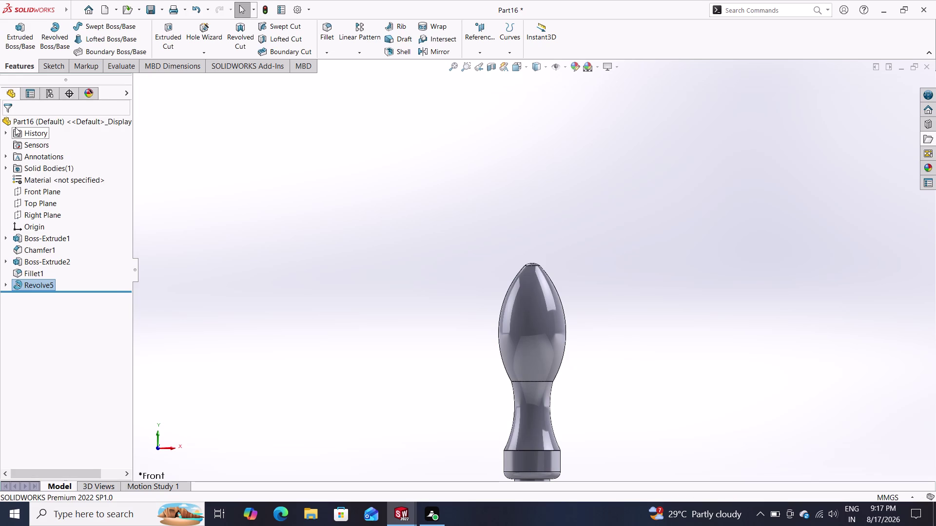
key(ctrl+z)
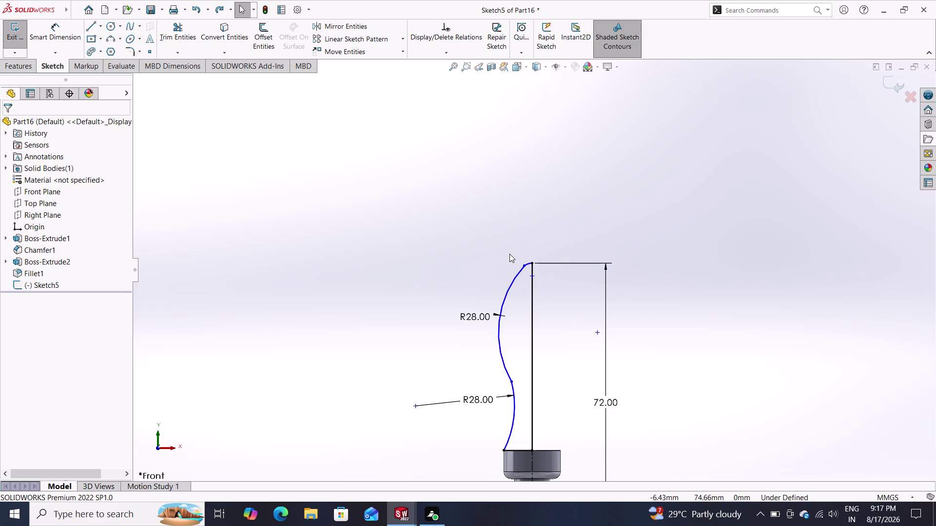
Revolve the checked half-profile 360° again into the Revolve6 bulb knob and orbit it.
scroll(up, 3)
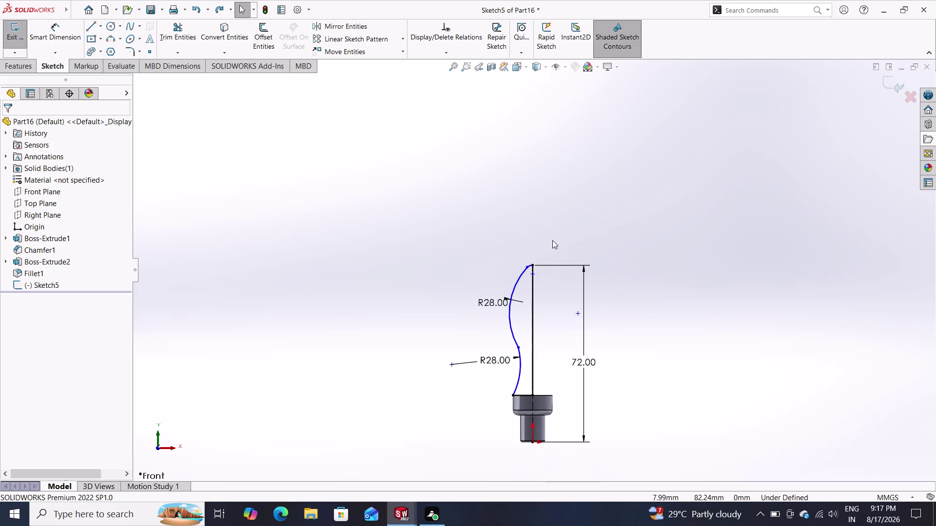
scroll(down, 3)
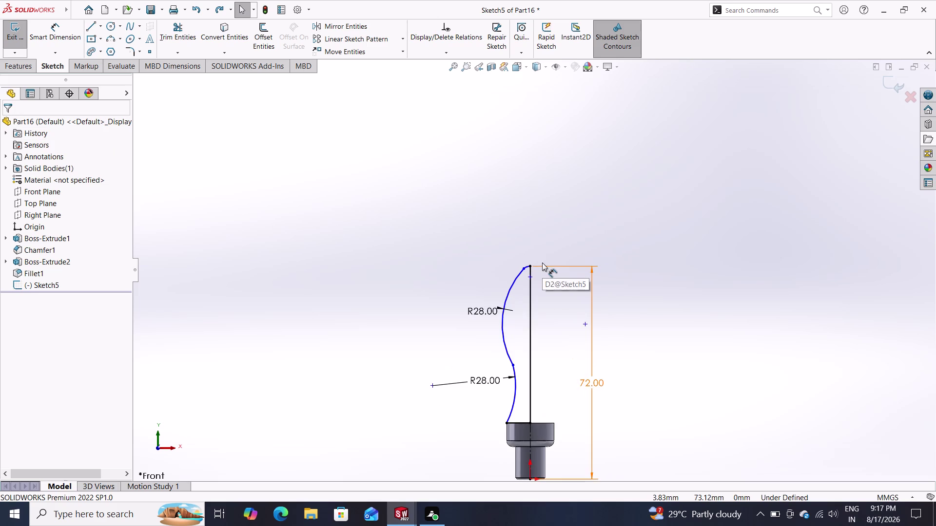
scroll(down, 3)
scroll(down, 3)
scroll(down, 3)
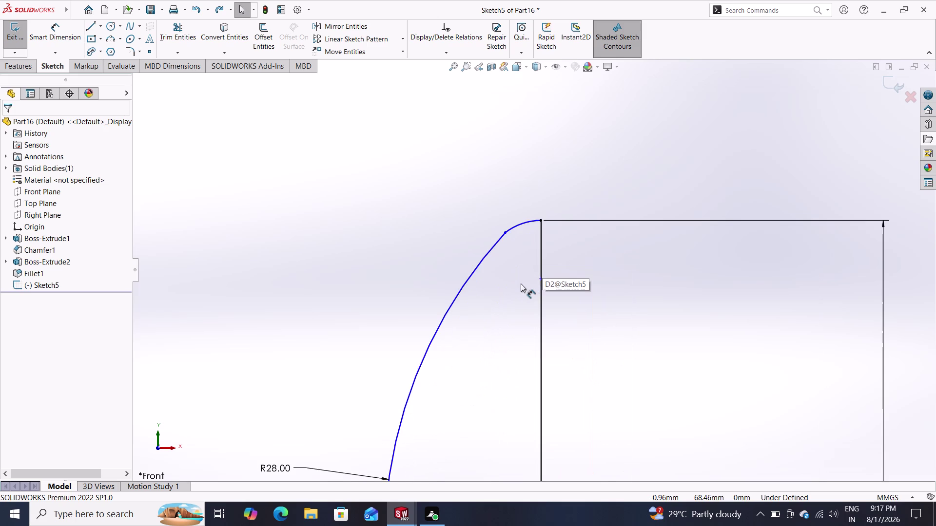
scroll(up, 3)
scroll(up, 3)
scroll(up, 3)
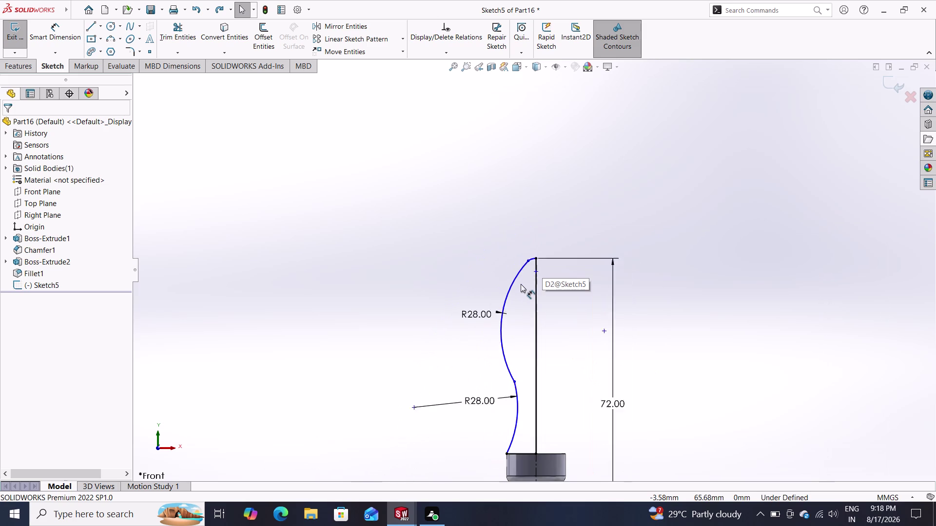
scroll(up, 3)
scroll(down, 3)
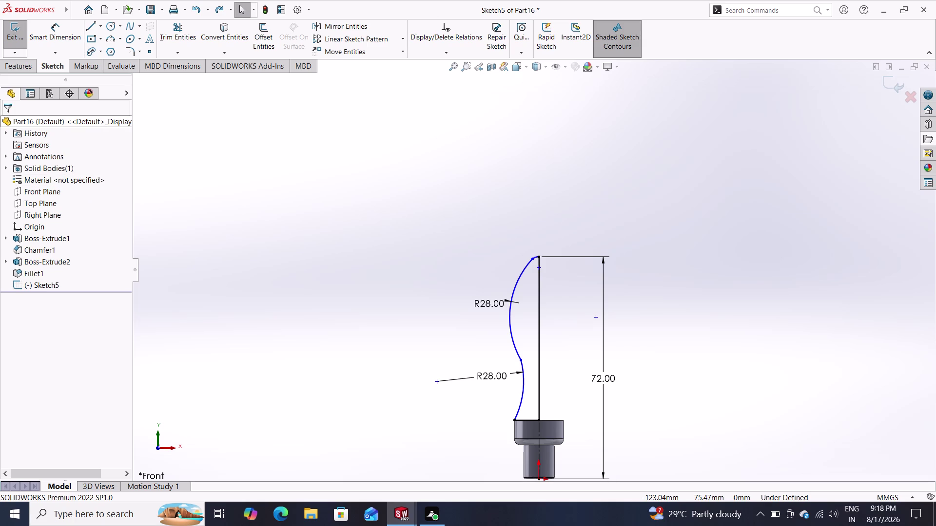
click(13, 72)
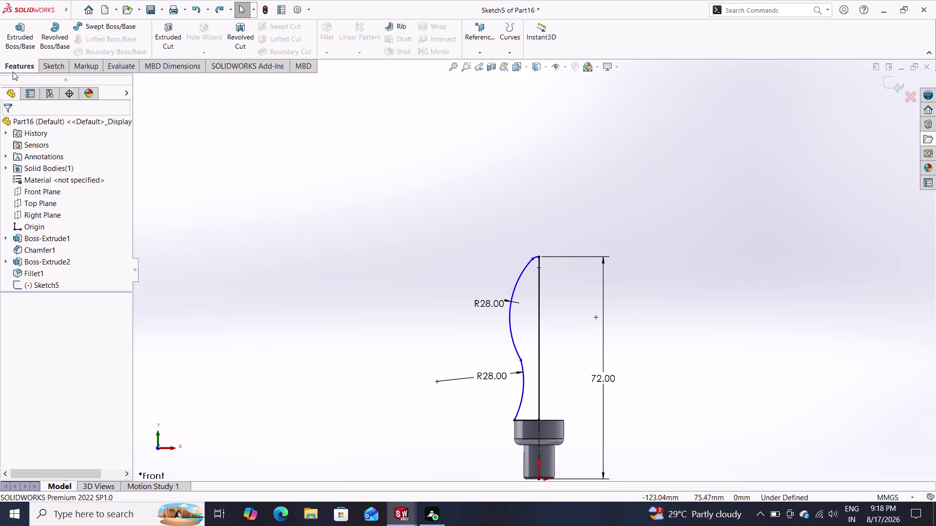
click(52, 46)
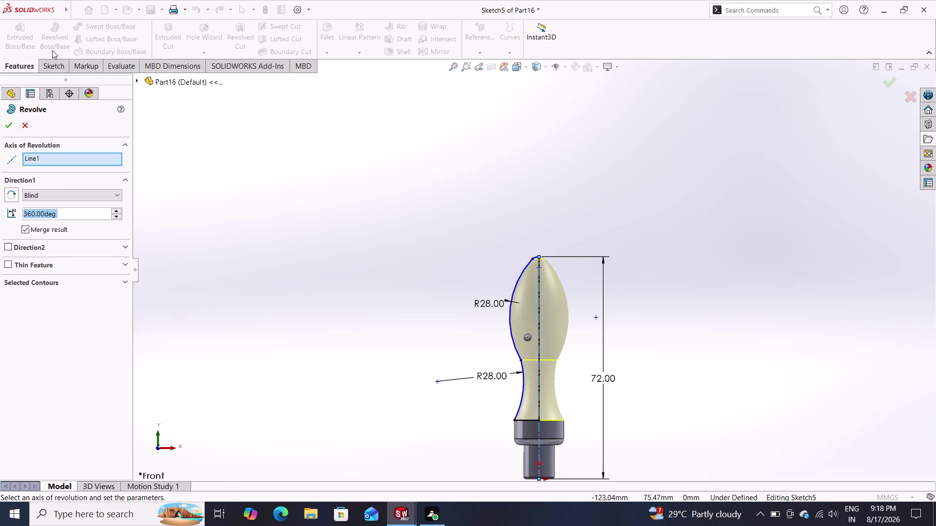
click(14, 128)
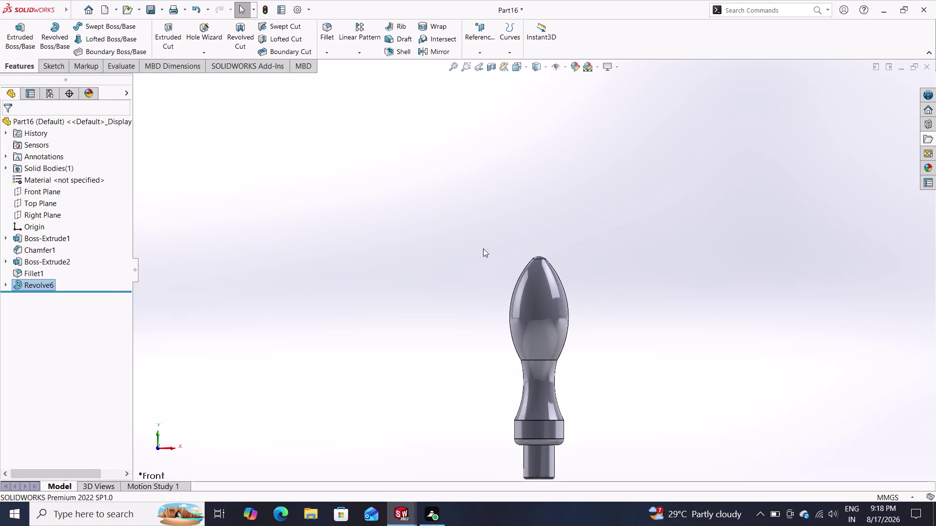
middle_drag(612, 261, 604, 338)
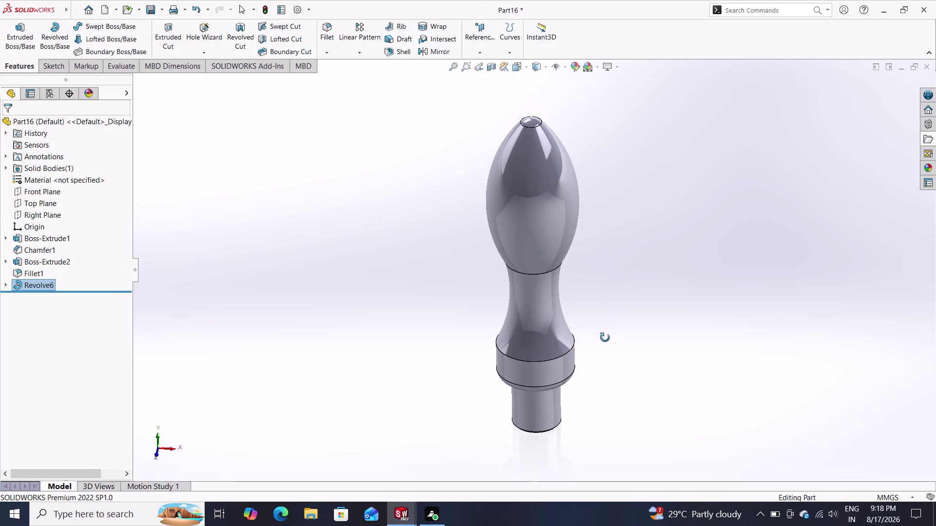
middle_drag(605, 338, 604, 291)
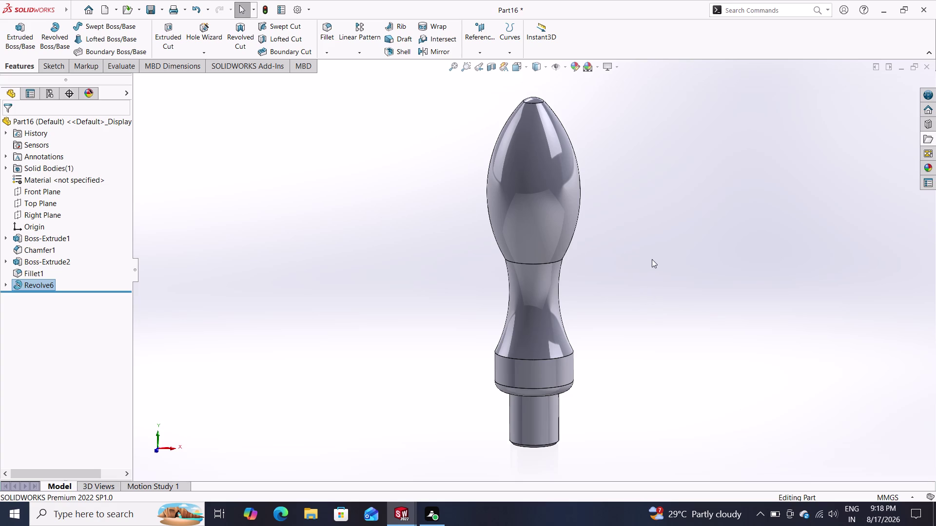
middle_drag(651, 253, 660, 306)
middle_drag(638, 226, 655, 315)
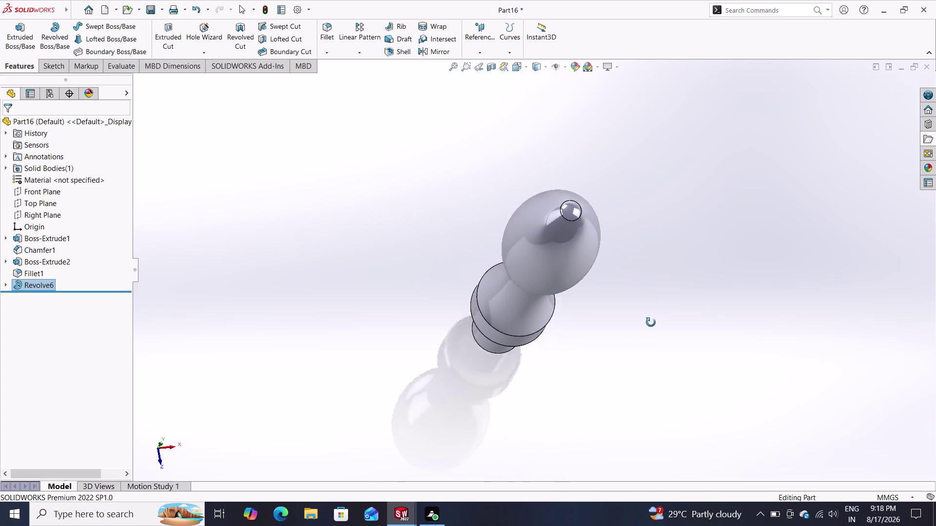
middle_drag(654, 315, 613, 164)
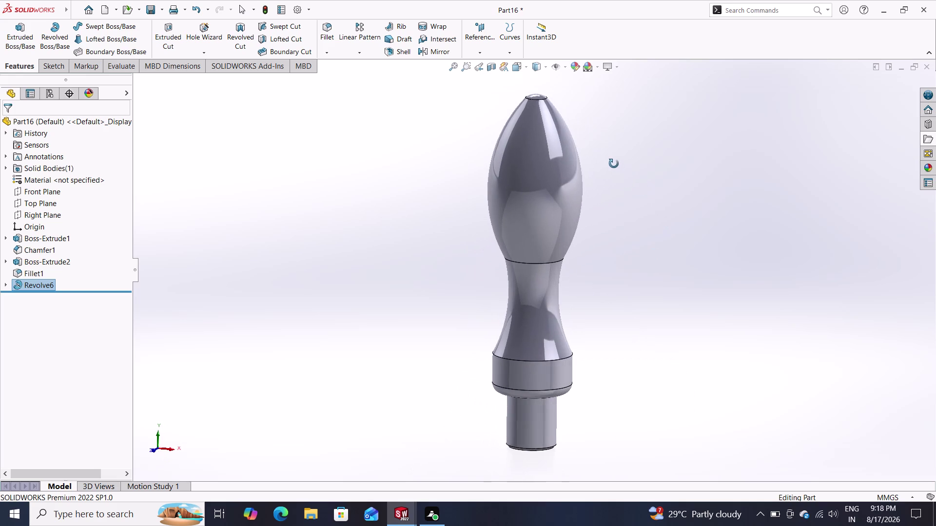
middle_drag(613, 163, 614, 165)
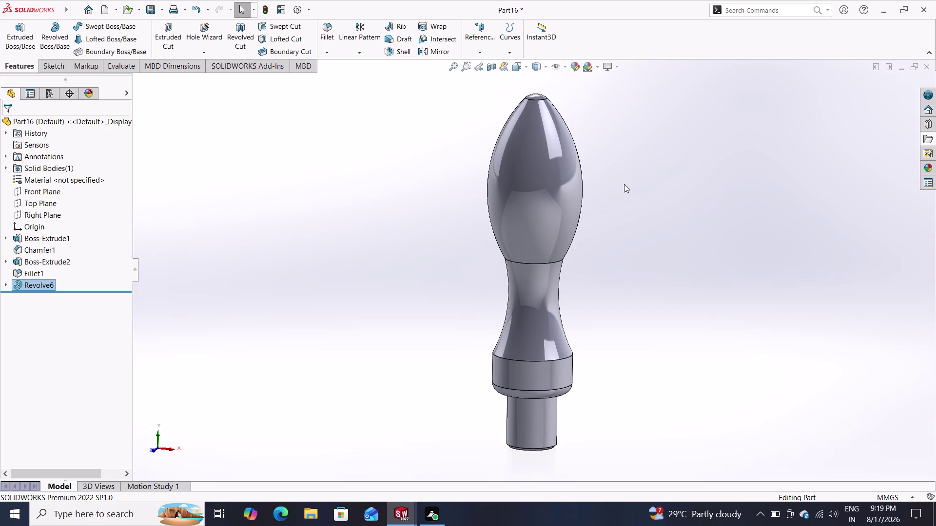
Open the material editor from the part's Material item and browse to Steel.
right_click(51, 177)
click(57, 179)
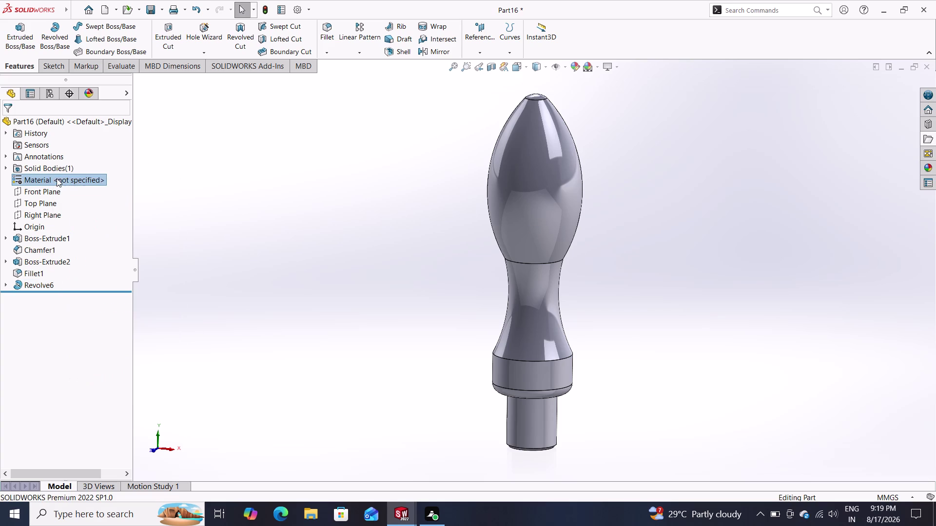
right_click(65, 178)
drag(65, 178, 228, 236)
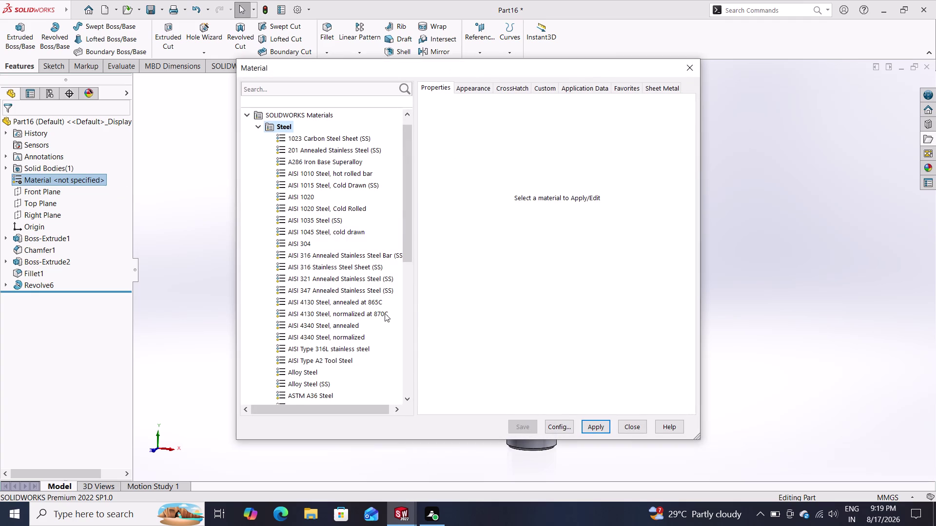
scroll(down, 3)
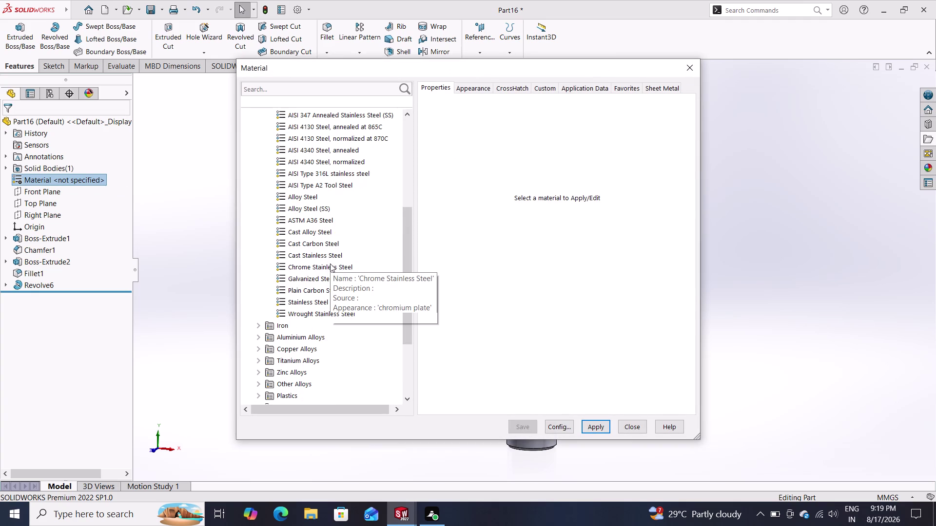
scroll(up, 3)
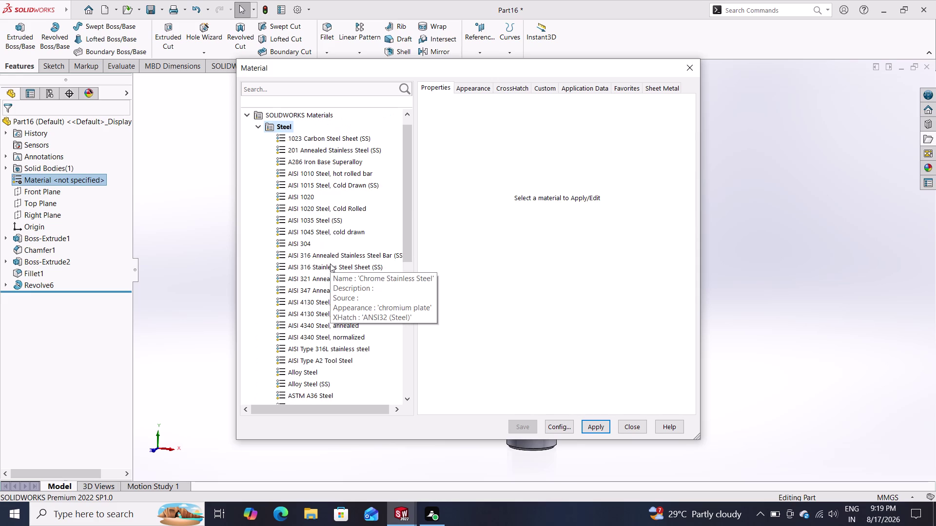
scroll(up, 3)
scroll(down, 3)
scroll(up, 3)
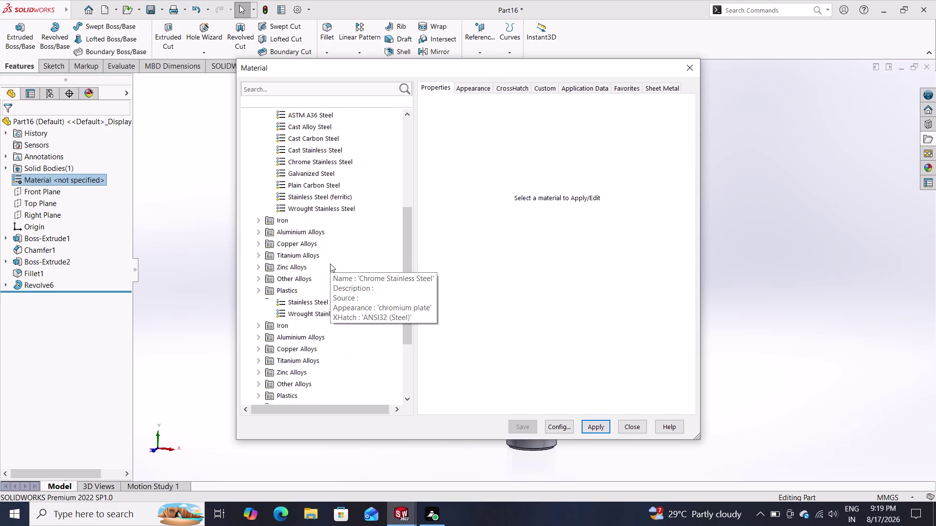
scroll(up, 3)
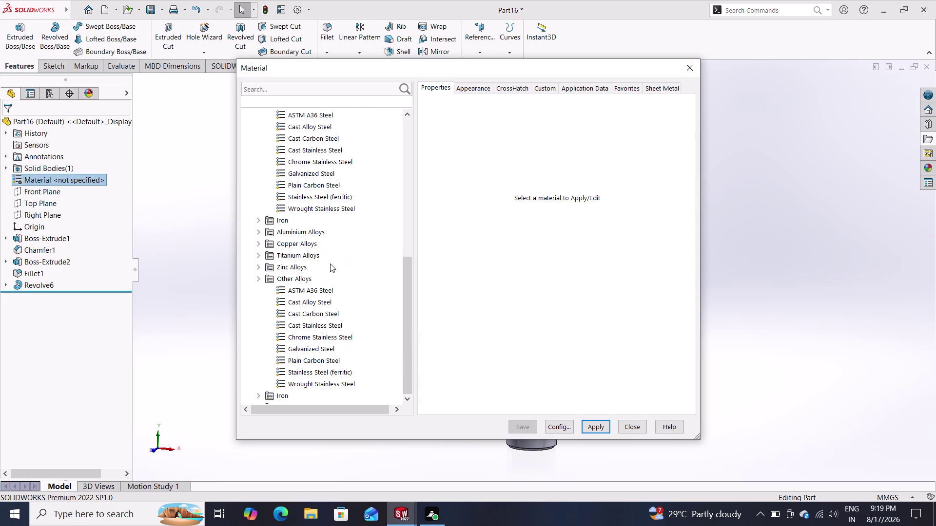
scroll(up, 3)
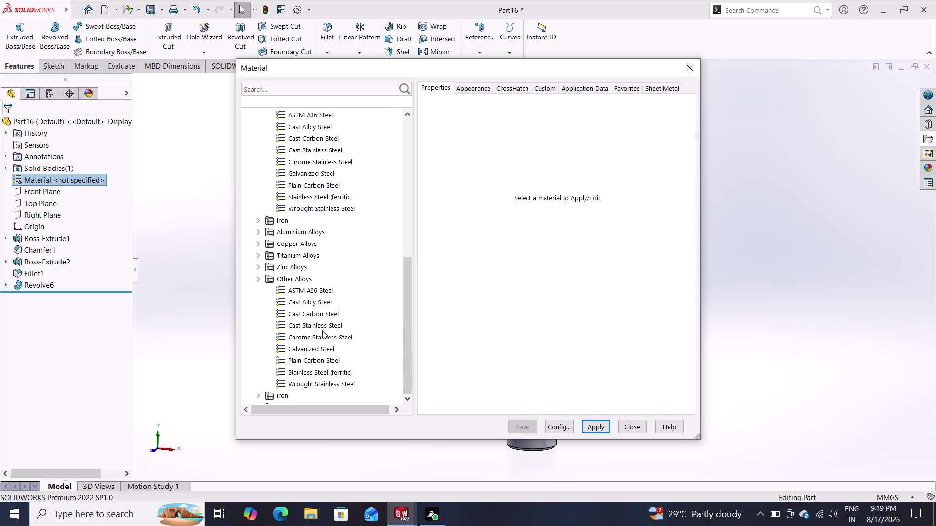
Preview Chrome Stainless Steel, then apply Plain Carbon Steel and close the dialog.
click(322, 334)
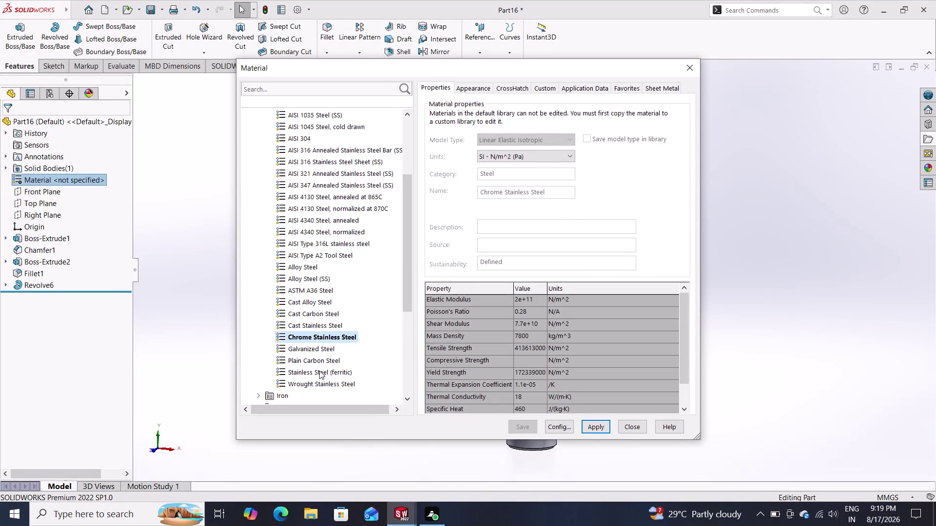
click(322, 359)
click(602, 427)
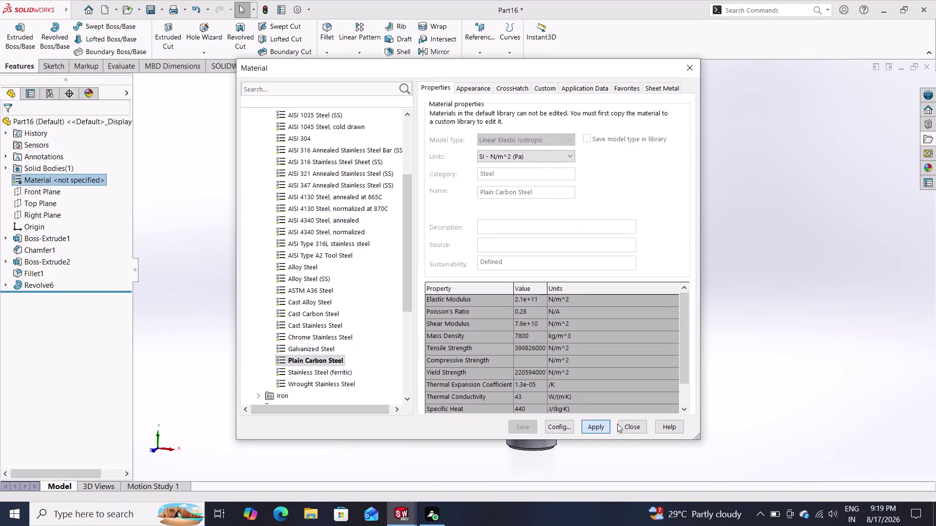
click(631, 424)
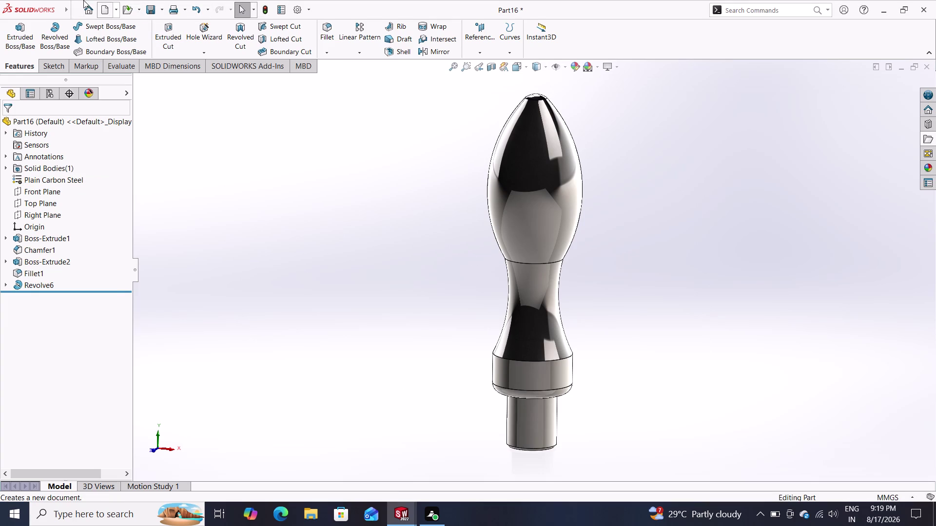
click(115, 11)
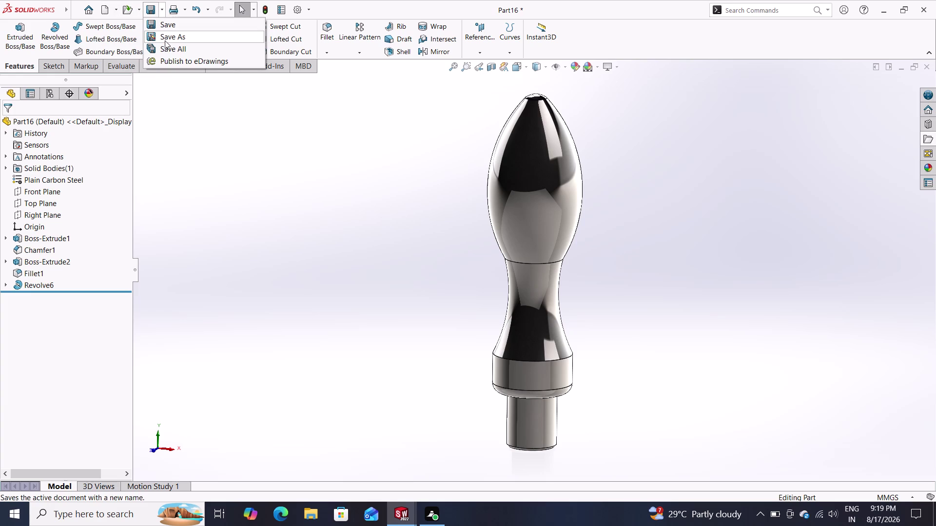
Save the steel knob part as 'handle' with Save As.
click(165, 40)
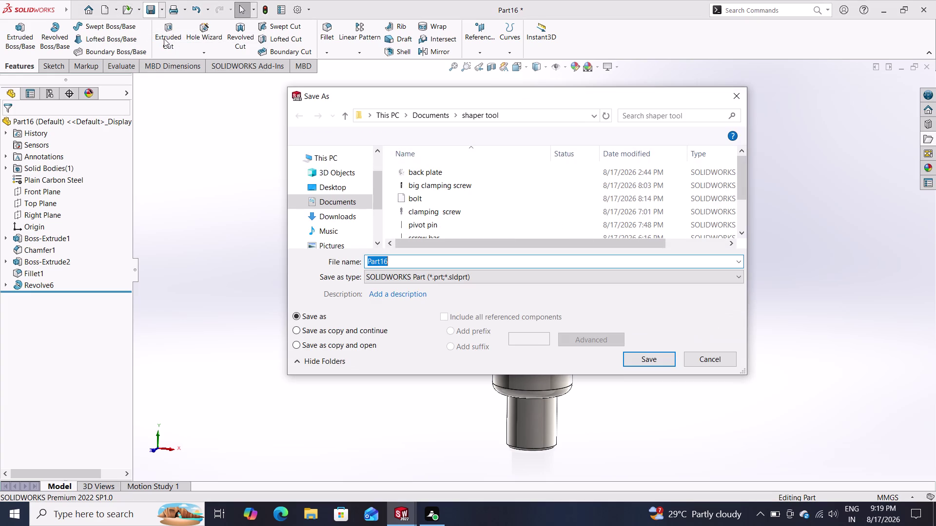
text(ha)
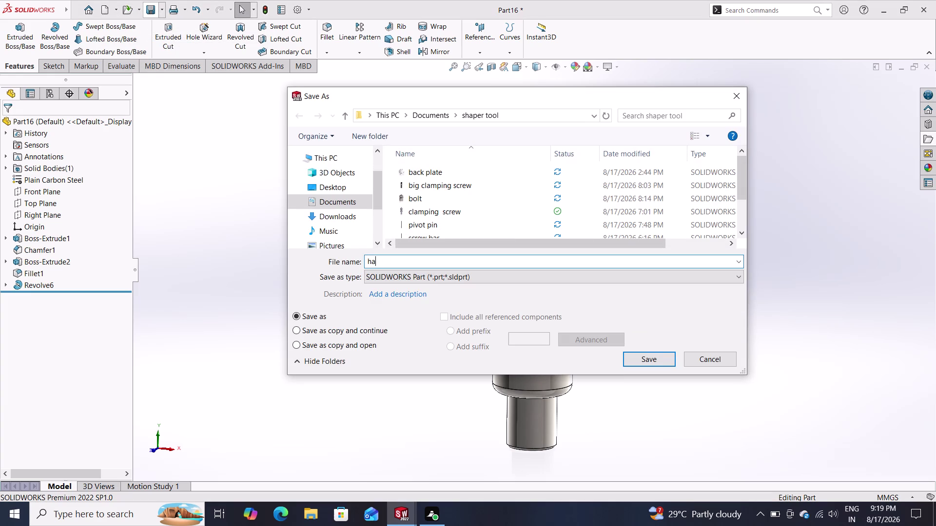
text(ndle)
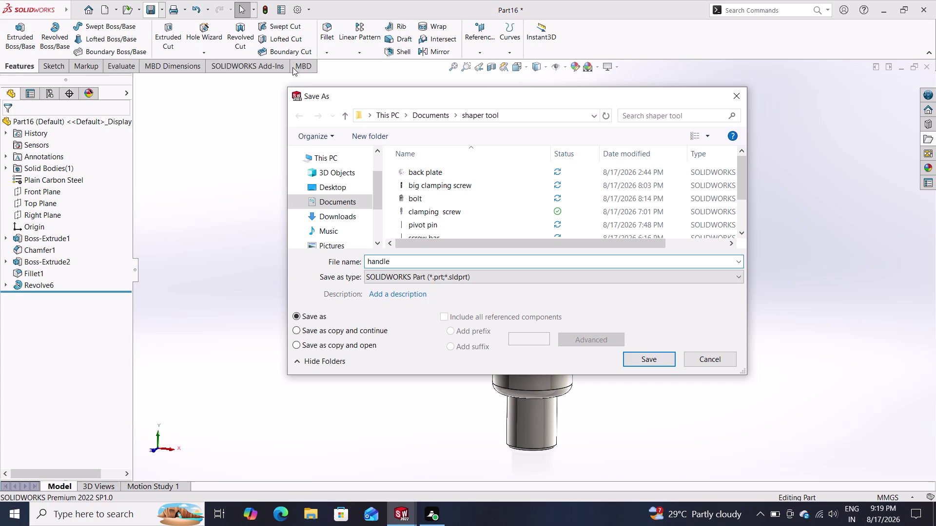
click(655, 359)
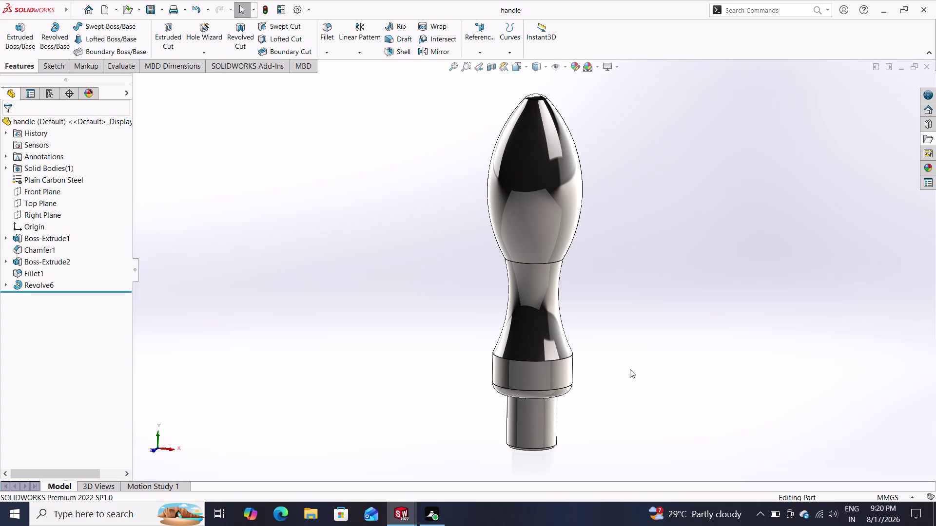
click(101, 11)
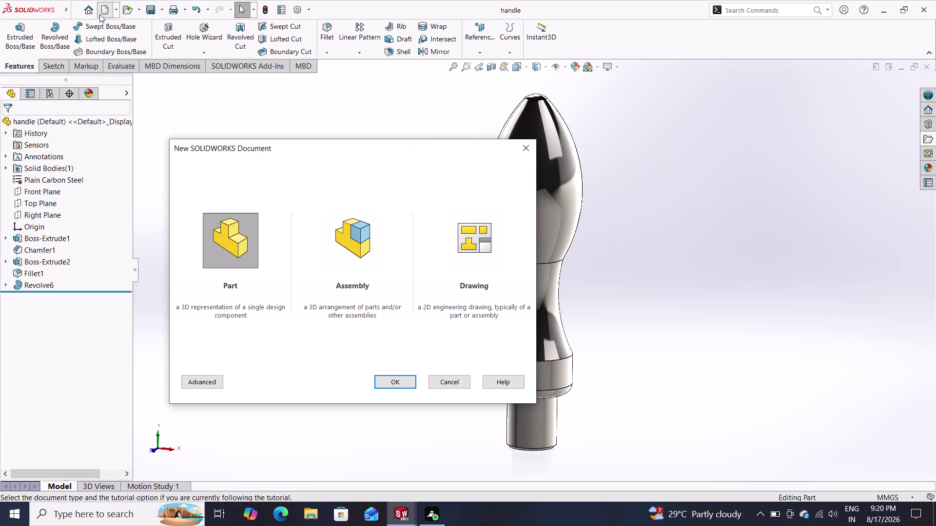
Create a new part and start a sketch on the Top Plane.
click(402, 379)
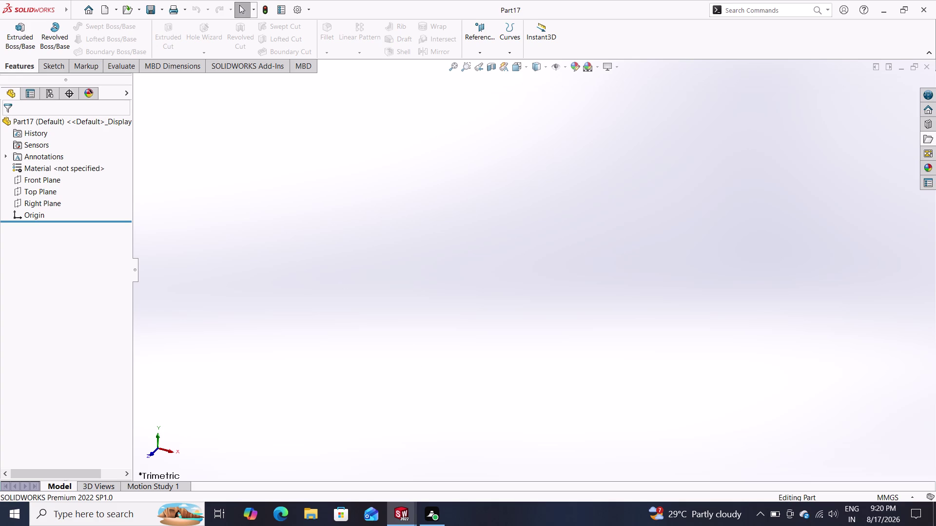
click(53, 67)
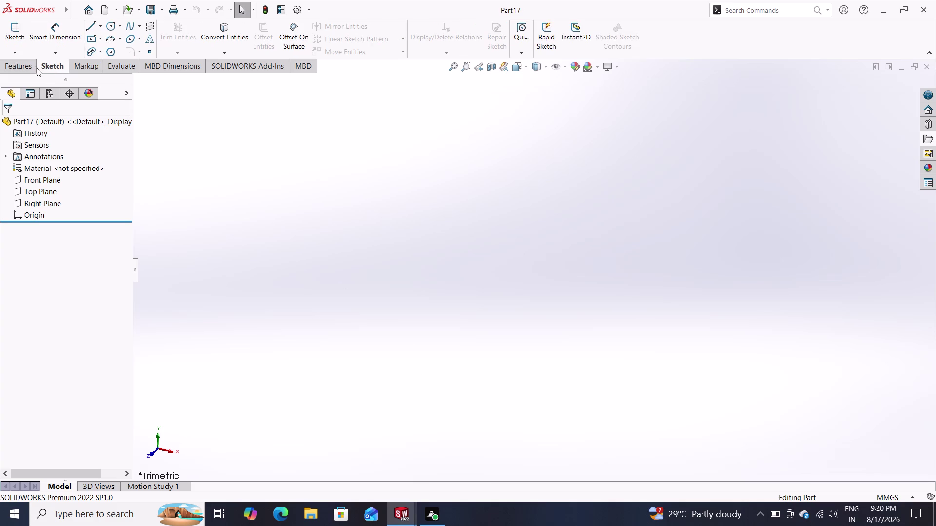
click(38, 67)
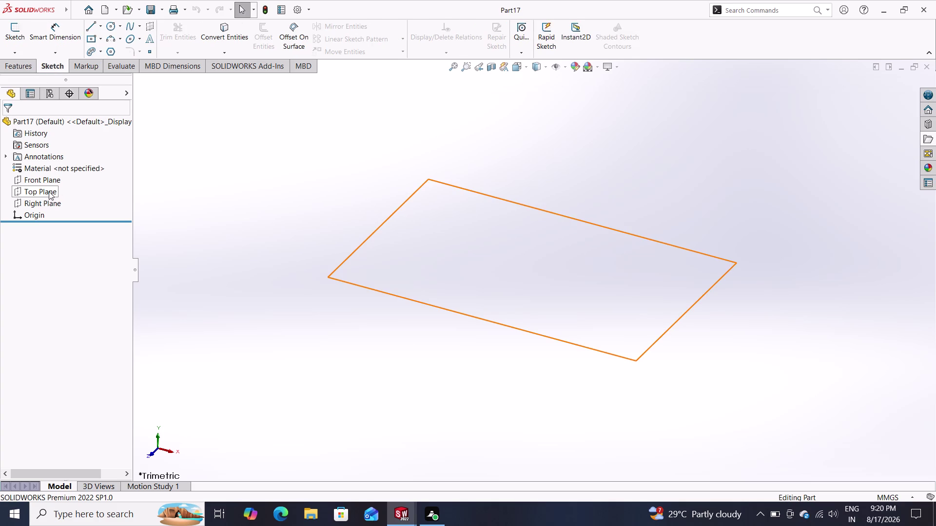
click(49, 191)
click(61, 174)
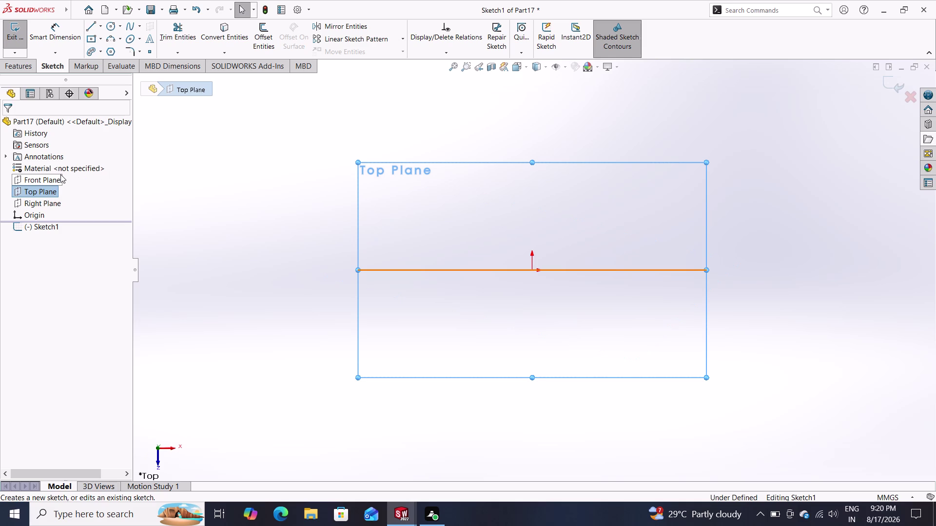
click(112, 28)
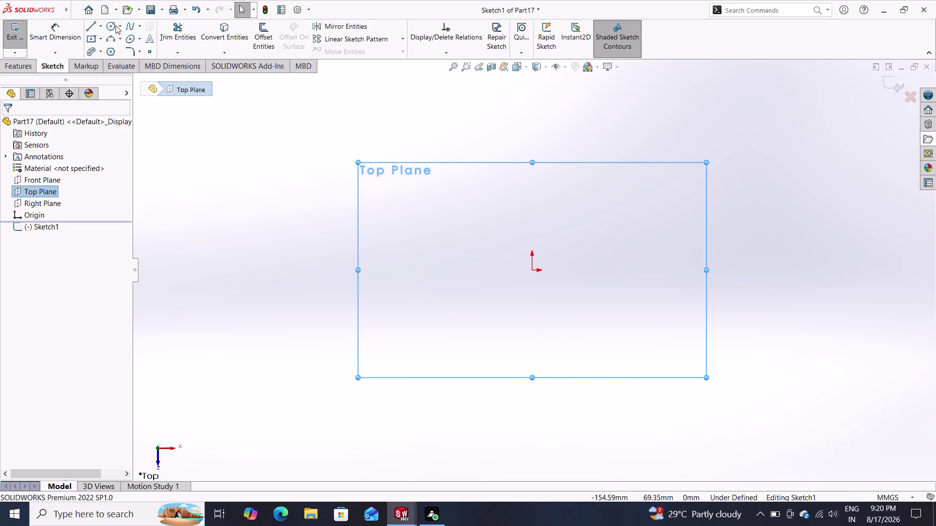
click(107, 29)
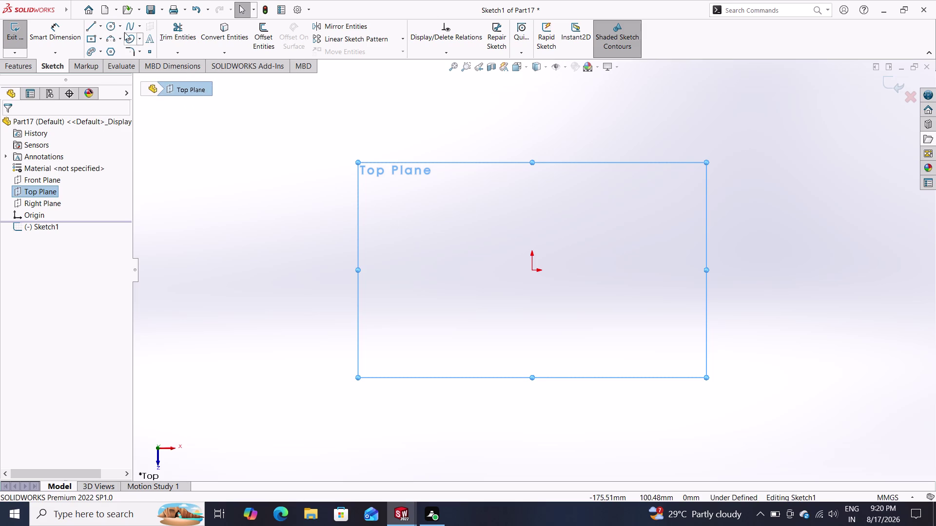
Draw inner and outer circles centred on the origin.
click(111, 27)
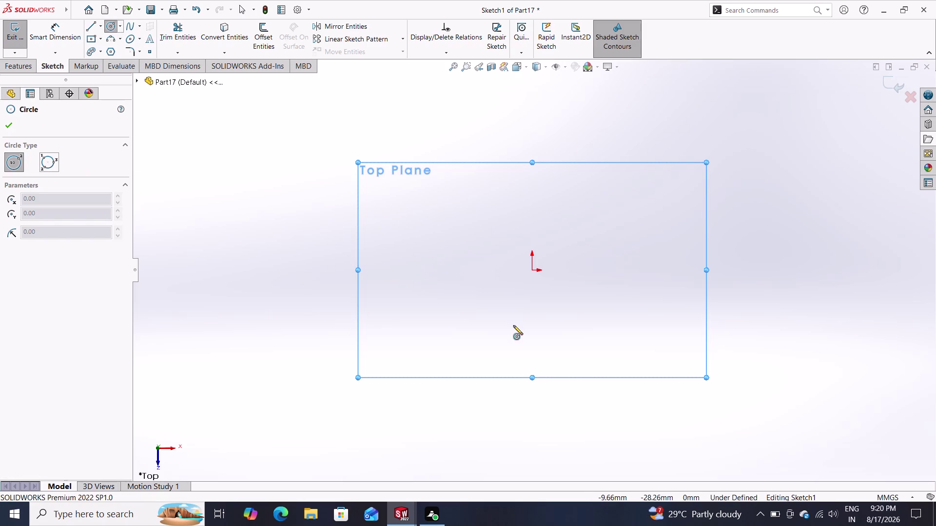
click(531, 271)
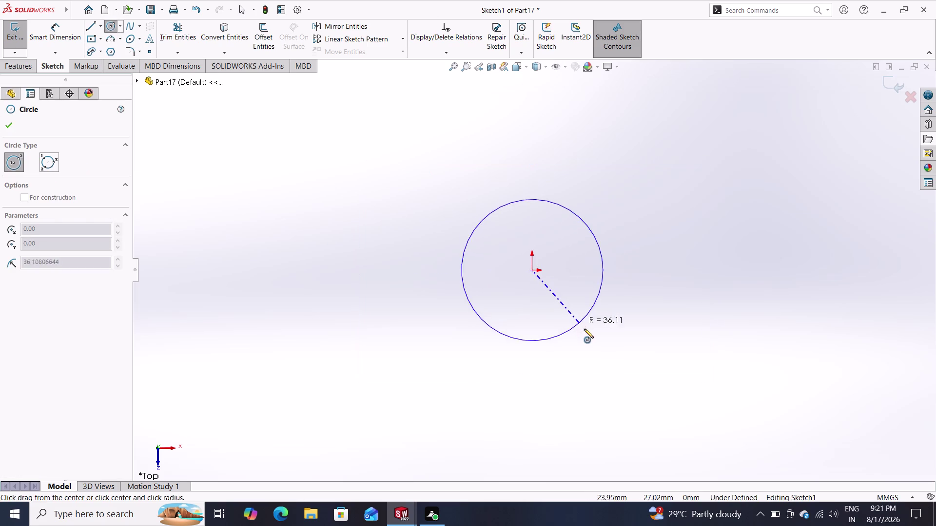
click(586, 332)
click(531, 269)
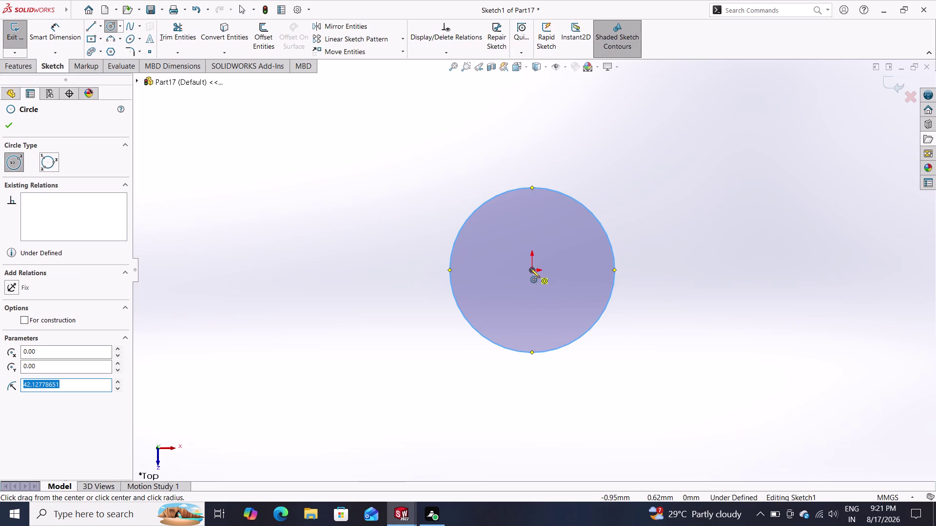
click(608, 377)
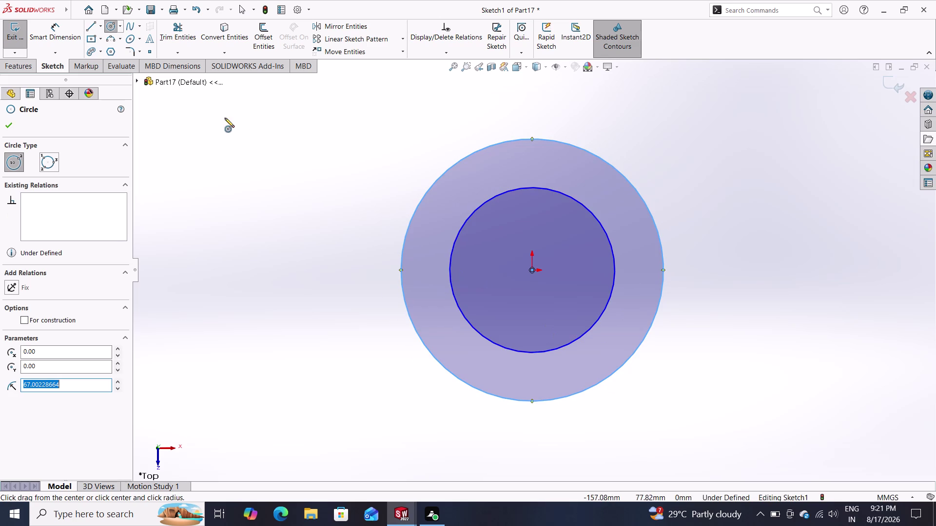
click(56, 29)
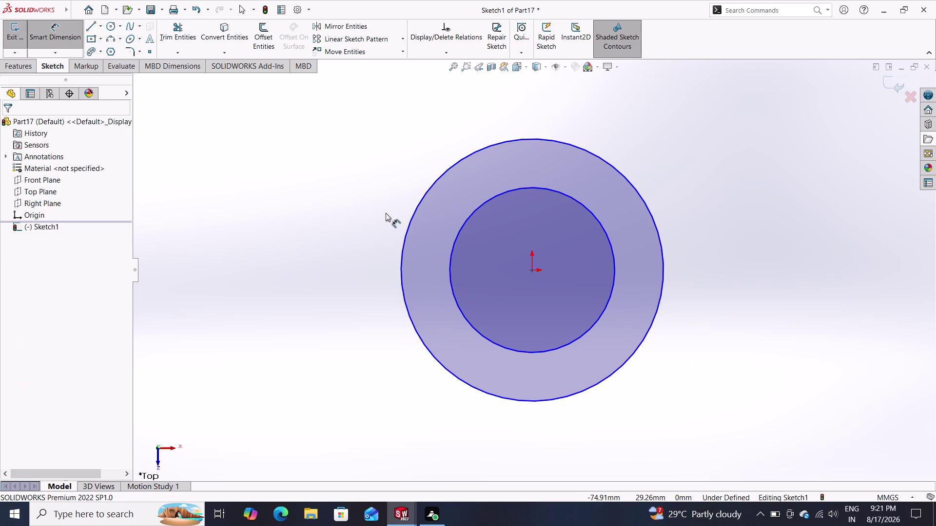
Dimension the circles Ø33 and Ø63 and start a 10 mm Extruded Boss/Base.
click(582, 207)
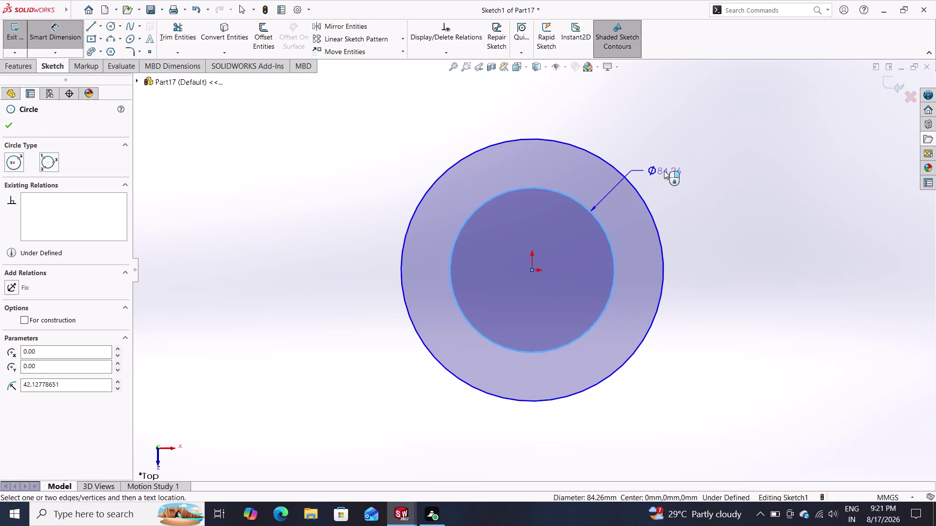
click(673, 168)
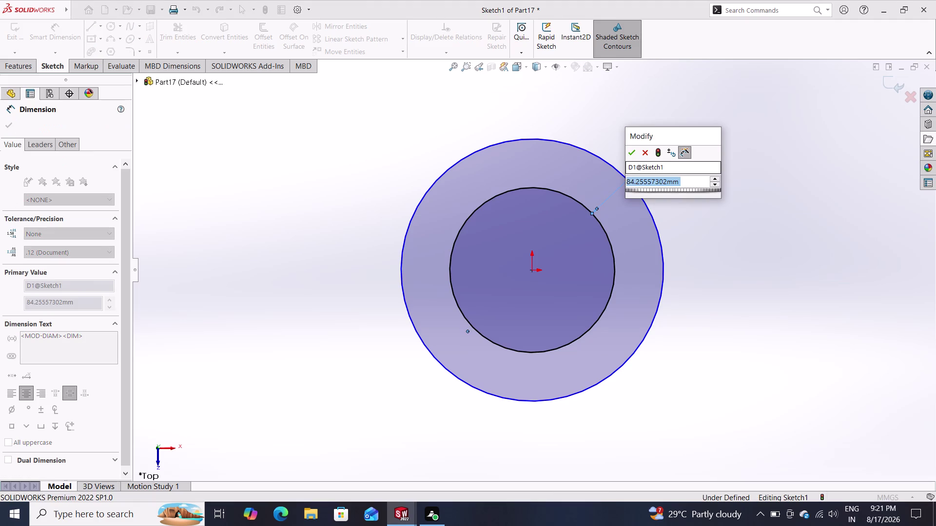
text(33)
key(Return)
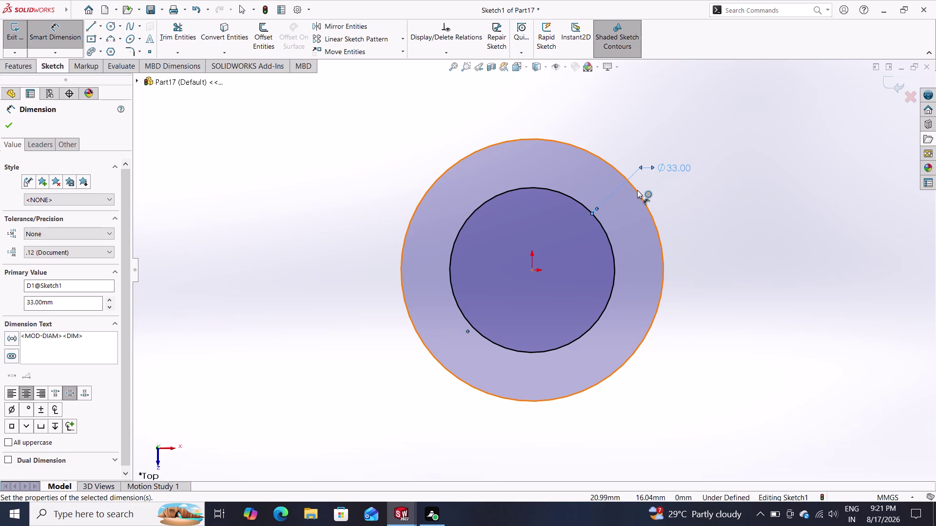
click(637, 190)
click(693, 205)
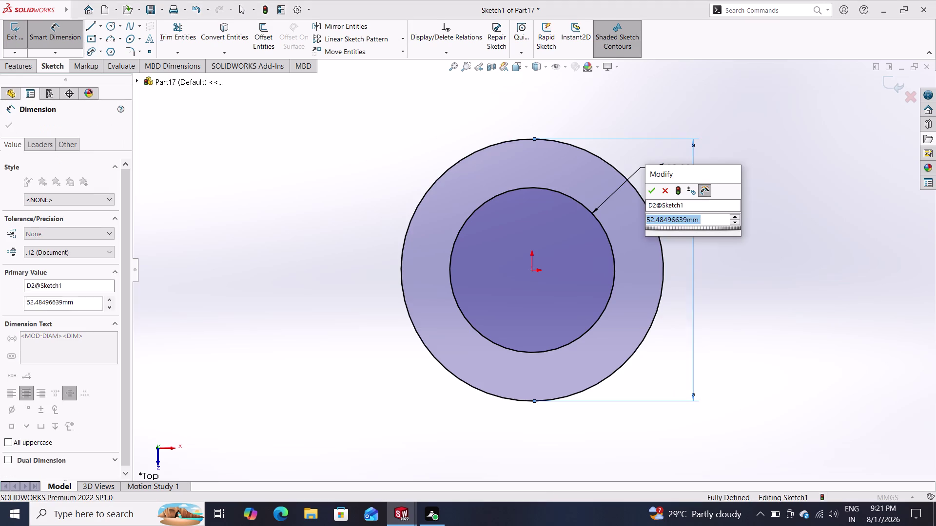
text(63)
key(Return)
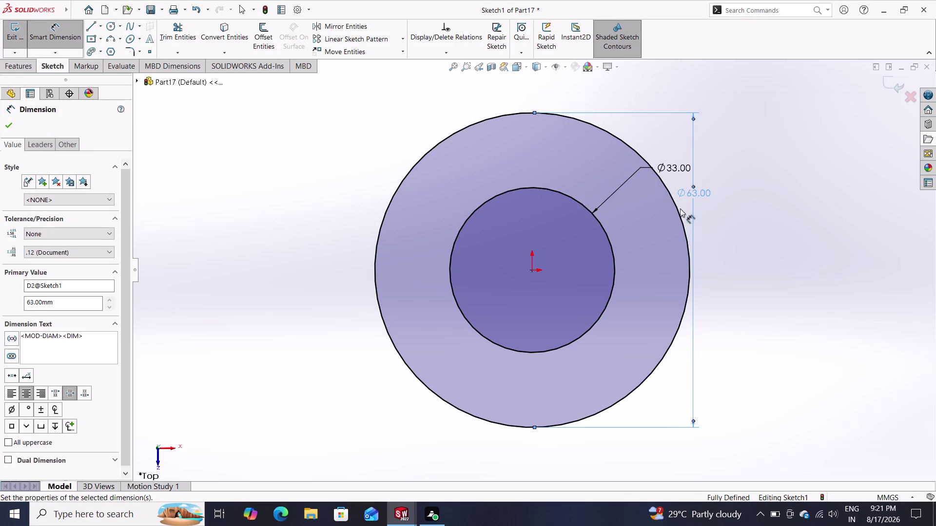
click(8, 65)
click(17, 39)
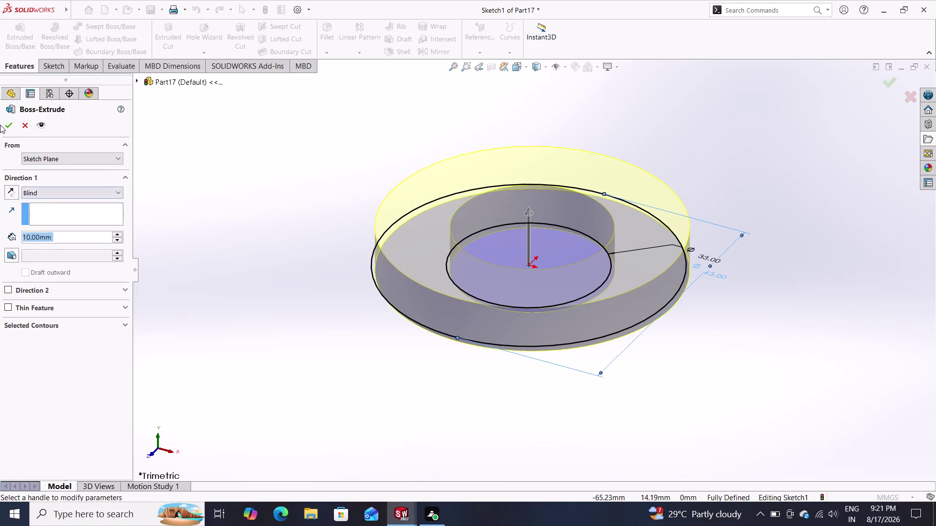
Extrude the ring 10 mm with a Mid Plane end condition.
click(44, 188)
click(43, 241)
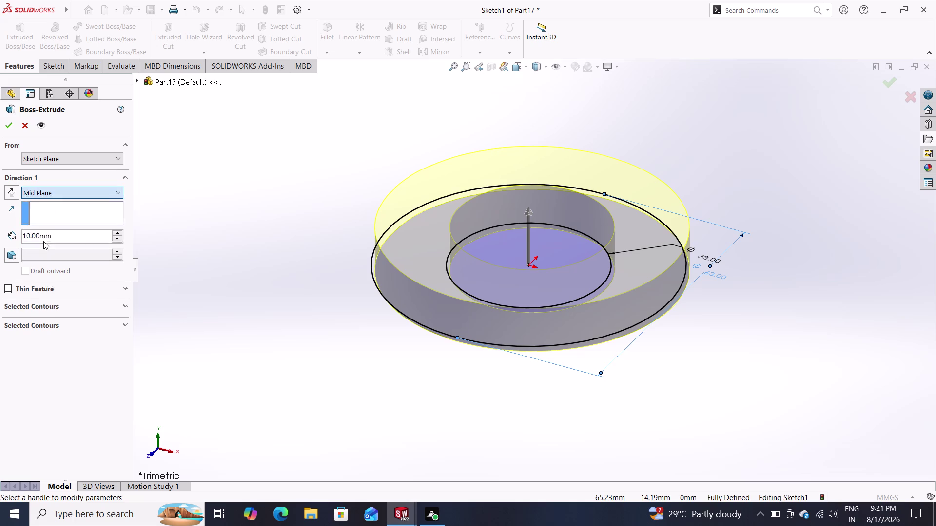
click(9, 125)
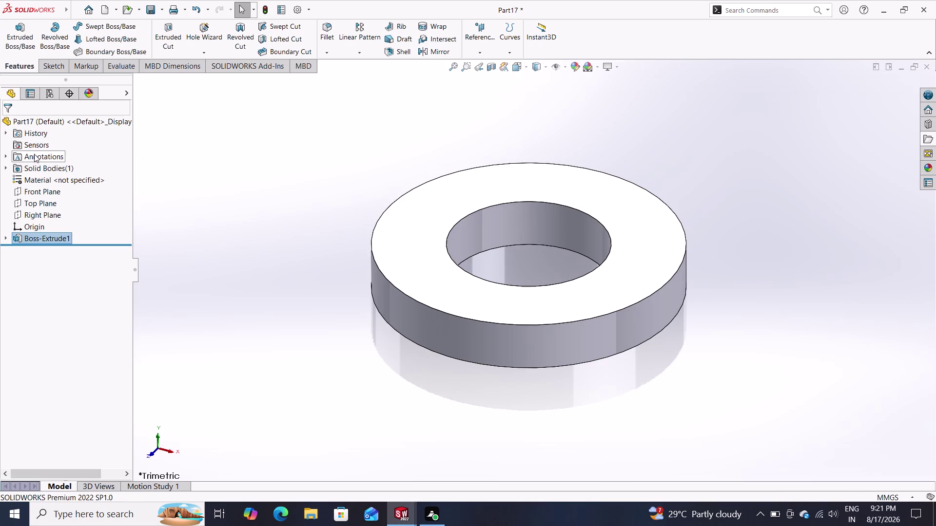
Assign Plain Carbon Steel as the washer's material.
middle_click(45, 177)
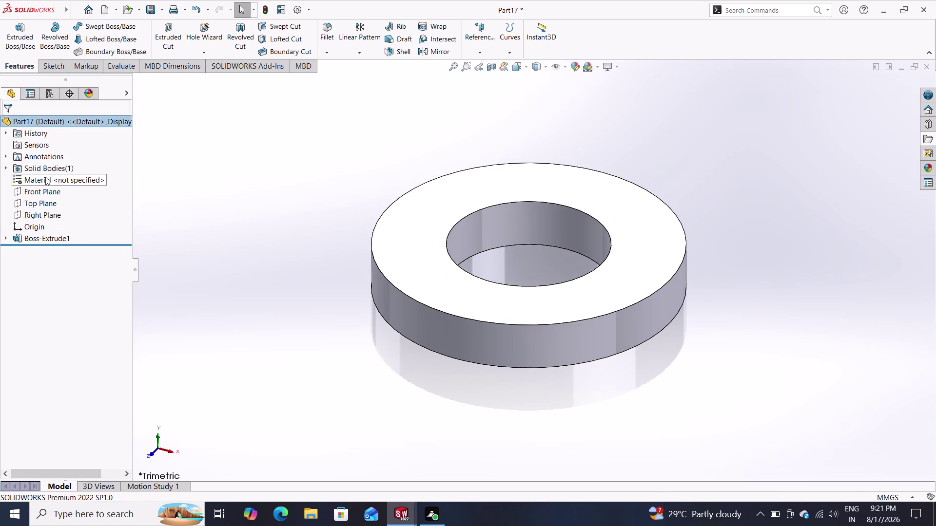
right_click(45, 177)
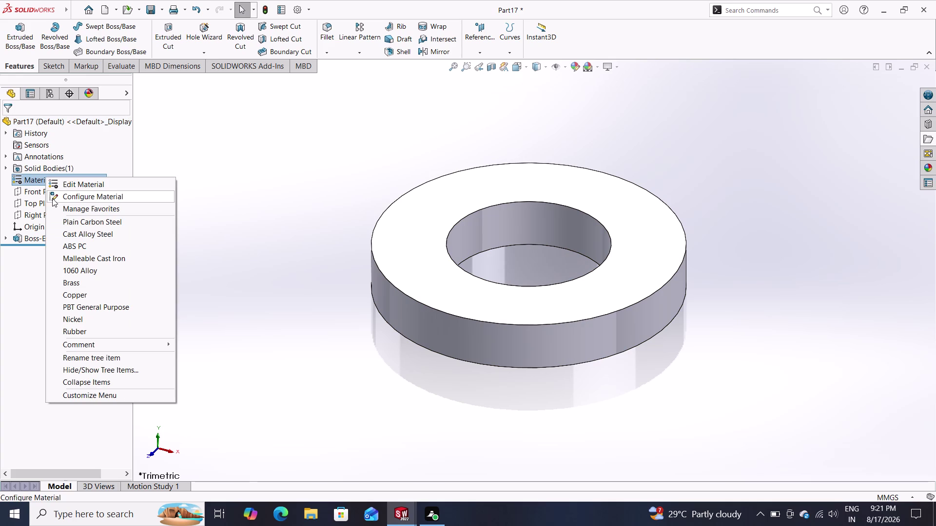
click(76, 220)
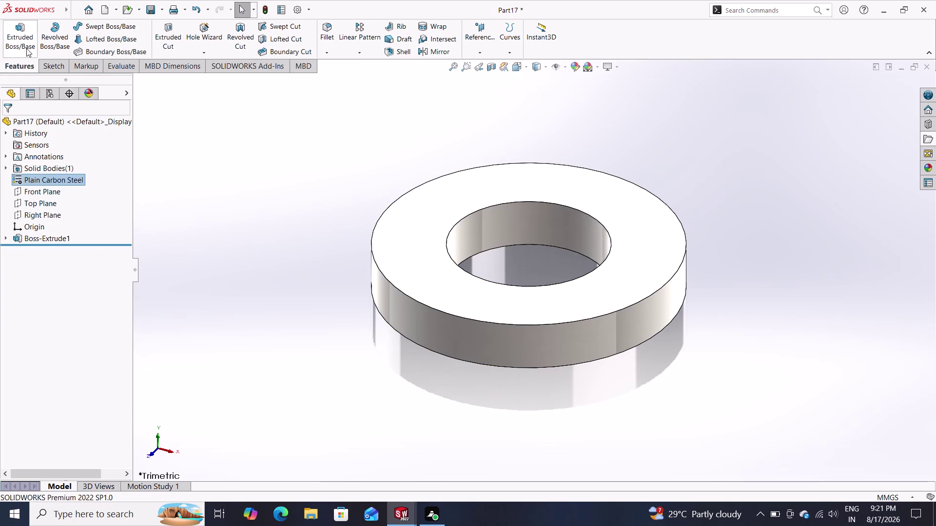
click(161, 10)
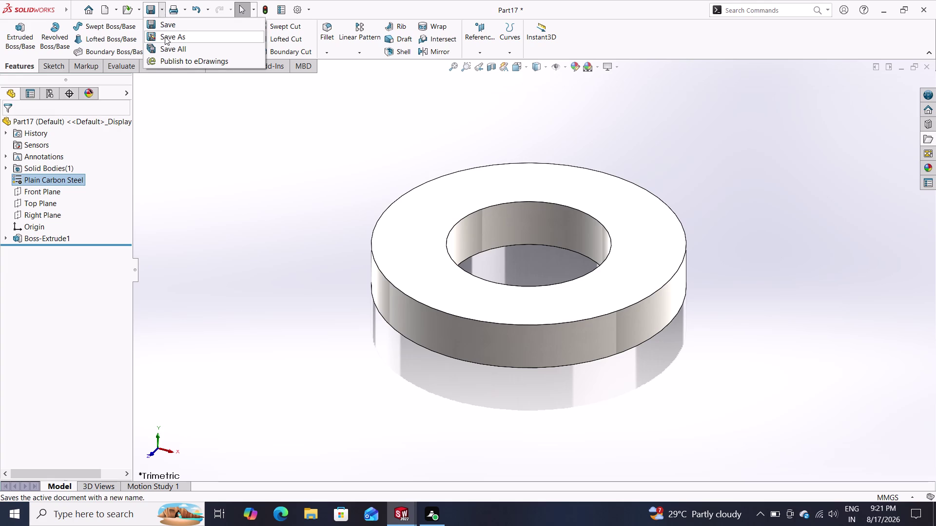
click(165, 36)
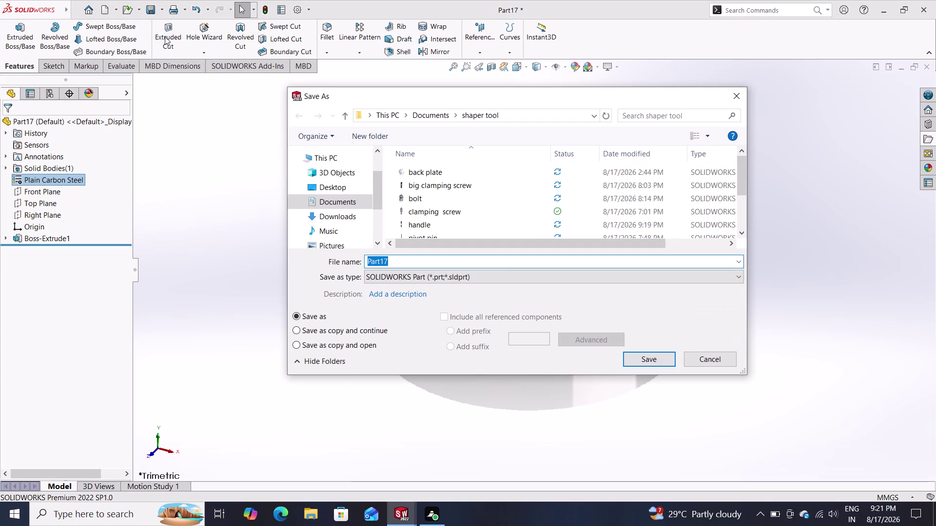
Save the steel washer under the file name 'big washer'.
key(b)
text(ig)
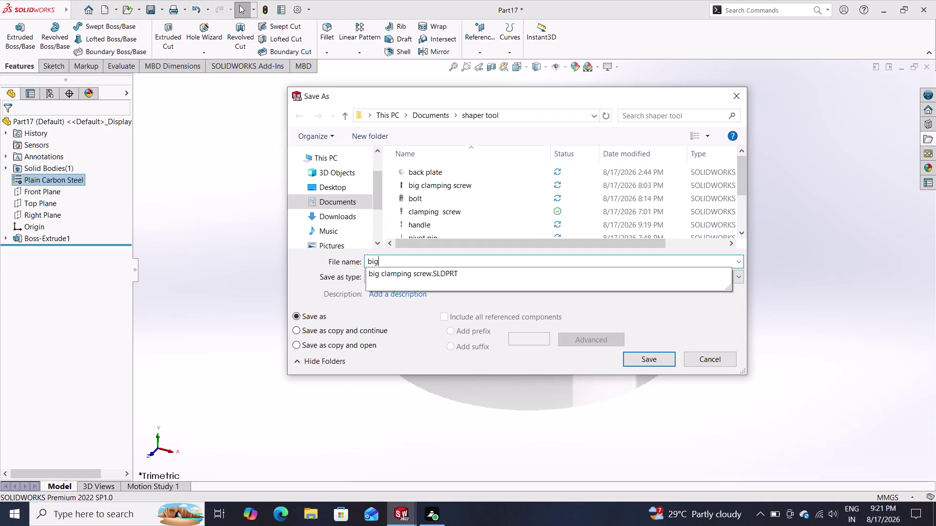
key(space)
text(w)
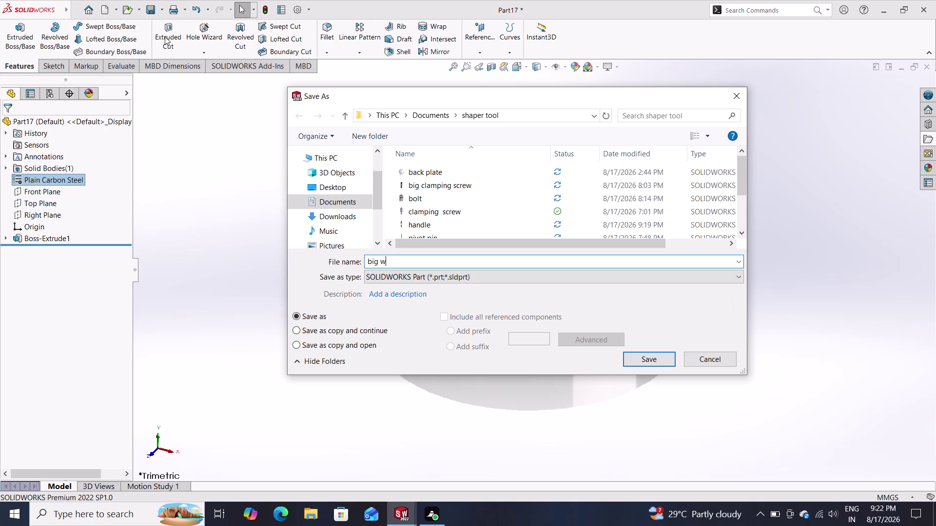
text(a)
key(s)
text(her)
key(Return)
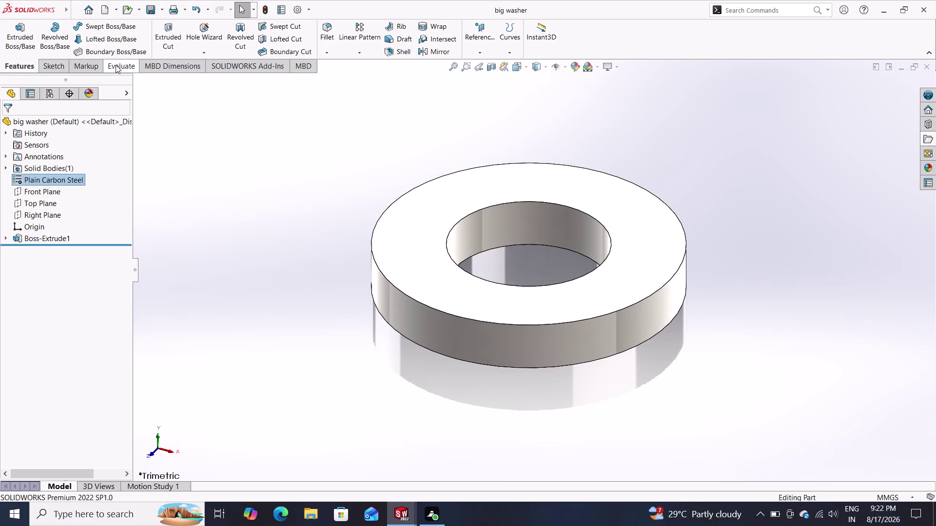
click(106, 12)
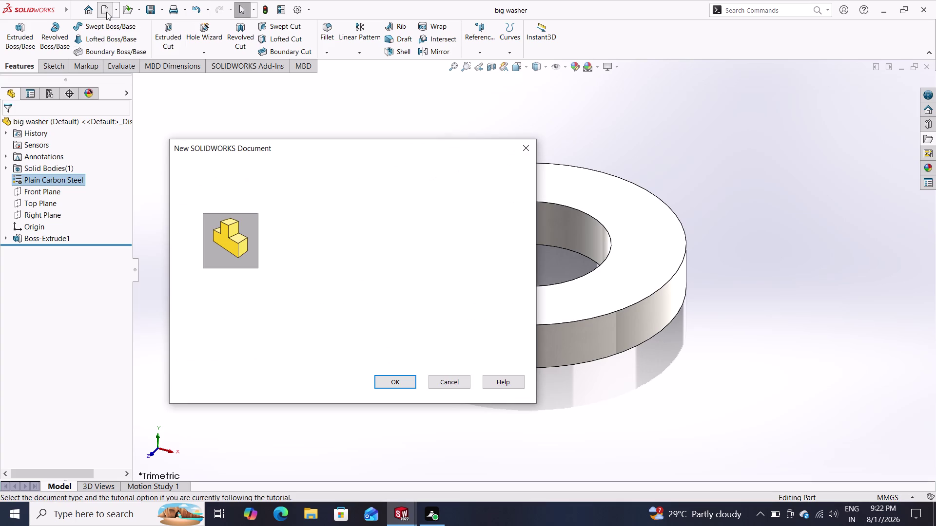
Create a new part and start a sketch on the Top Plane.
click(396, 383)
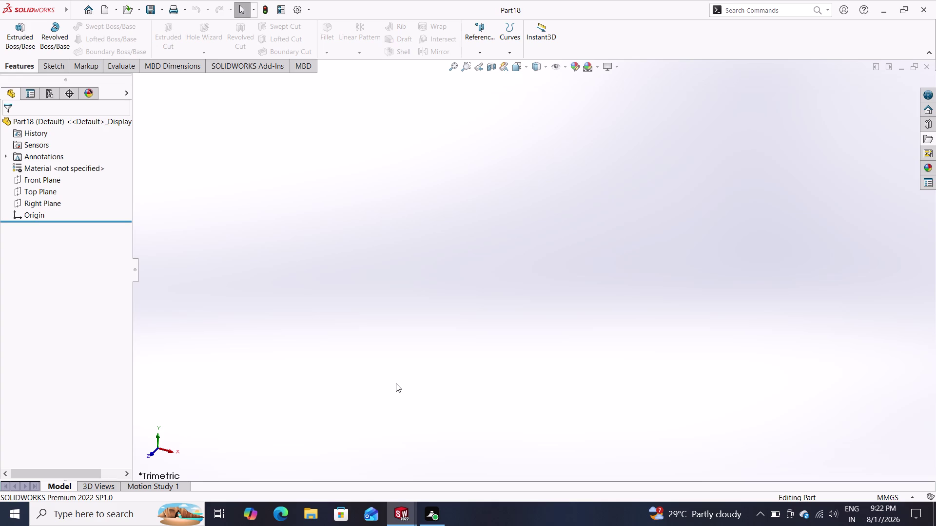
click(40, 191)
click(50, 178)
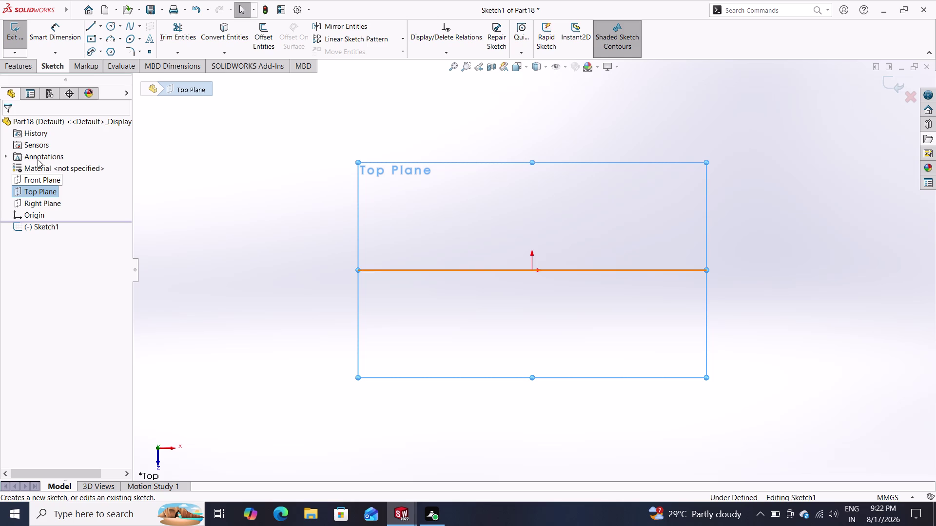
click(111, 29)
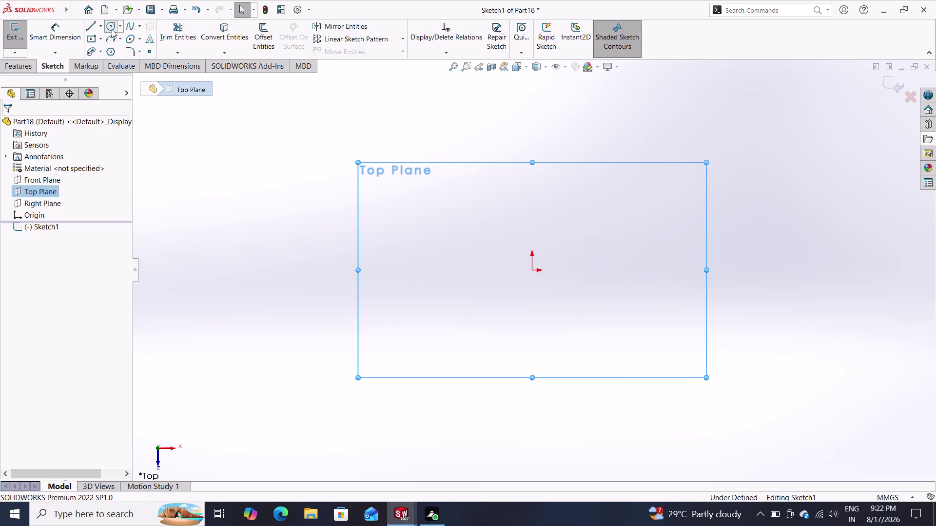
Draw two concentric circles centred on the origin.
click(533, 271)
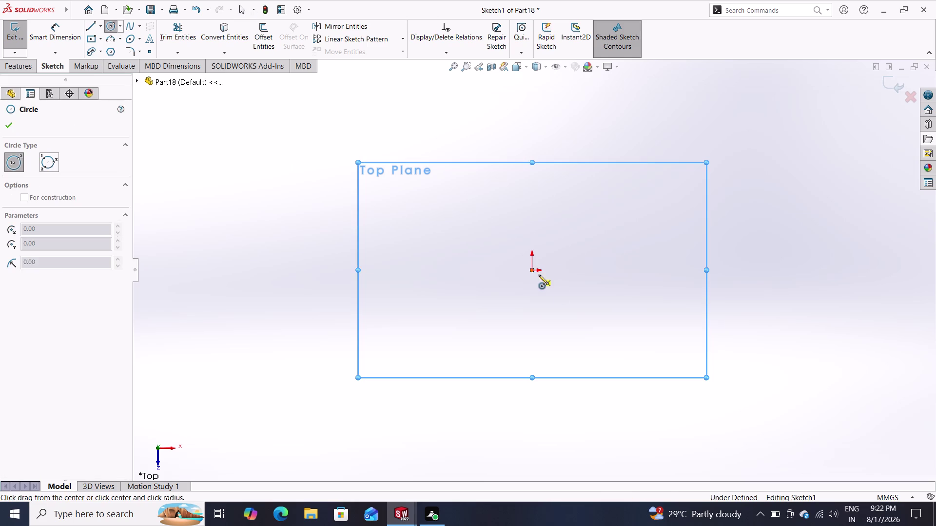
click(587, 322)
drag(530, 271, 539, 281)
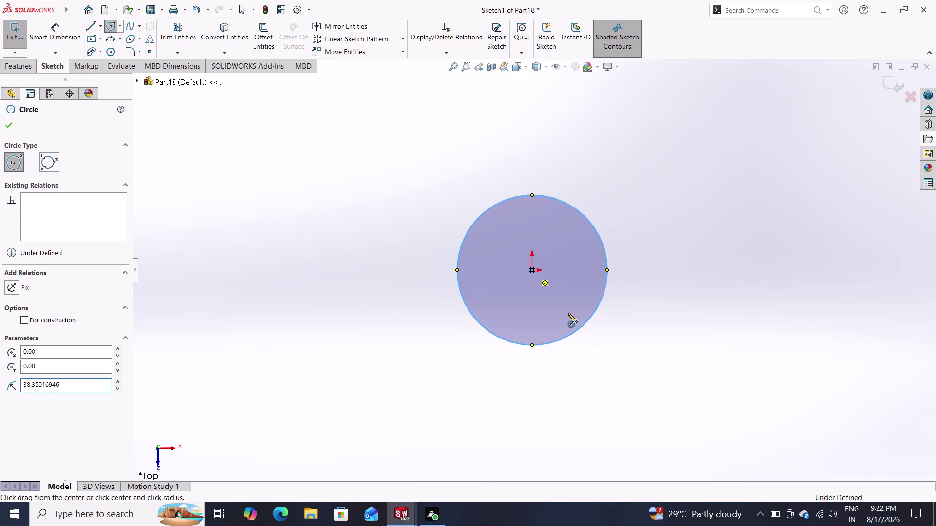
click(610, 379)
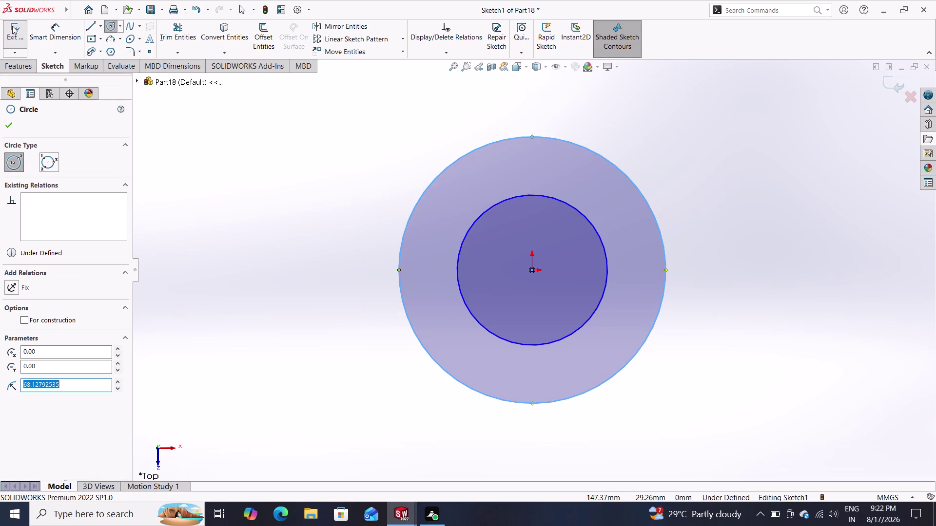
drag(39, 34, 44, 35)
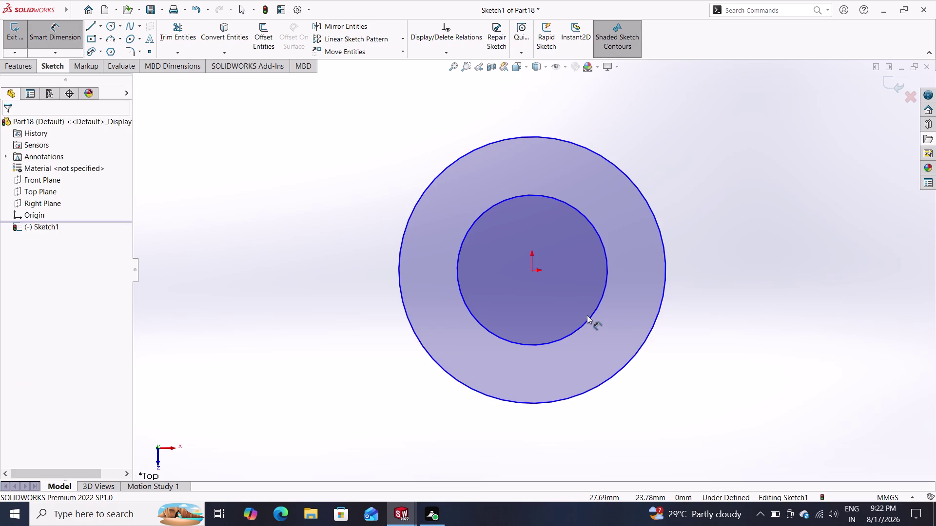
Dimension the inner circle to Ø16 mm and the outer circle to Ø35 mm.
click(591, 317)
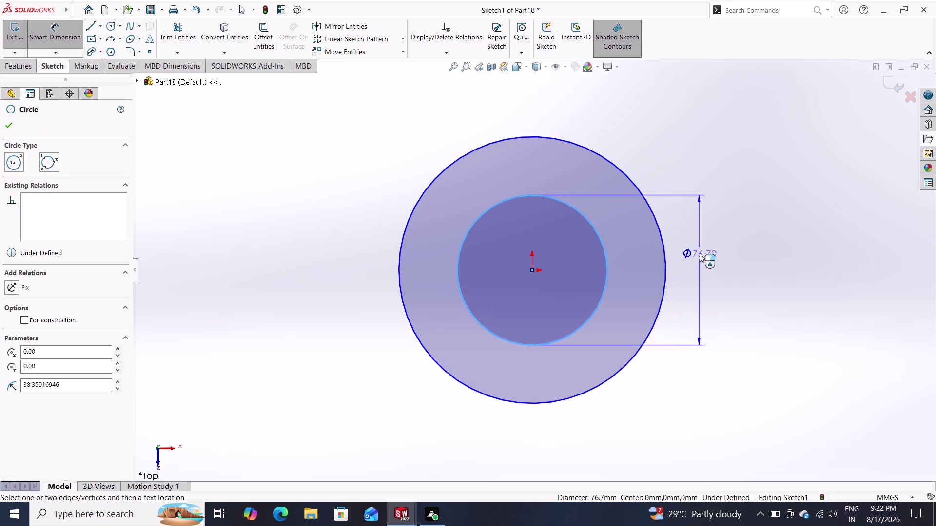
click(709, 257)
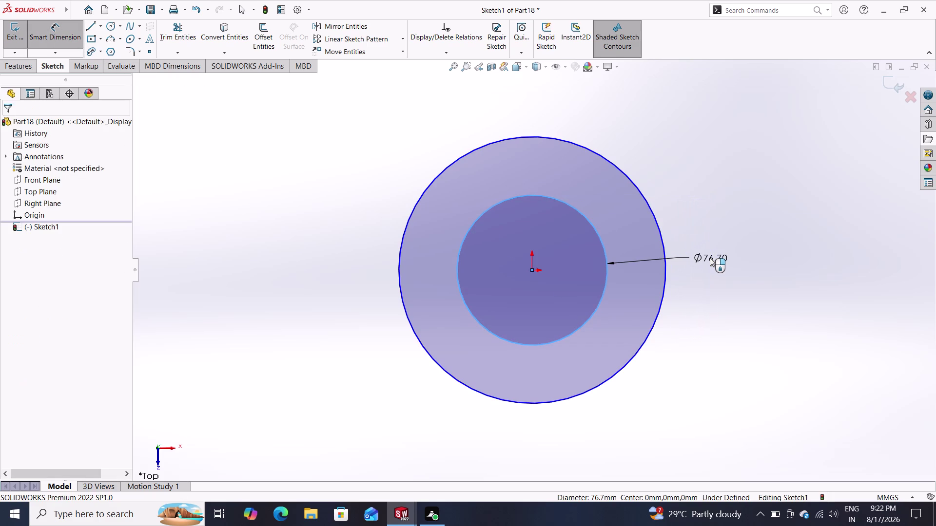
text(16)
key(Return)
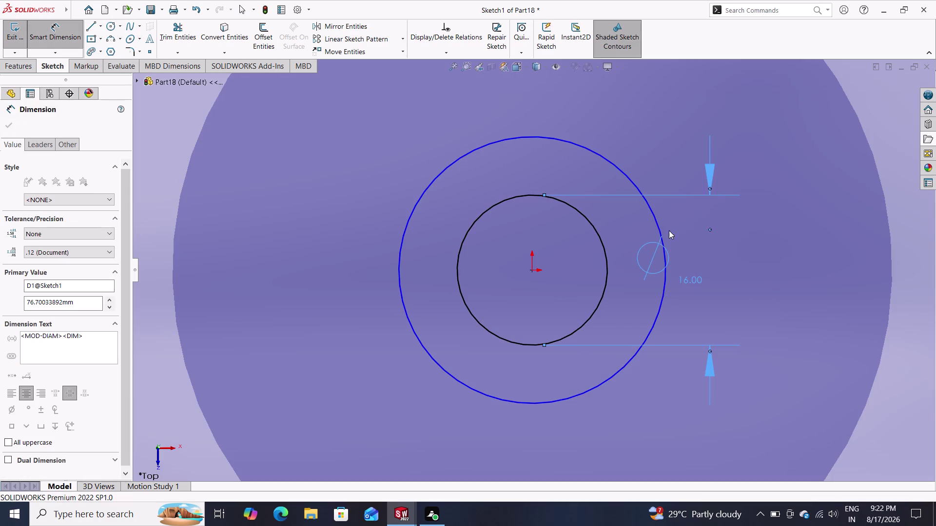
click(653, 216)
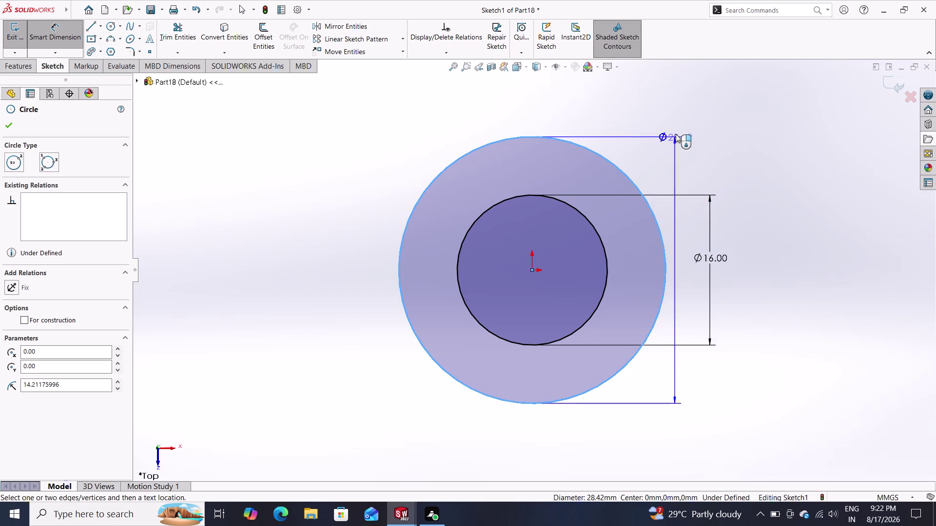
click(763, 220)
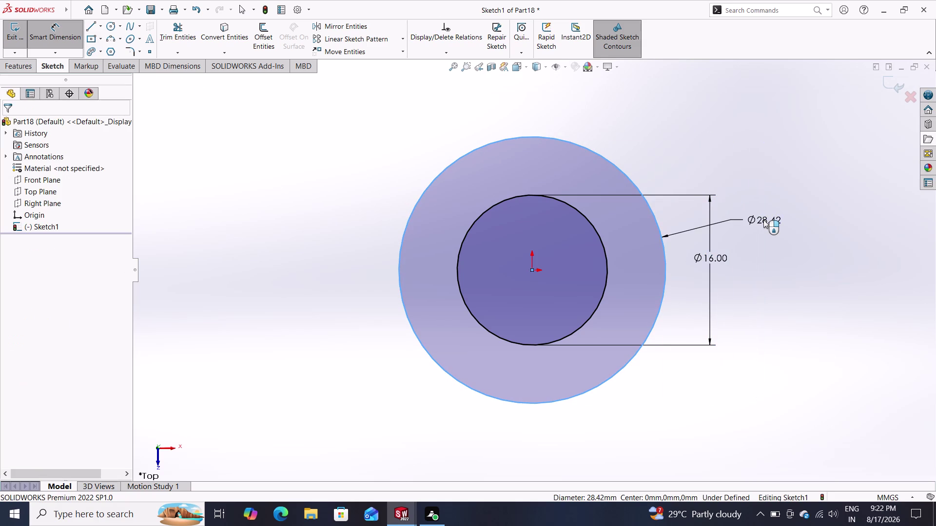
key(3)
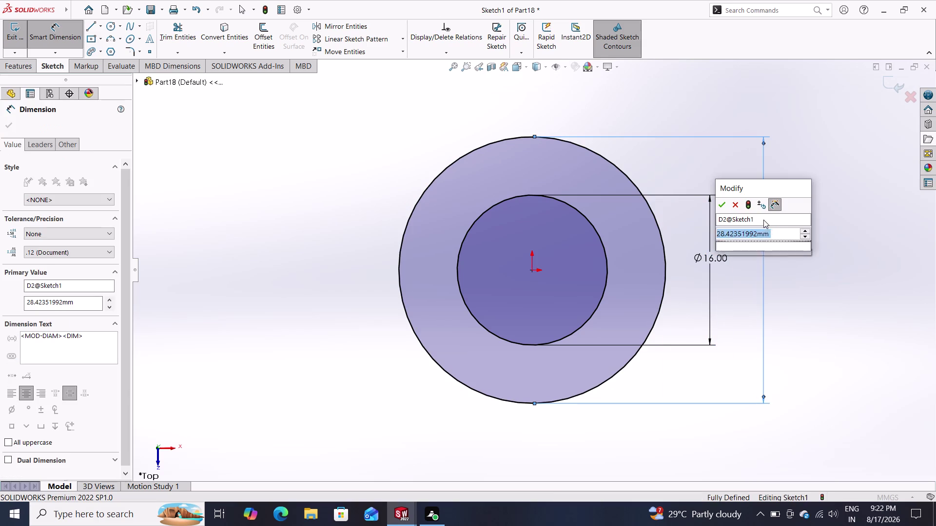
key(5)
key(Return)
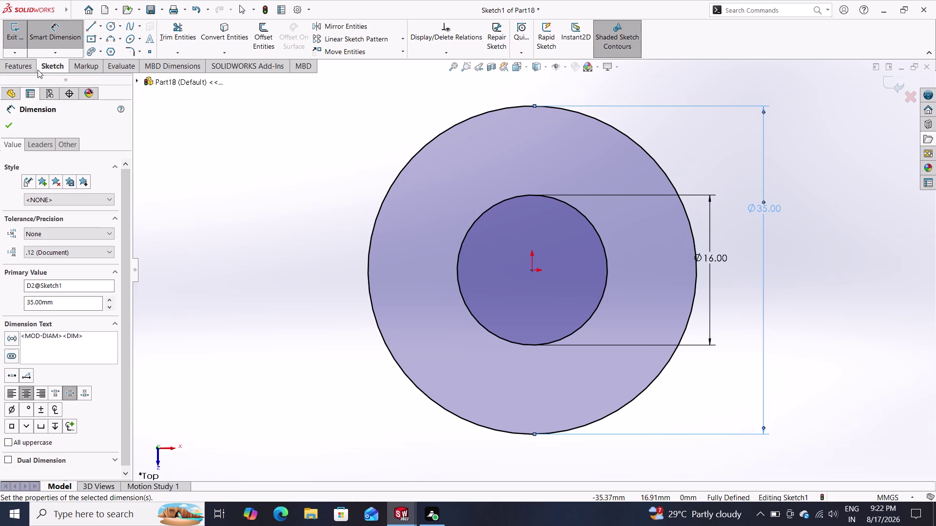
click(12, 64)
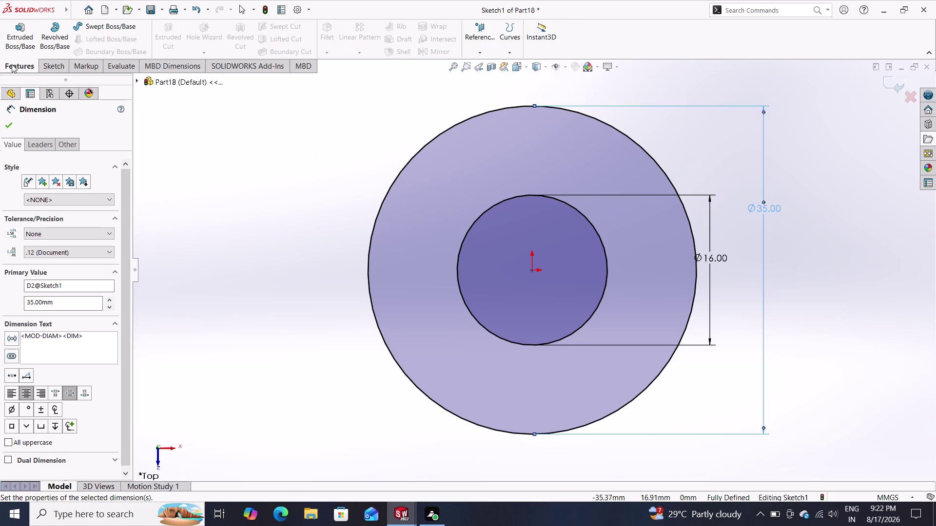
click(19, 32)
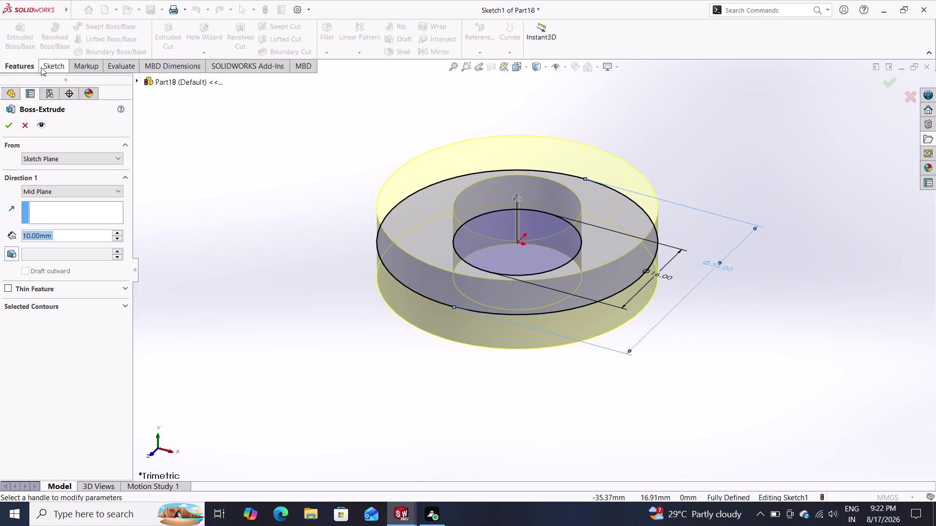
Extrude the Ø16/Ø35 ring sketch mid-plane into a 10 mm thick washer.
key(5)
key(Return)
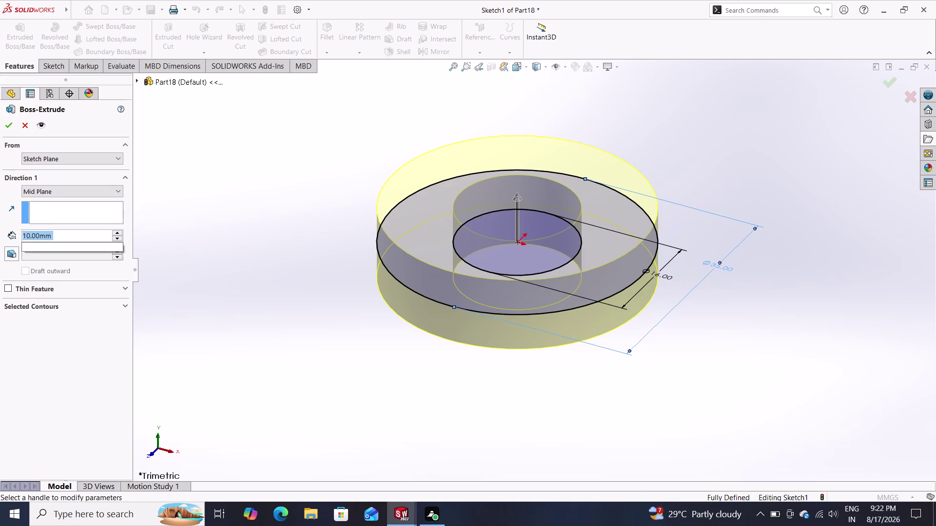
click(9, 123)
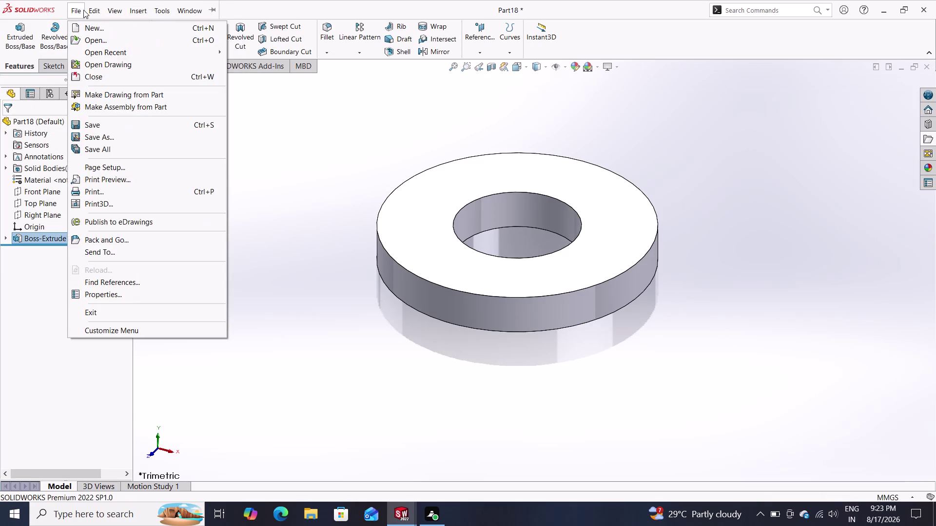
click(77, 6)
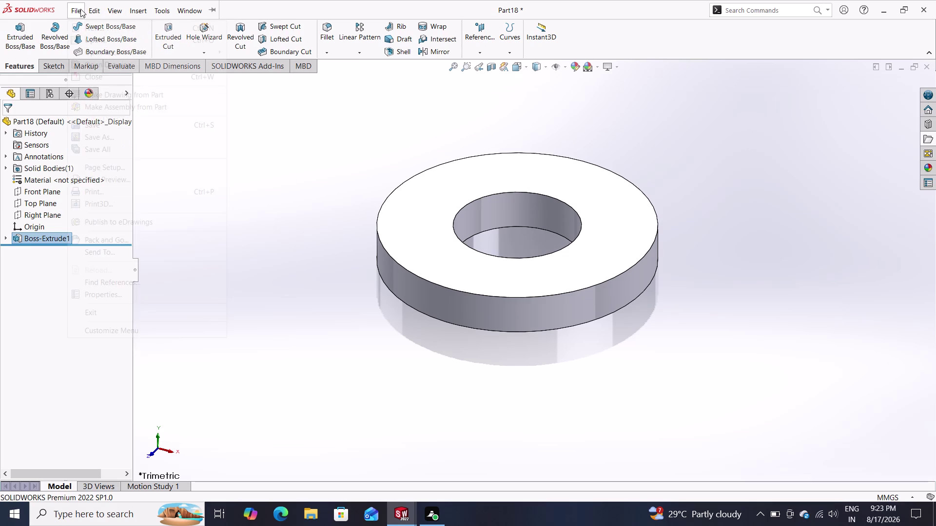
Save the part as 'small washer' in the shaper tool folder.
click(89, 137)
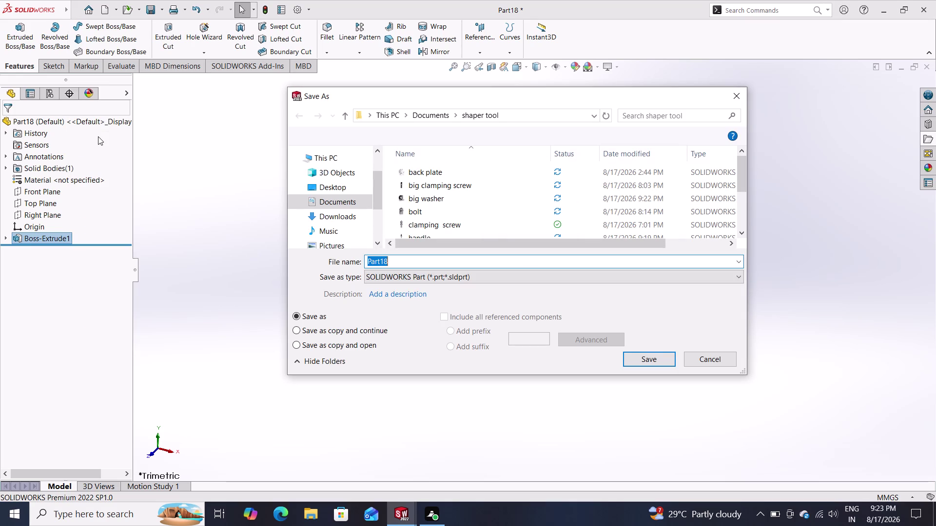
text(small)
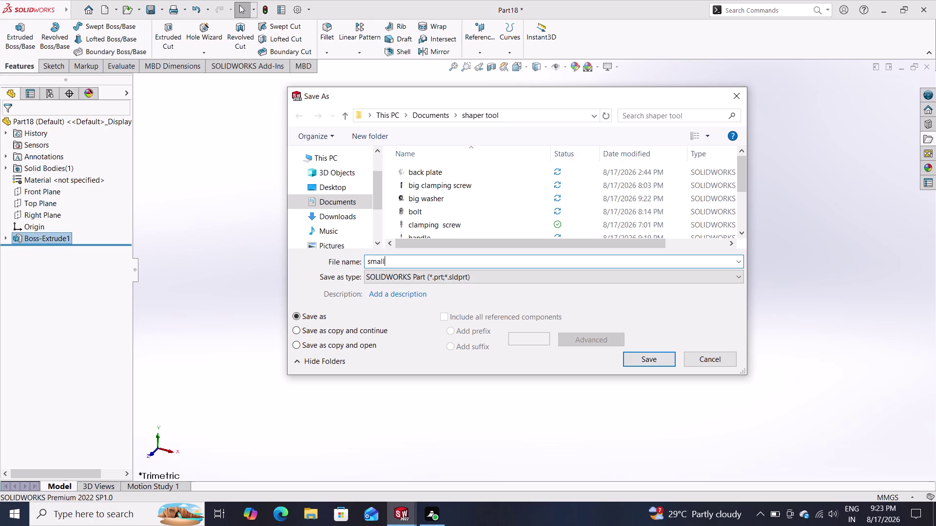
key(space)
text(wah)
key(BackSpace)
text(sher)
click(654, 359)
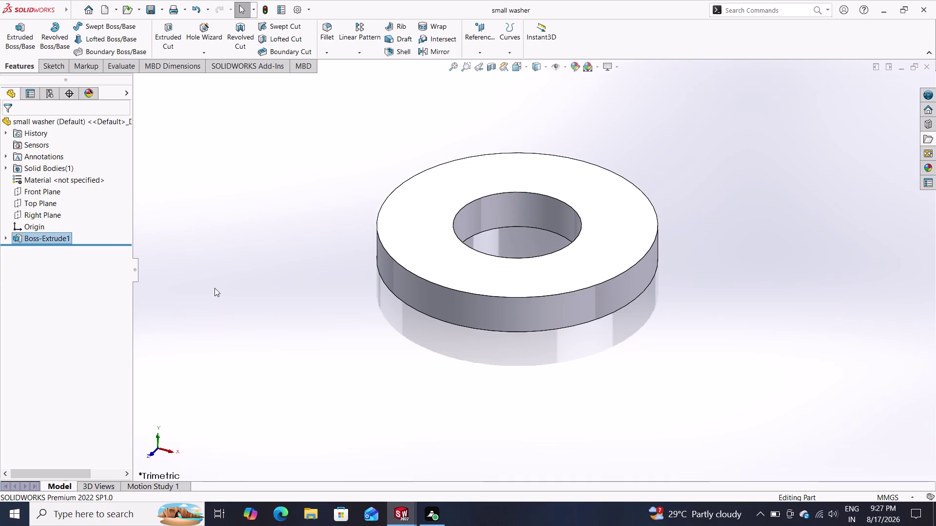
Start a new SOLIDWORKS document from the Quick Access toolbar.
click(104, 10)
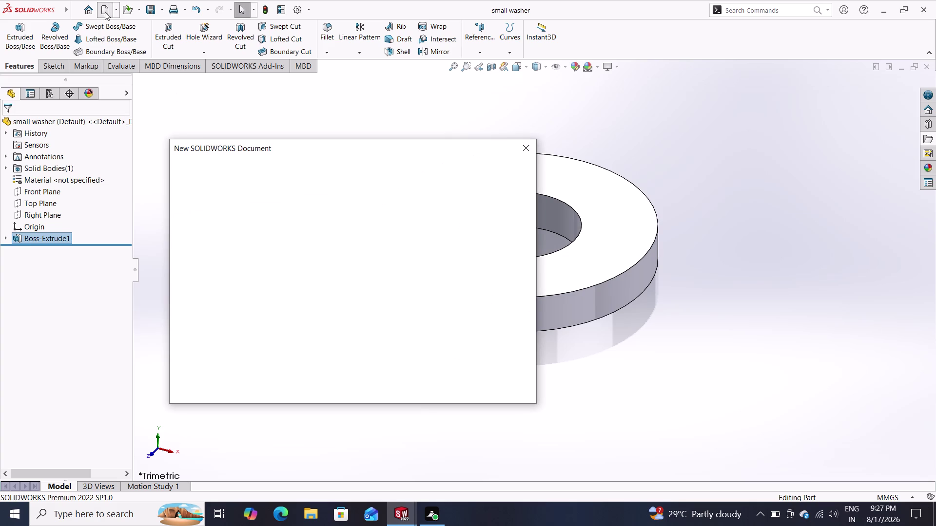
Create a new part, Part19, and open a sketch on its Front Plane.
click(398, 383)
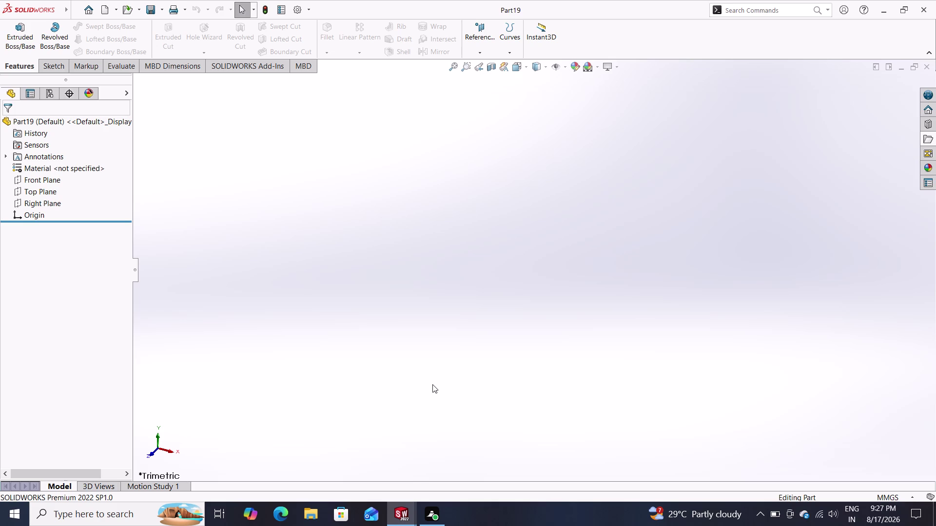
click(23, 181)
click(34, 165)
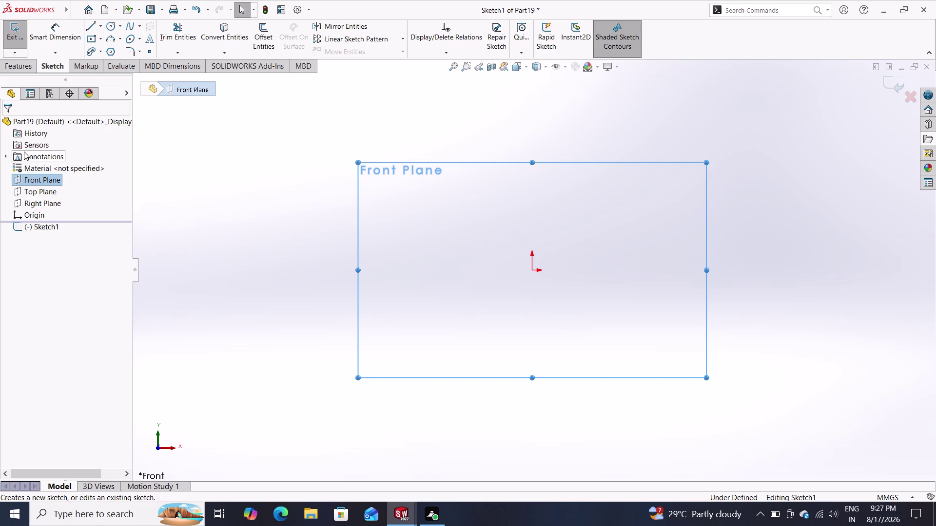
click(91, 36)
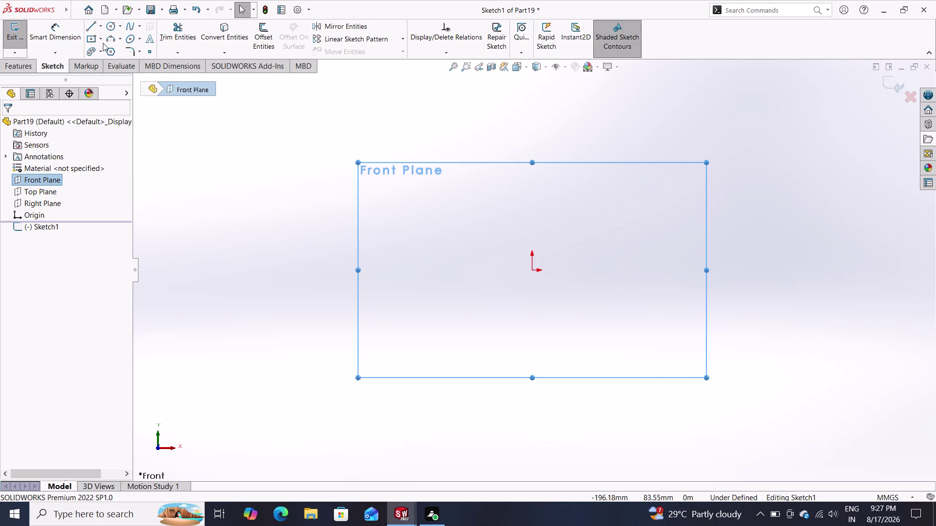
Draw a centre rectangle centred on the origin.
click(94, 38)
click(93, 37)
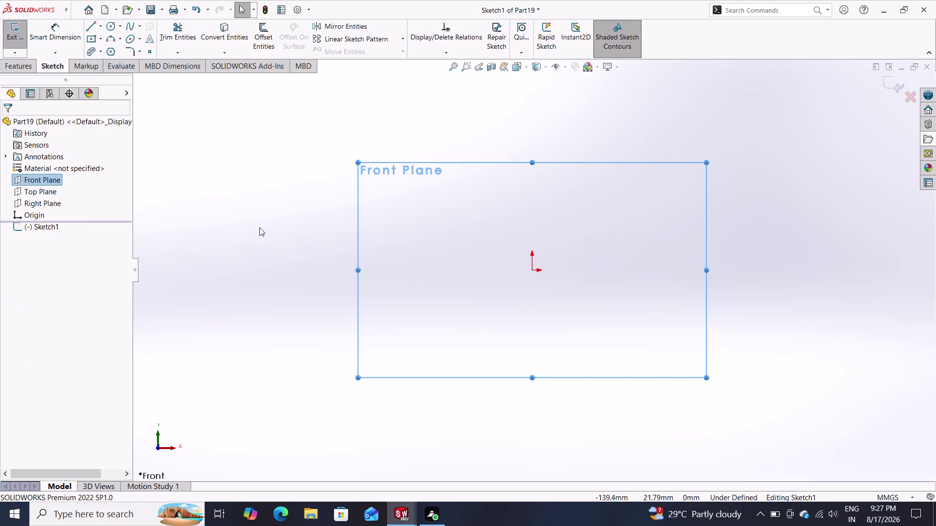
click(89, 39)
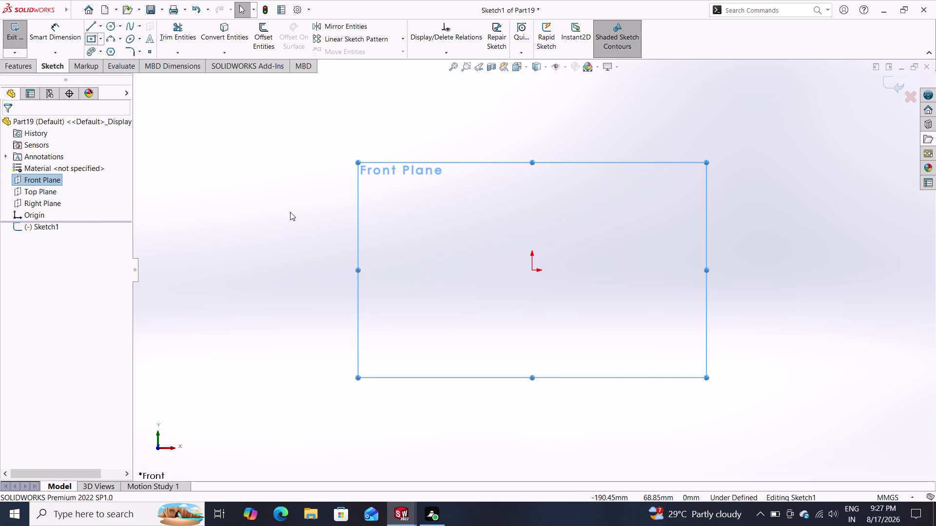
click(533, 272)
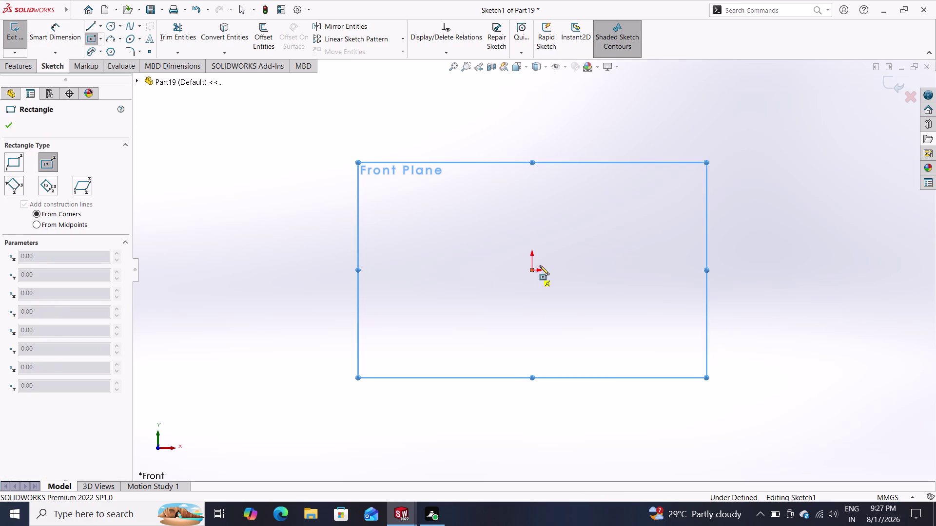
click(650, 172)
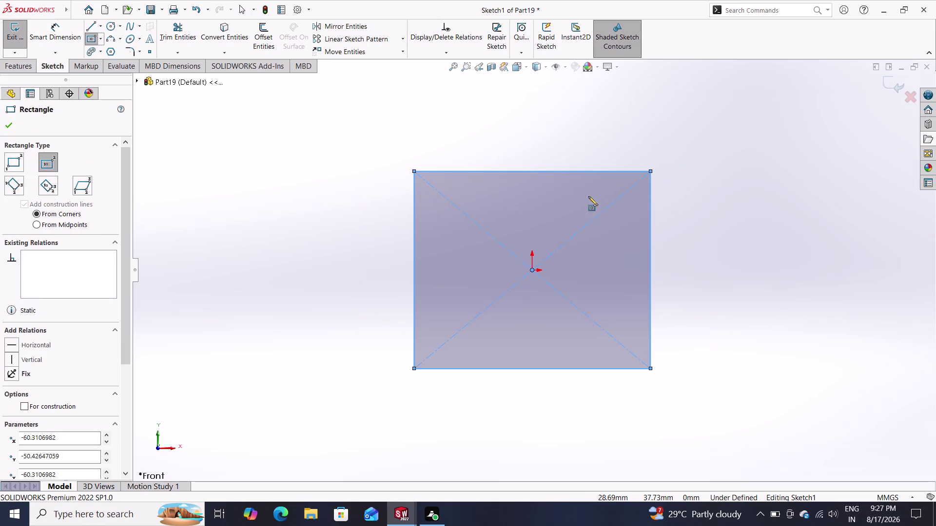
click(54, 36)
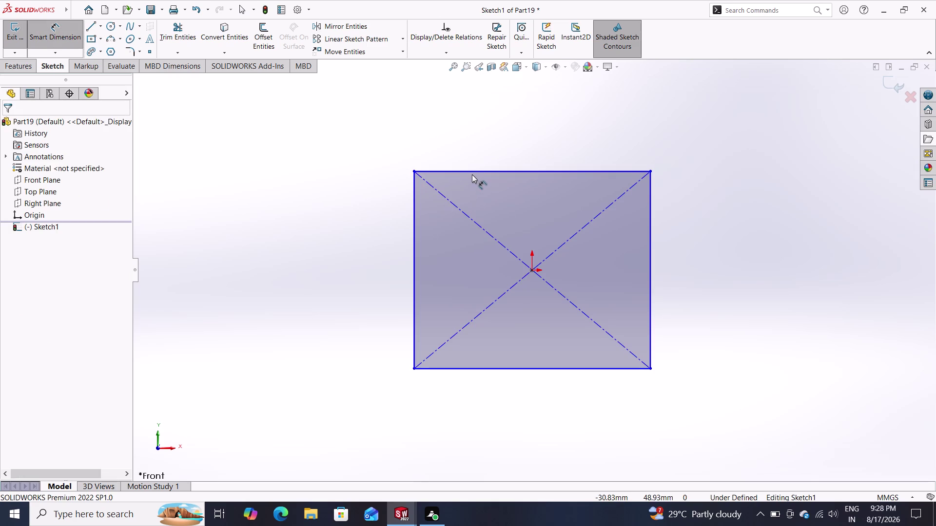
Dimension the rectangle 66 mm wide and 90 mm tall.
click(475, 170)
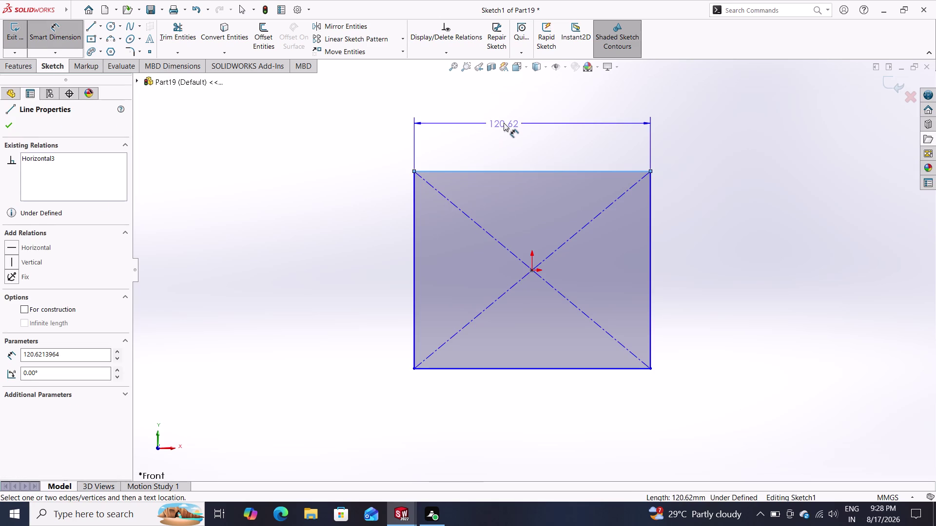
click(504, 123)
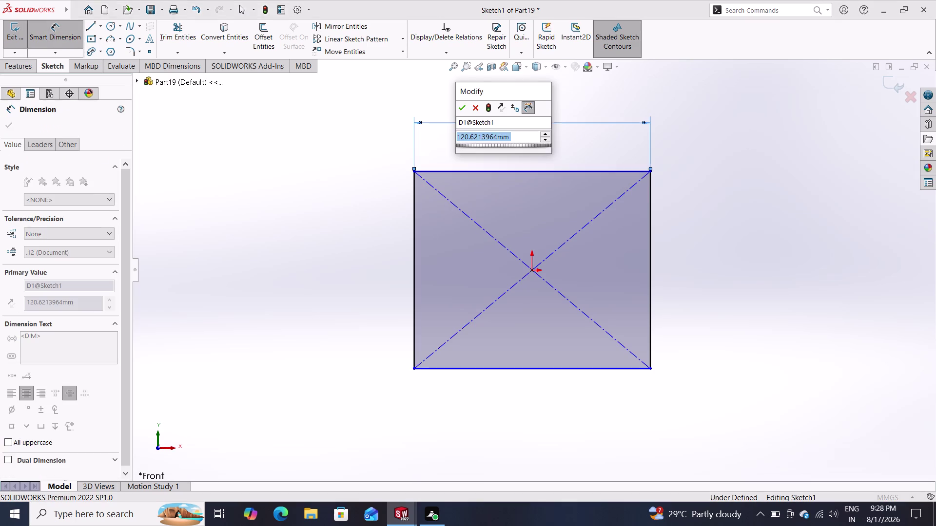
text(66)
key(Return)
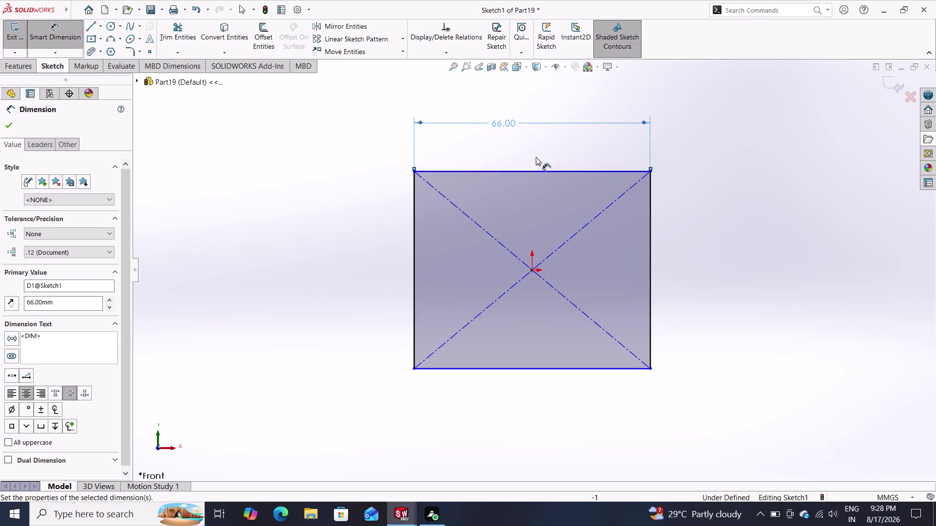
click(650, 225)
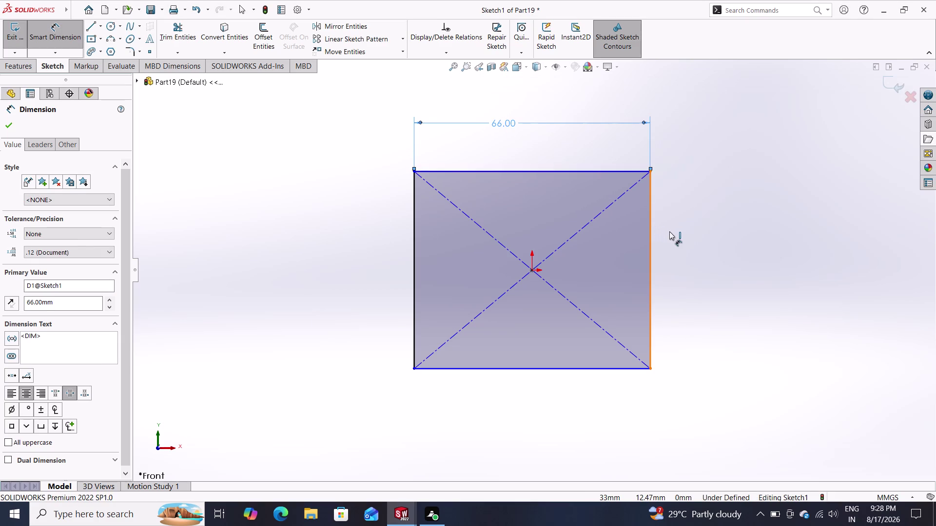
click(696, 241)
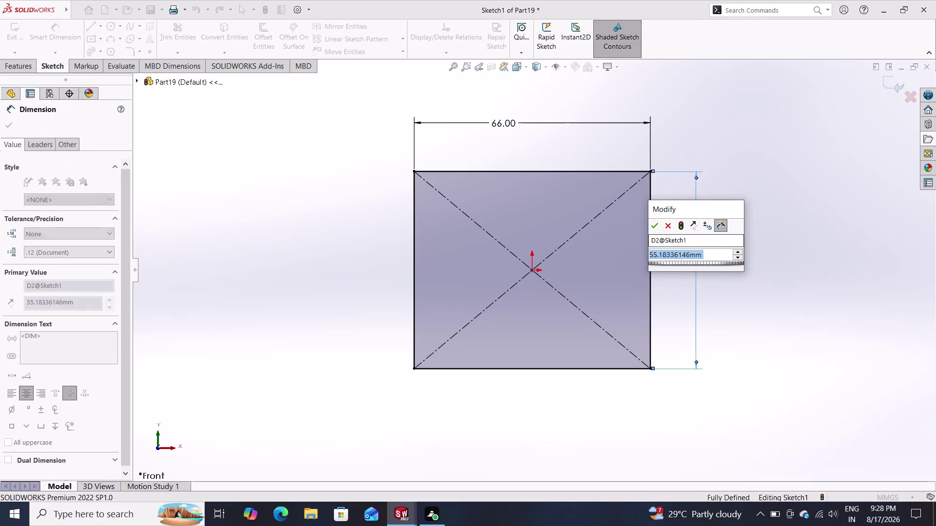
text(90)
key(Return)
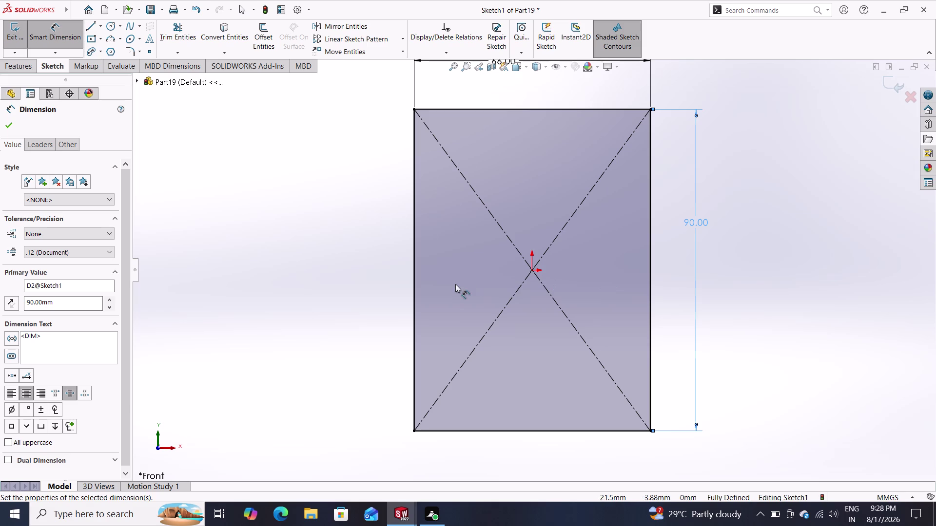
click(107, 27)
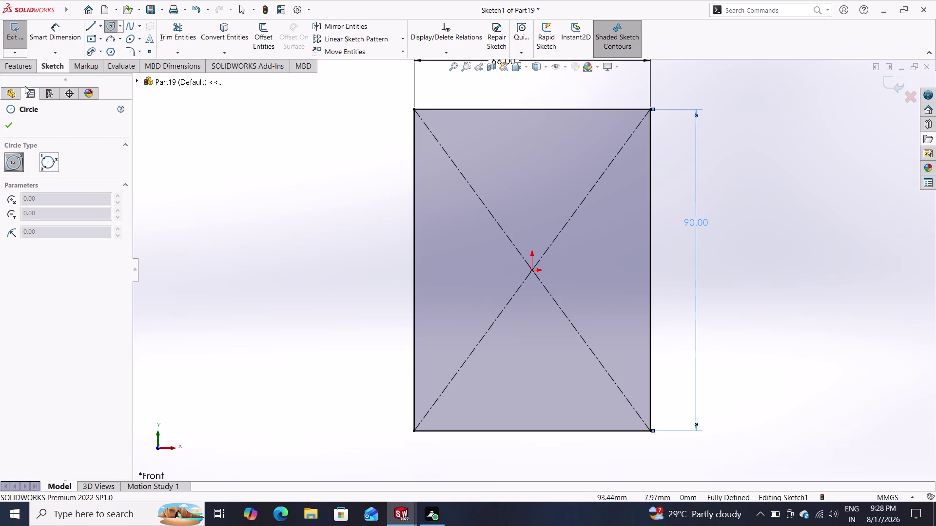
middle_click(23, 68)
click(17, 69)
Extrude the 66 × 90 rectangle mid-plane to a 30 mm deep block.
click(25, 31)
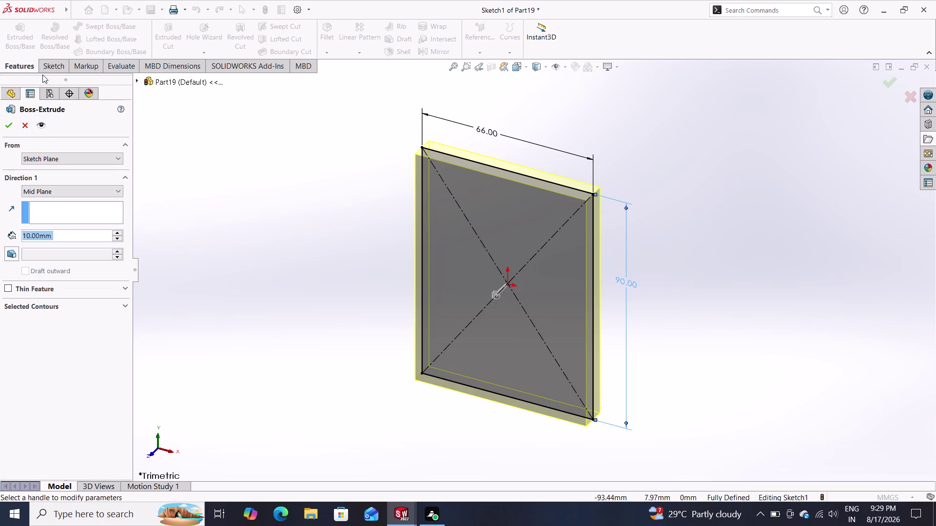
text(30)
key(Return)
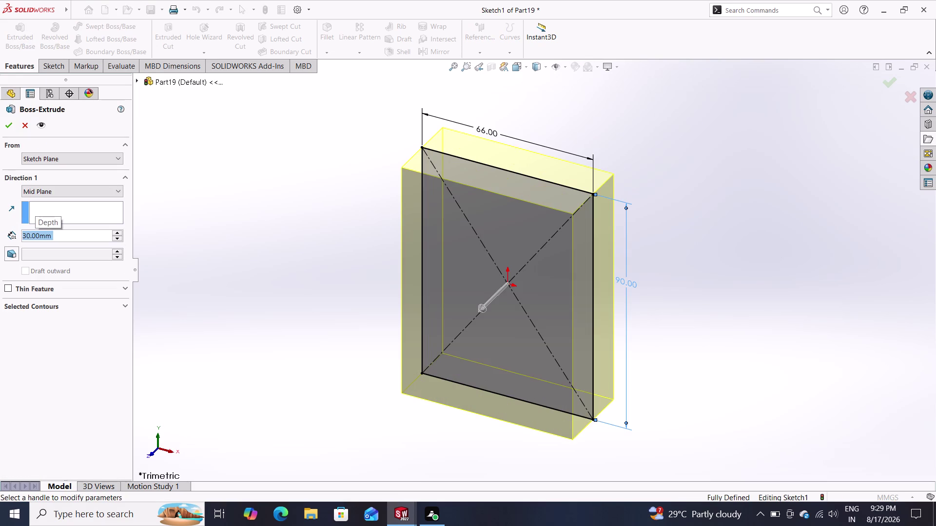
click(8, 120)
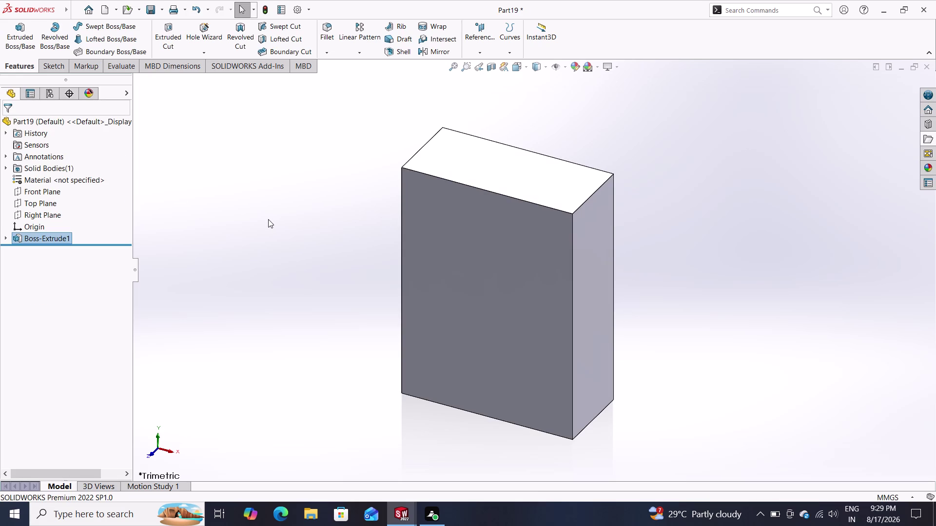
click(502, 306)
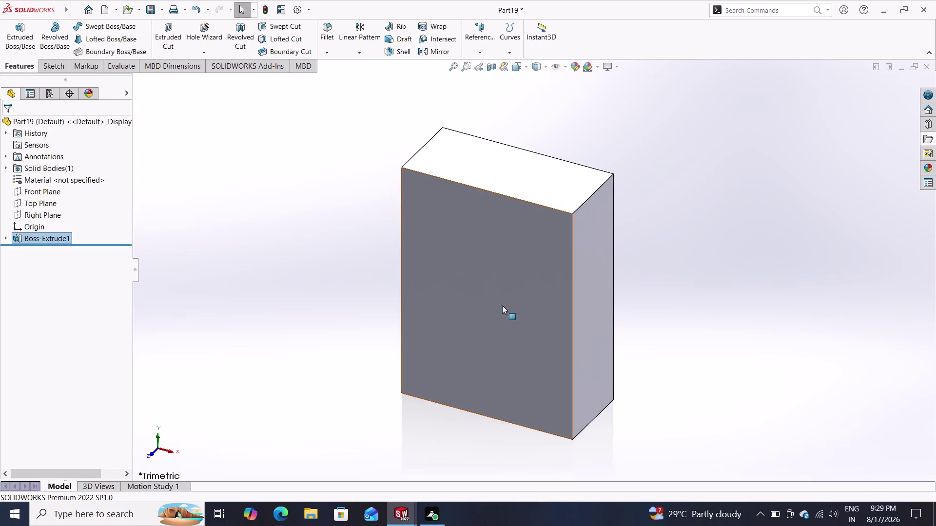
Sketch a circle below the origin on the front face and dimension it Ø45 mm.
click(546, 273)
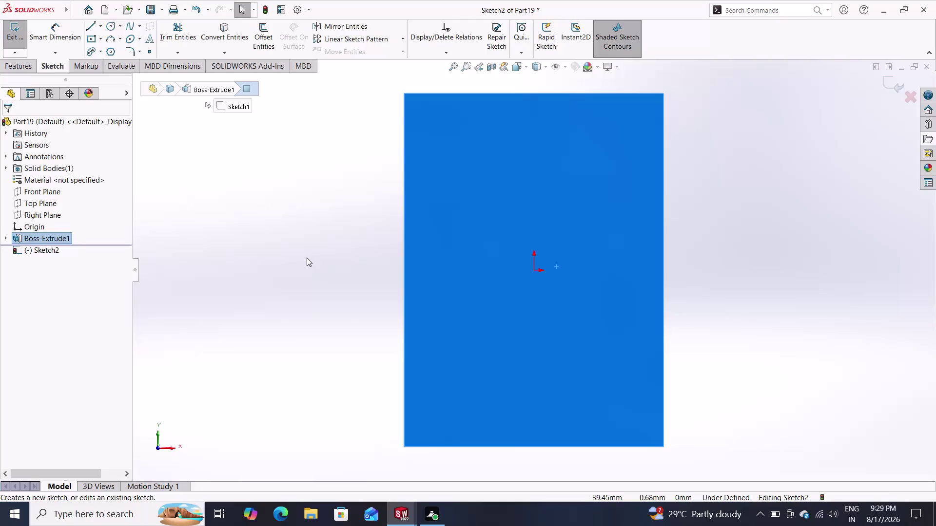
click(109, 28)
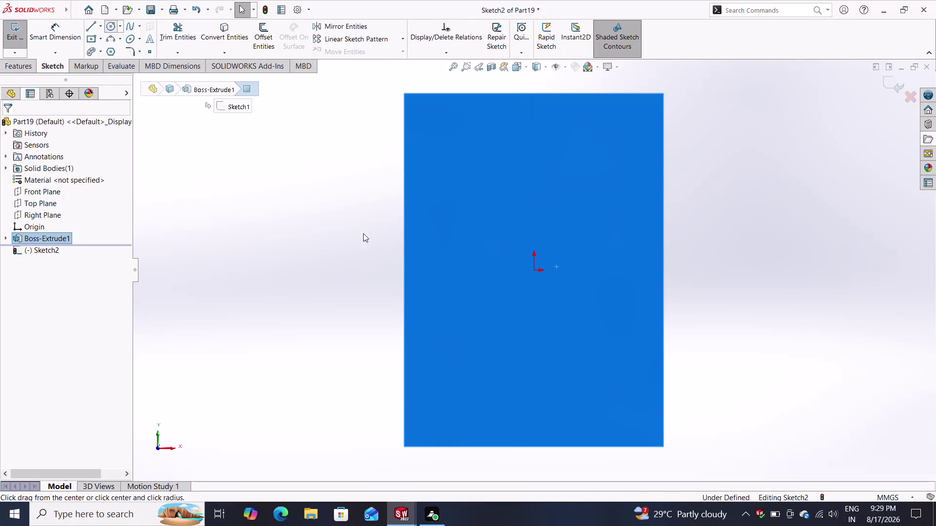
click(532, 318)
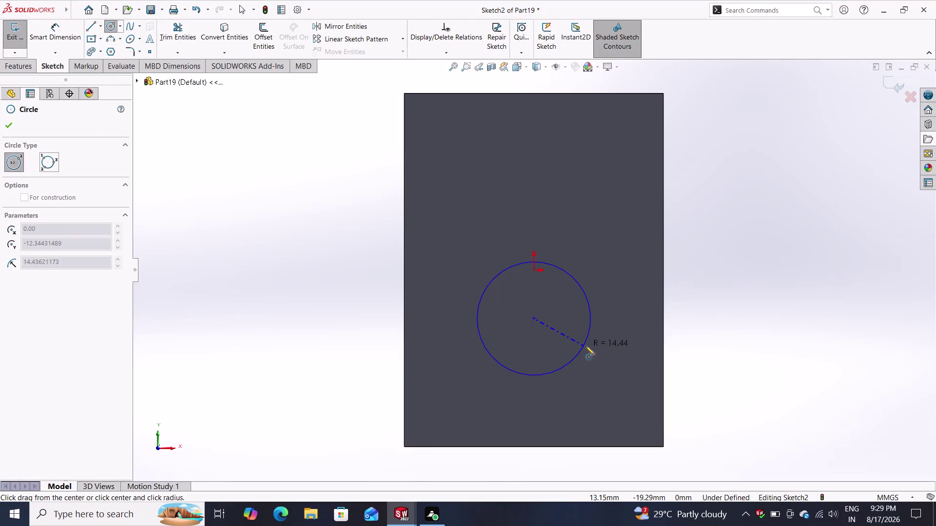
click(587, 343)
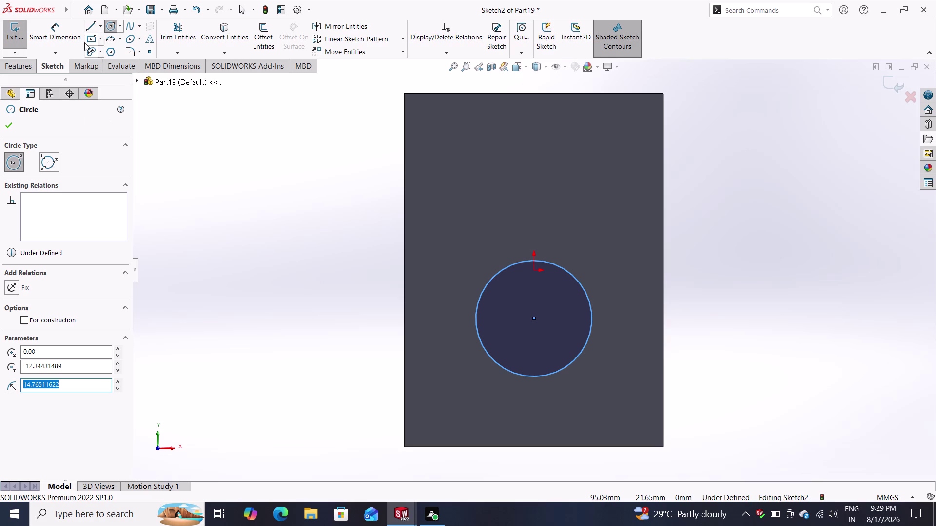
click(54, 27)
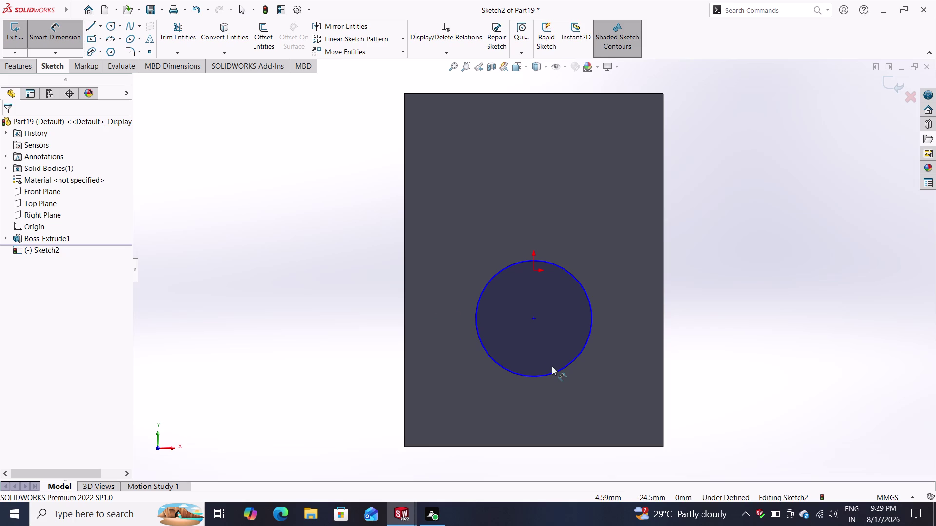
click(584, 345)
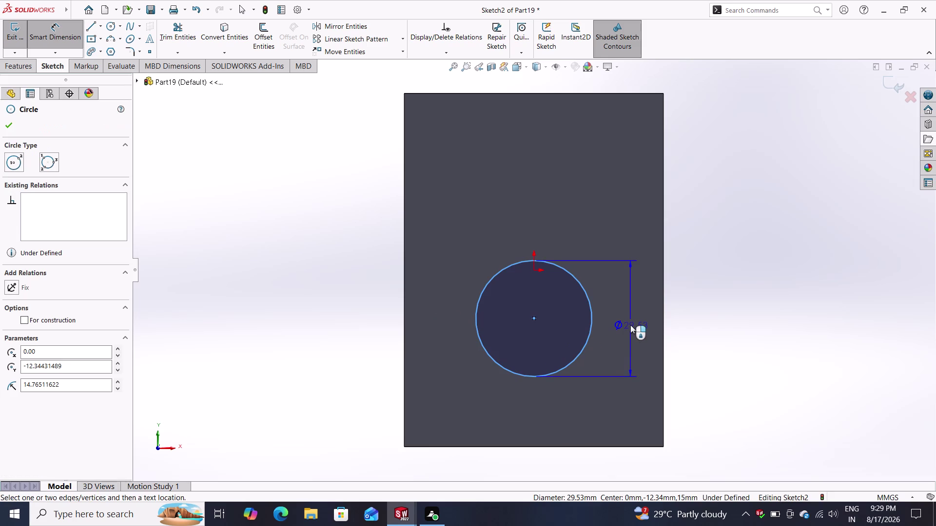
click(630, 325)
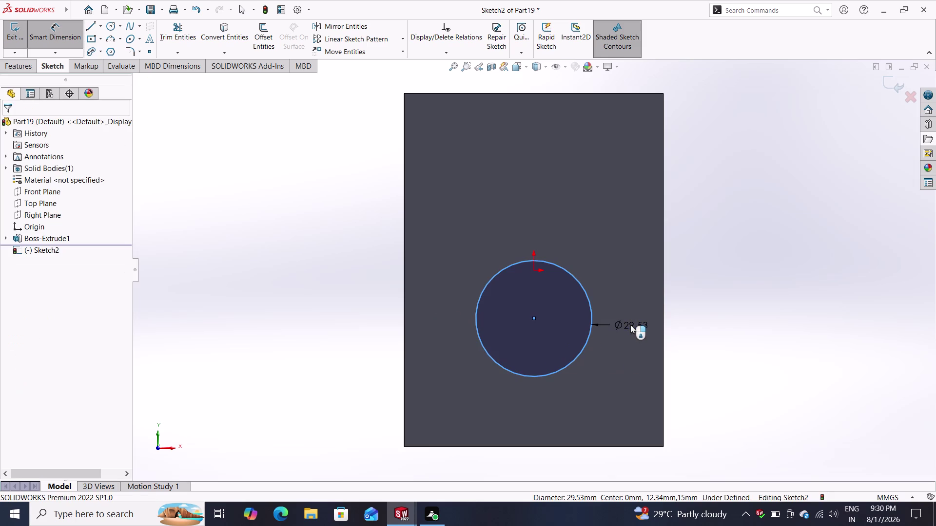
text(45)
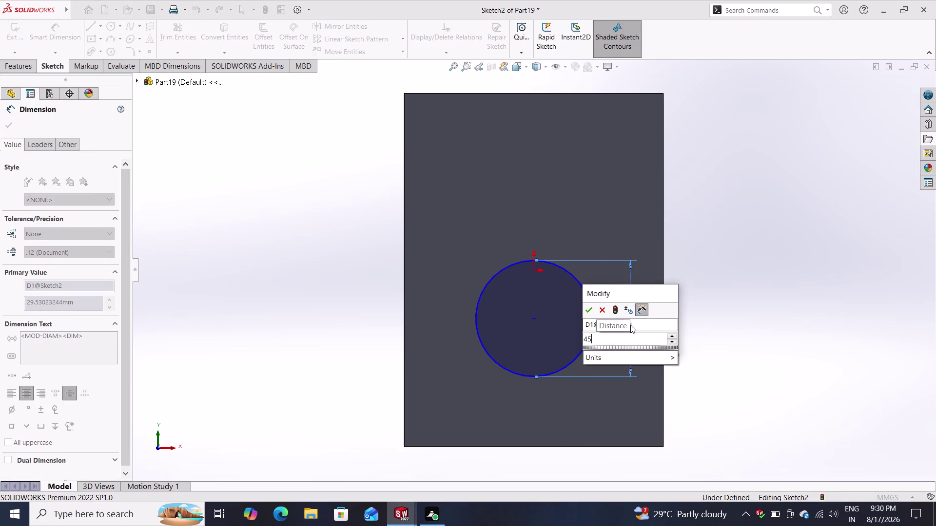
key(Return)
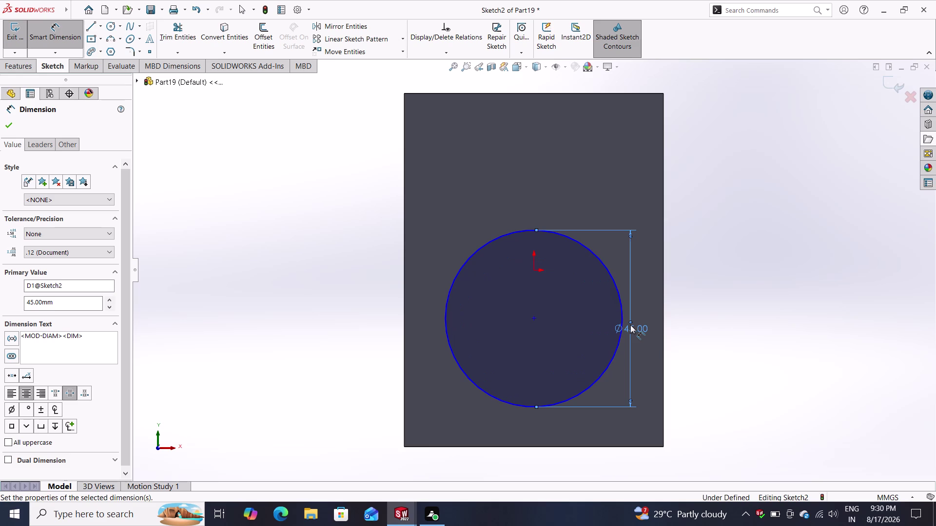
click(533, 320)
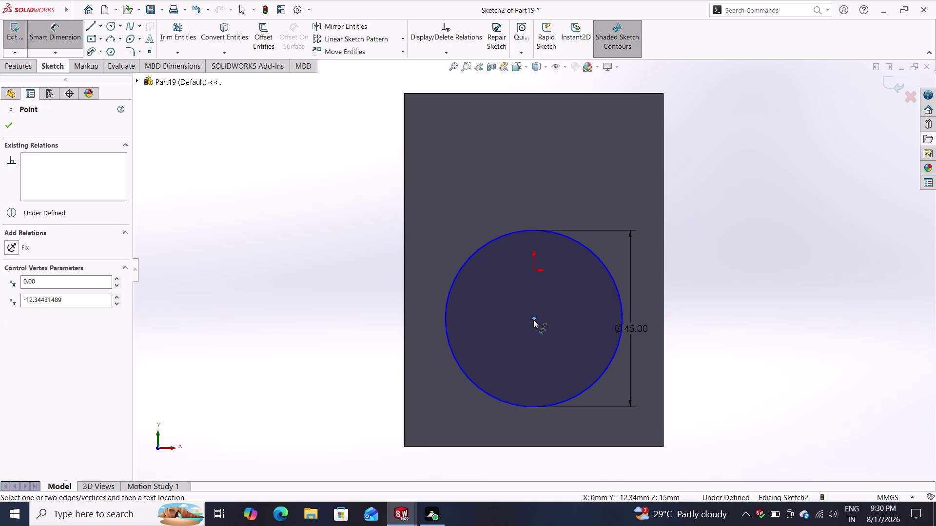
Dimension the circle centre 55 mm below the block's top edge.
click(663, 93)
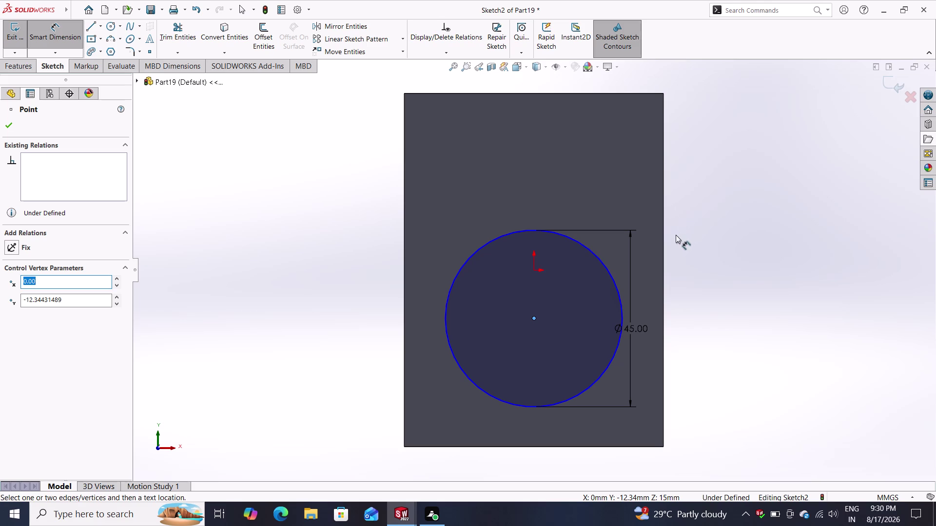
click(662, 94)
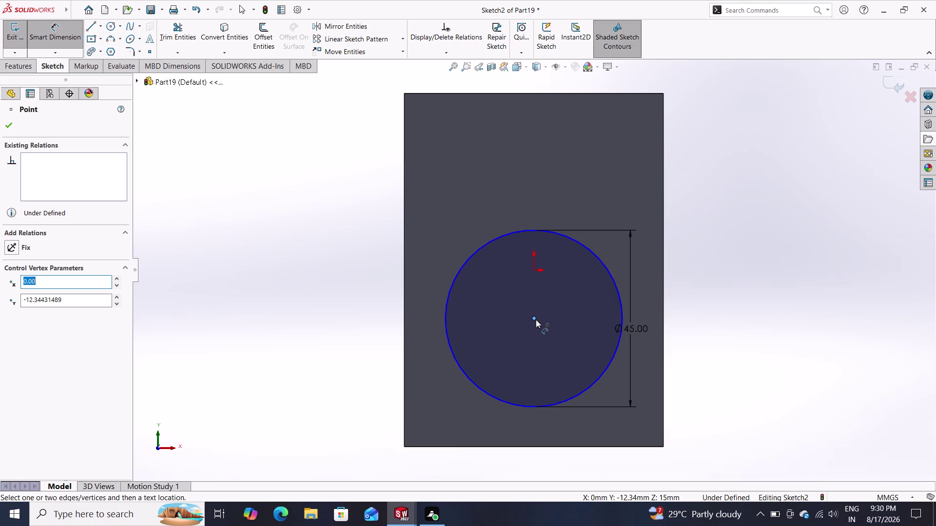
click(664, 93)
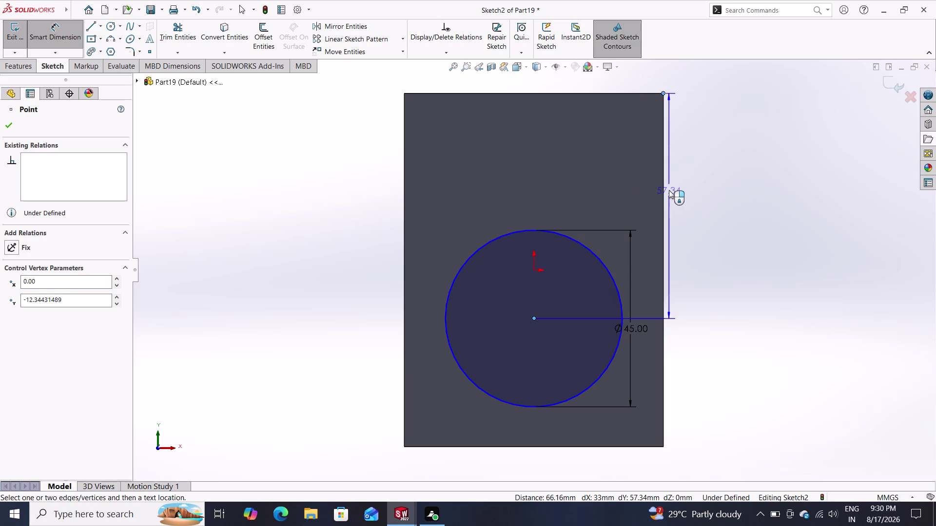
click(753, 187)
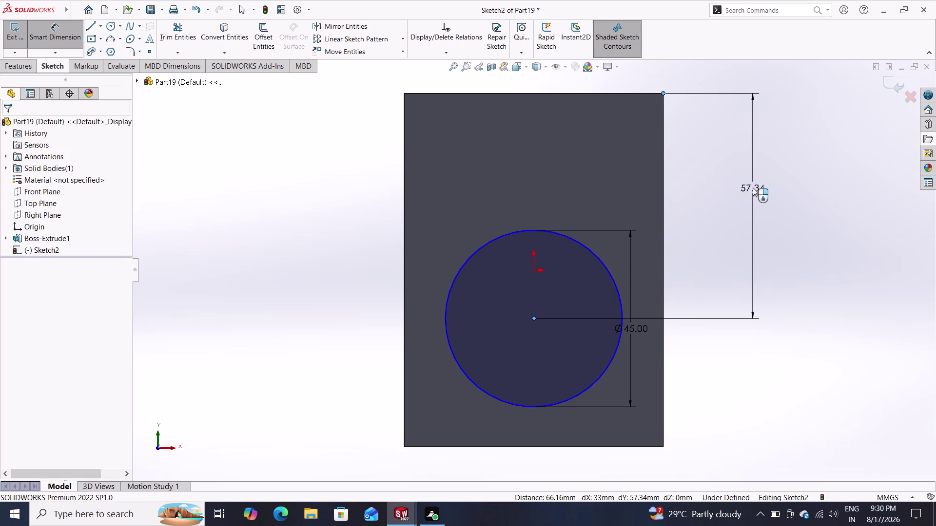
text(55)
key(Return)
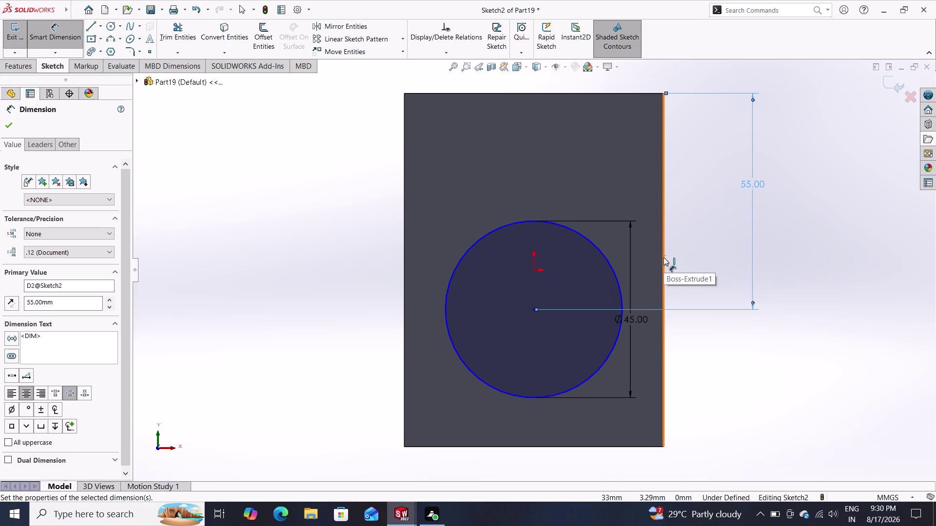
key(Escape)
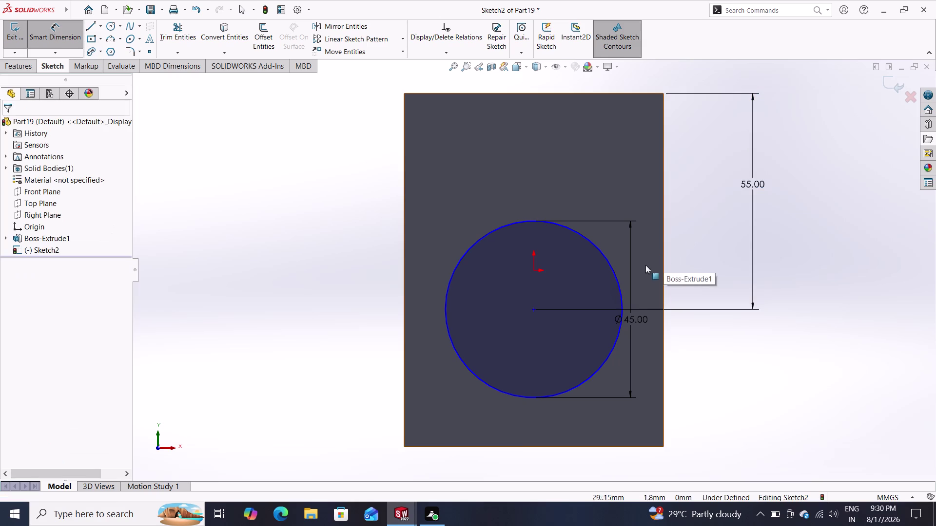
Add a Vertical relation between the circle centre and the origin.
click(535, 310)
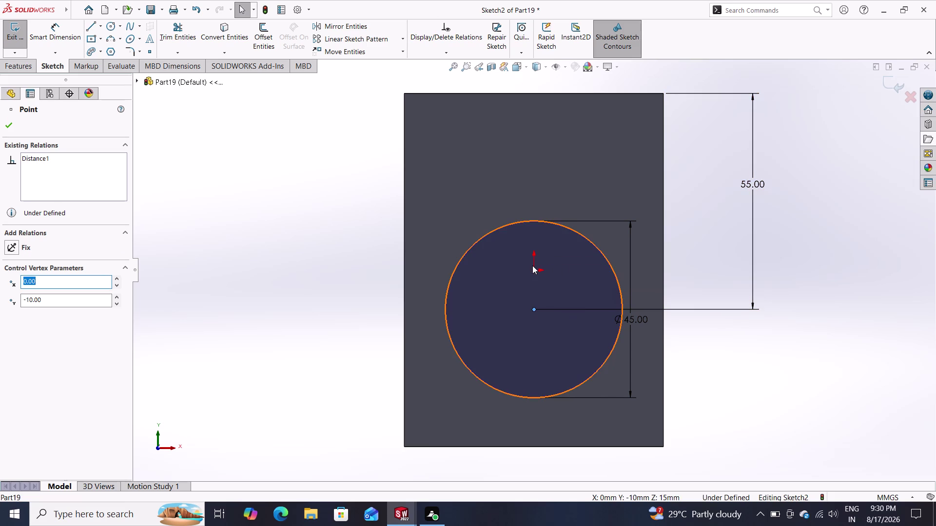
click(534, 269)
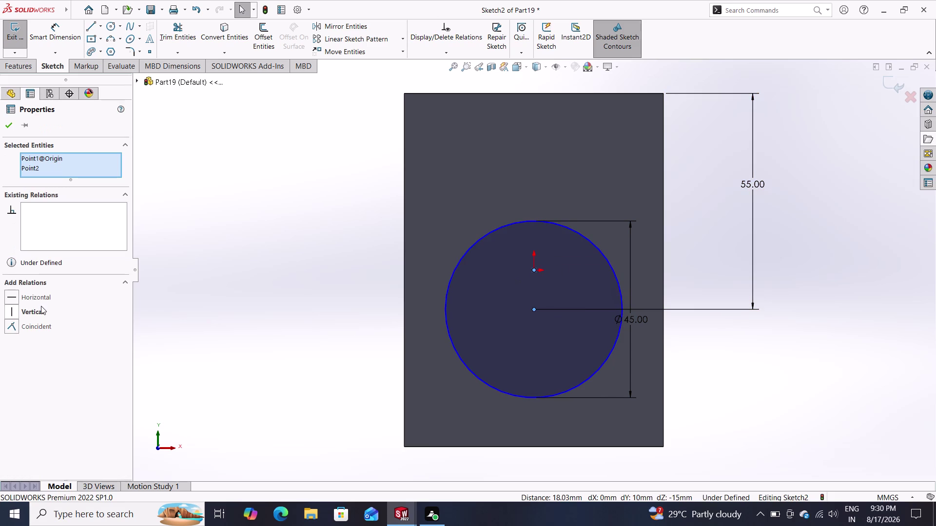
click(38, 311)
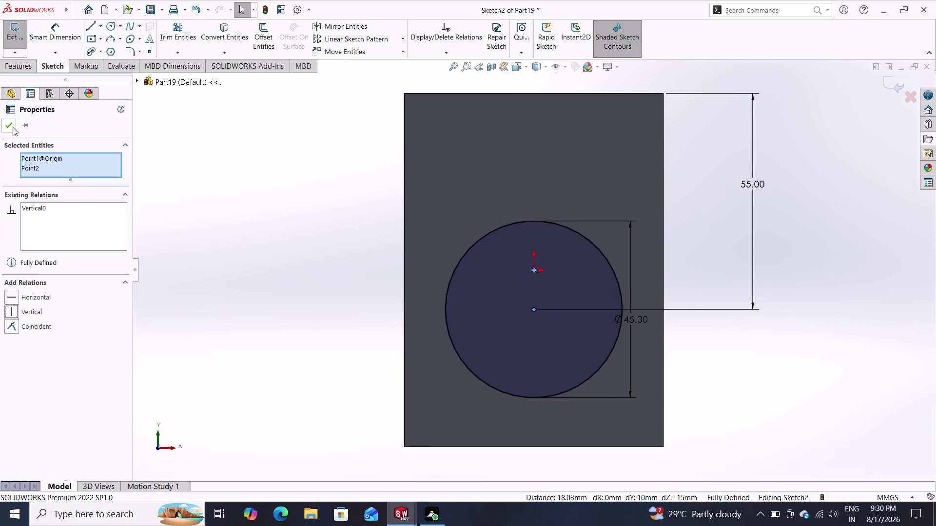
click(10, 124)
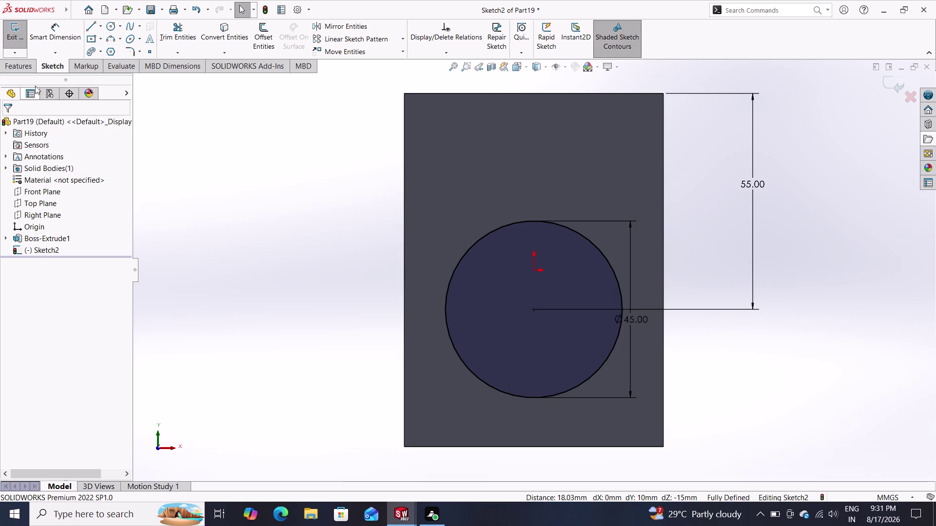
Cut the Ø45 circle as a Blind pocket 13 mm deep.
click(33, 73)
click(24, 68)
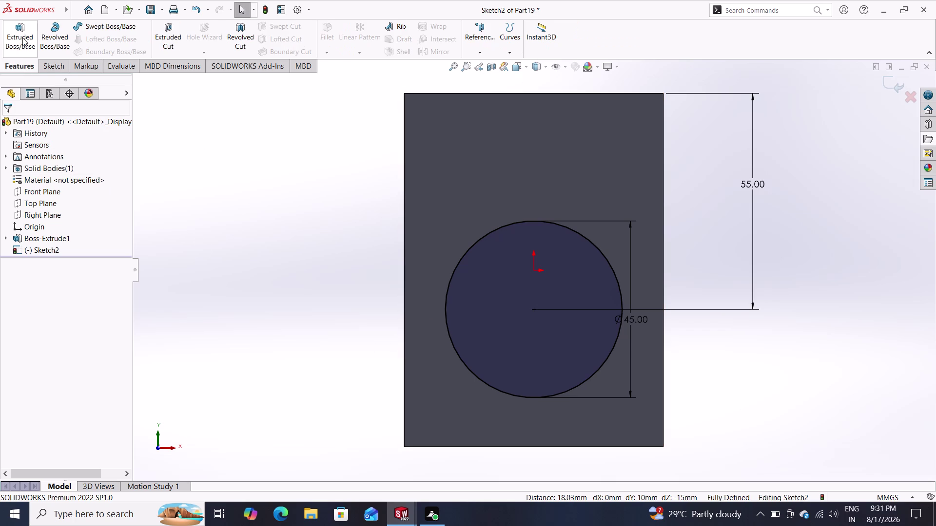
click(22, 36)
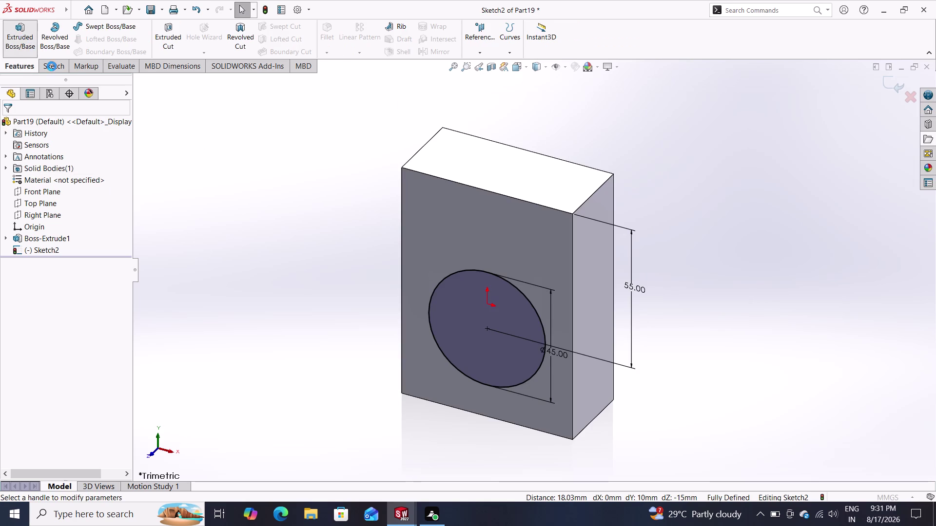
click(24, 127)
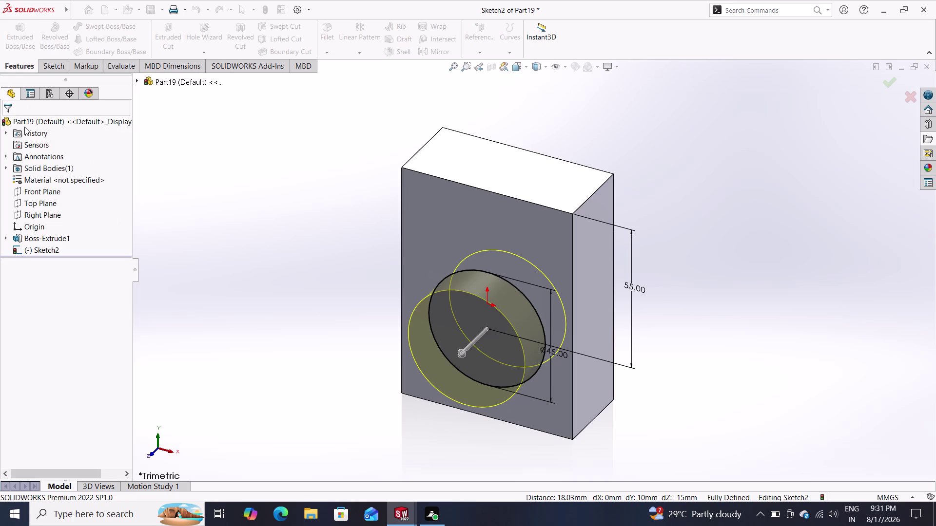
click(167, 34)
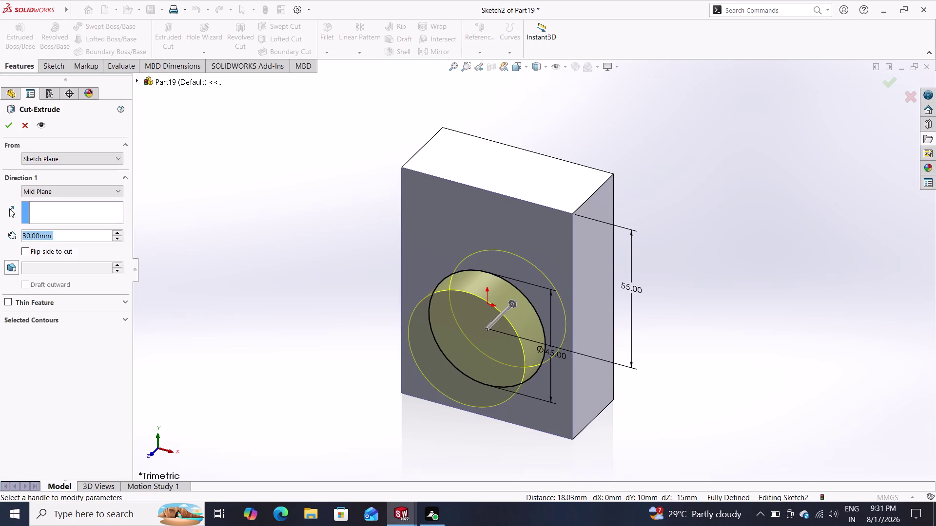
click(40, 190)
click(41, 202)
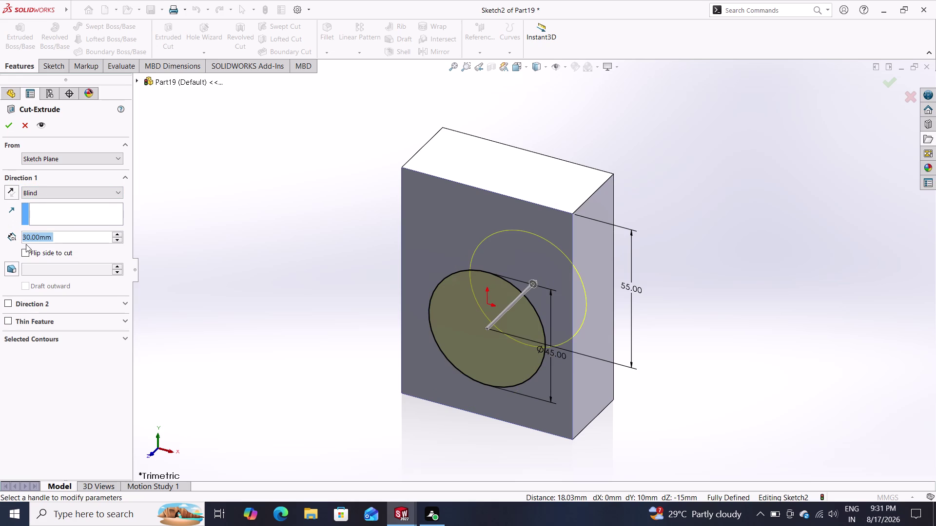
text(13)
key(Return)
click(6, 127)
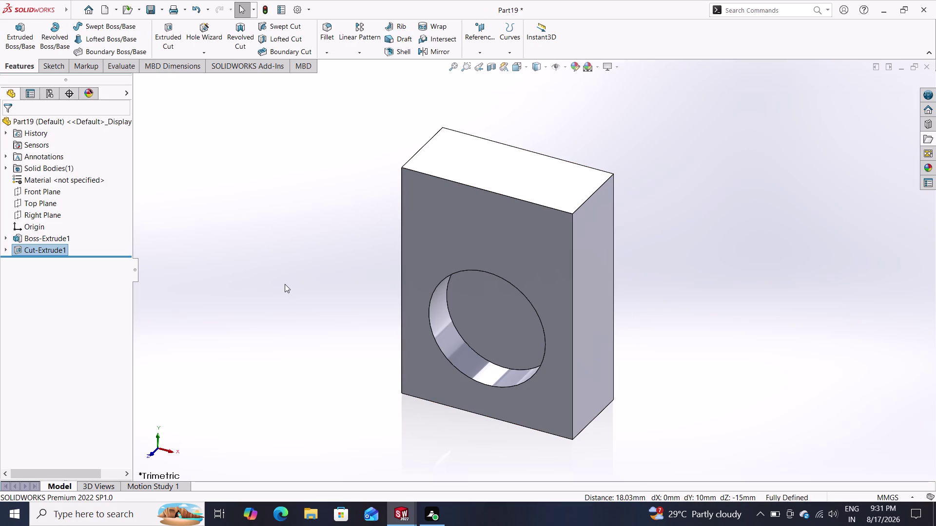
Orbit the block round and select its back face.
middle_drag(304, 303, 376, 328)
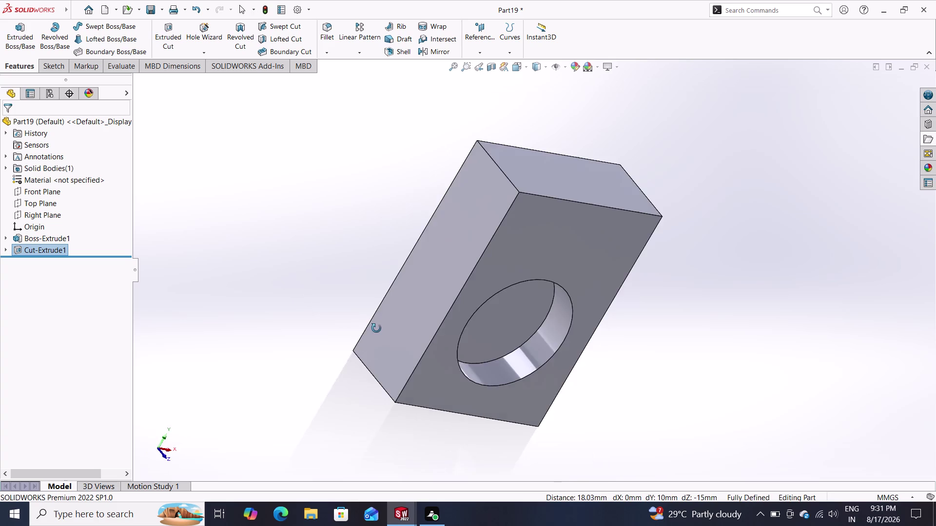
middle_drag(376, 329, 509, 424)
click(499, 334)
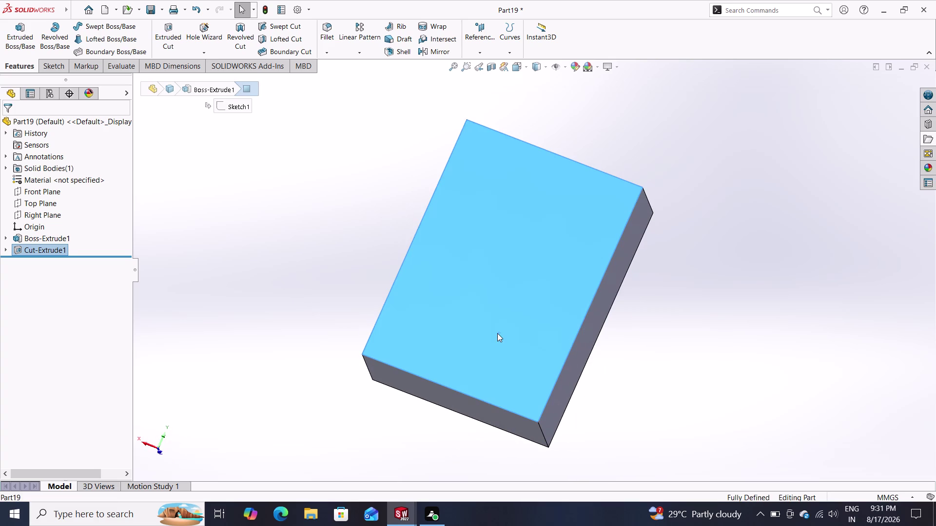
Sketch a small circle below the origin on the block's back face.
click(541, 308)
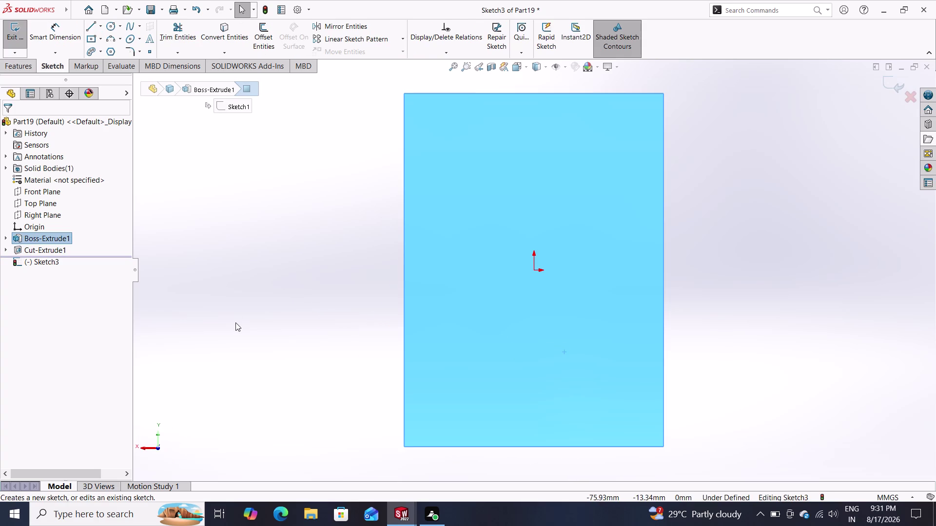
click(109, 29)
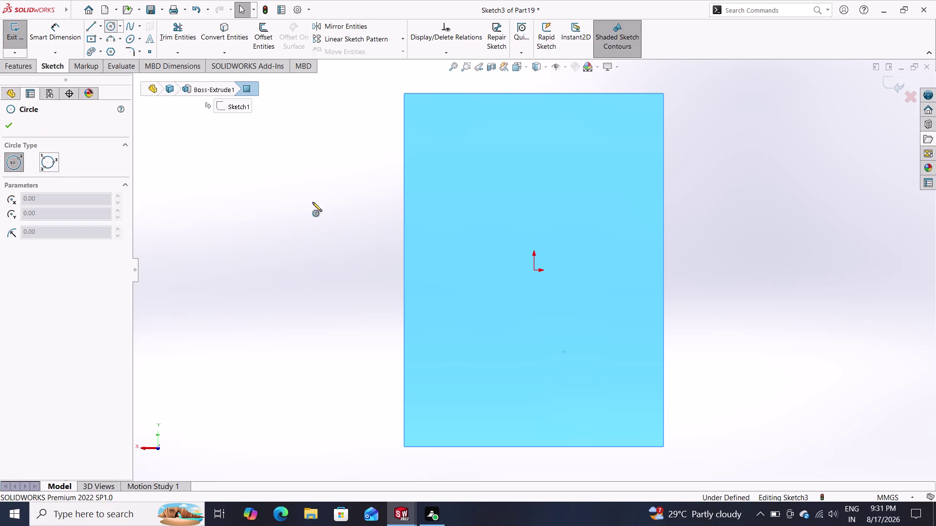
click(537, 326)
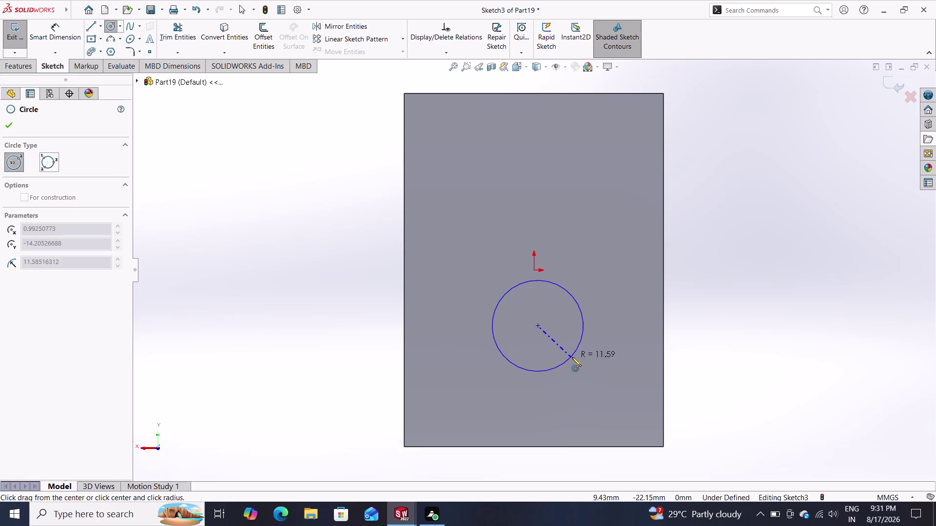
click(572, 357)
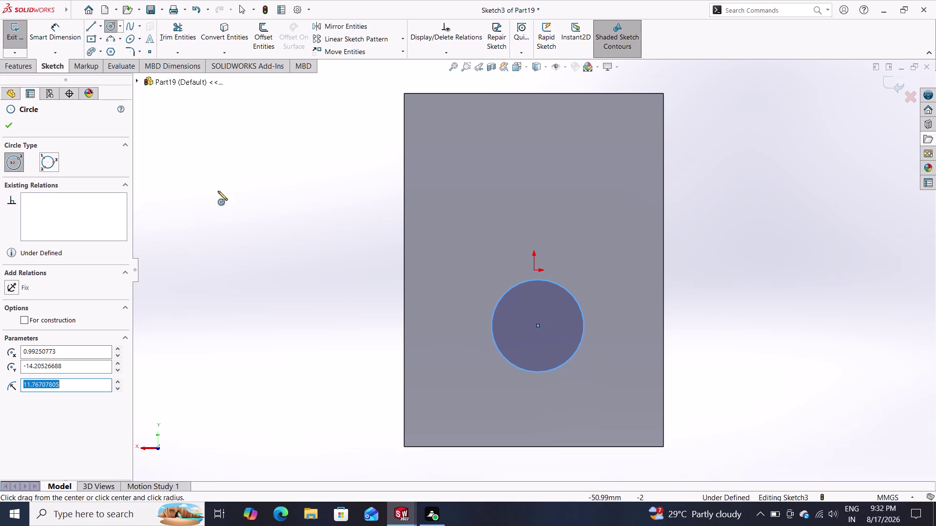
click(60, 30)
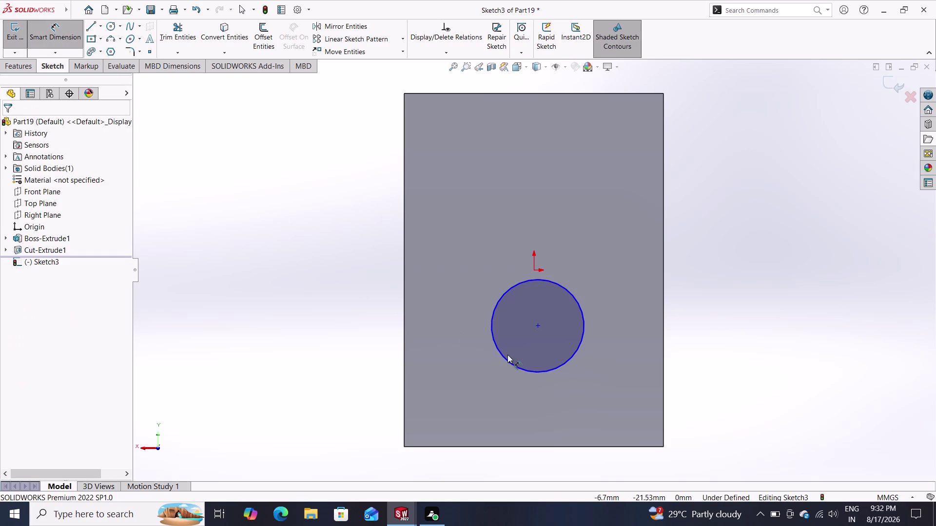
Give the circle a 33 mm diameter and place its centre 55 mm from the block's top corner.
click(584, 330)
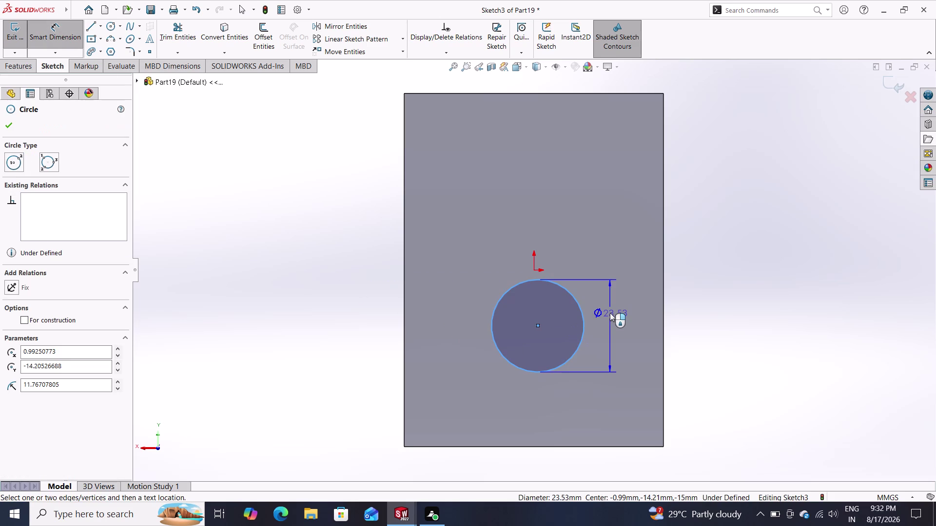
click(610, 313)
text(33)
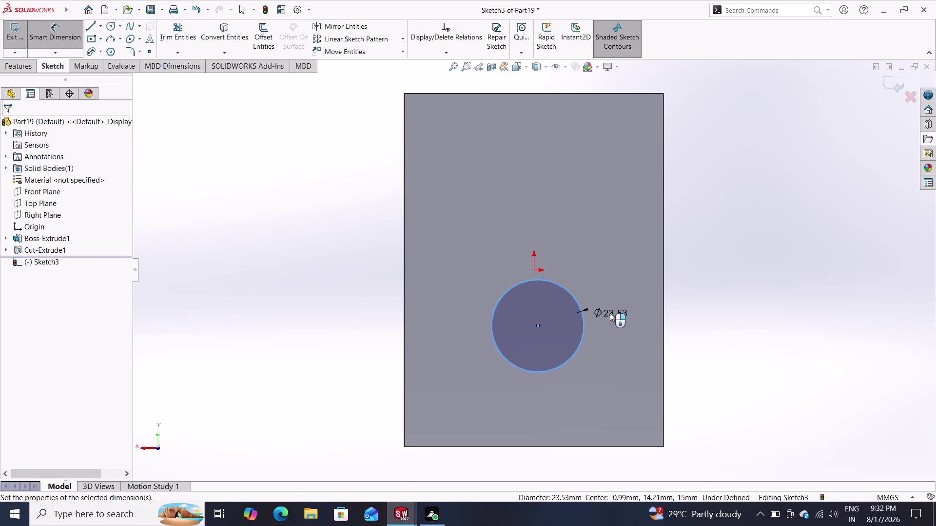
key(Return)
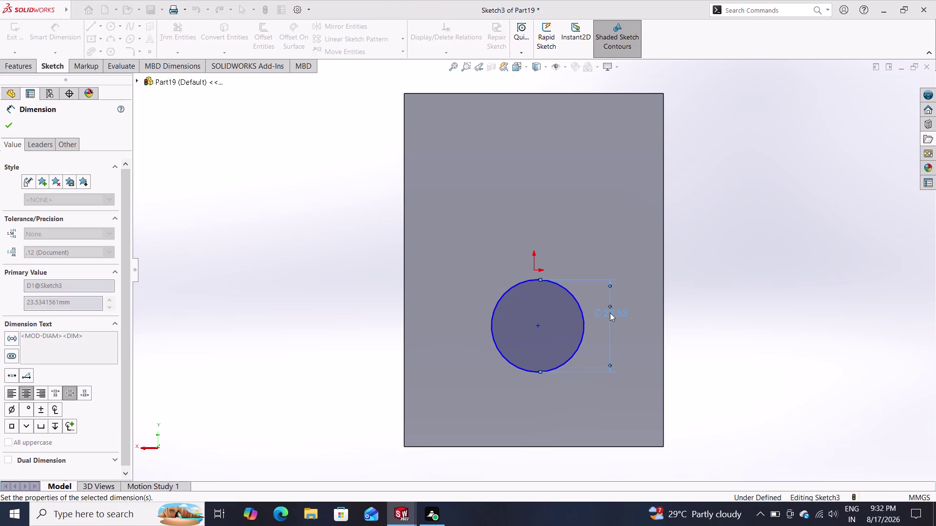
click(537, 324)
click(662, 94)
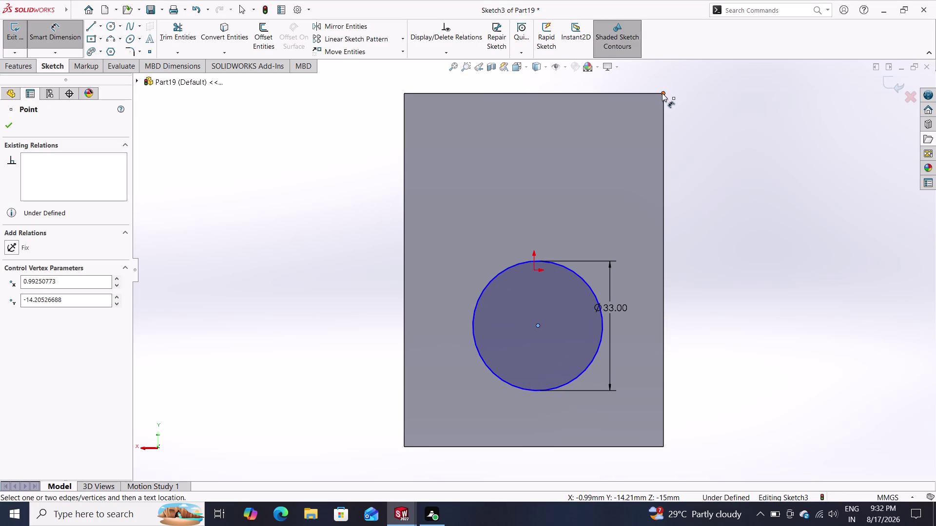
click(733, 205)
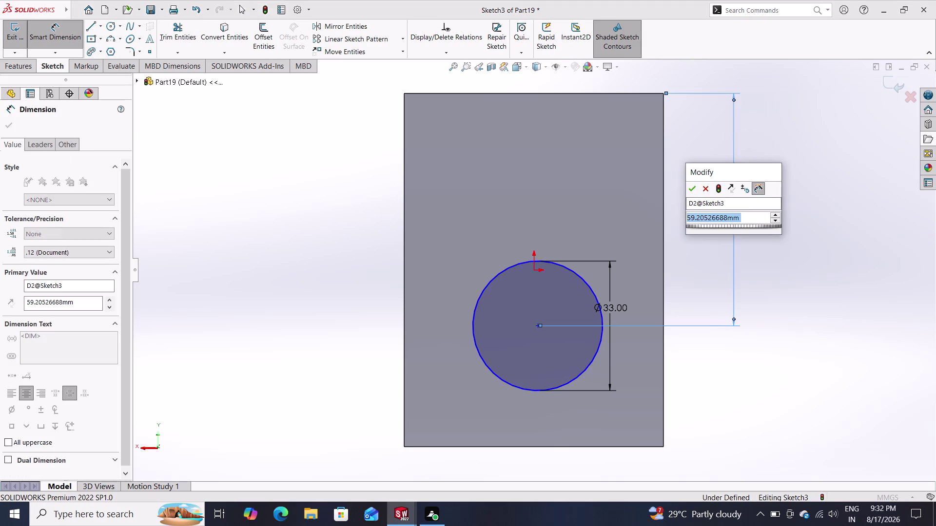
text(55)
key(Return)
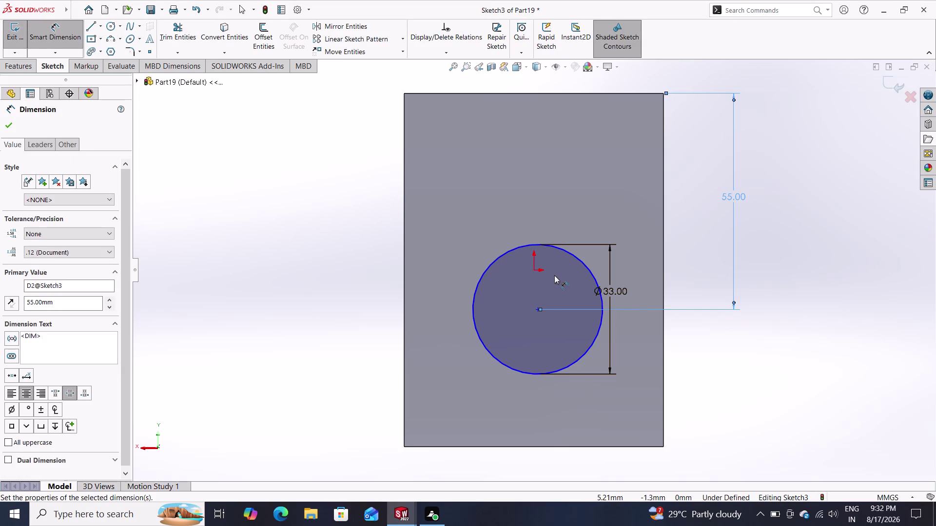
key(Escape)
Make the circle centre vertical with the origin so Sketch3 is fully defined.
click(535, 268)
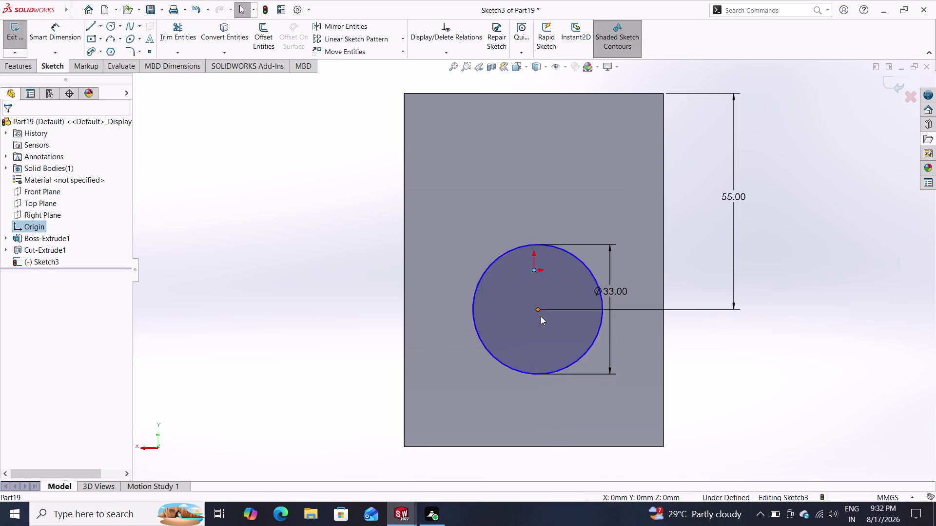
click(538, 310)
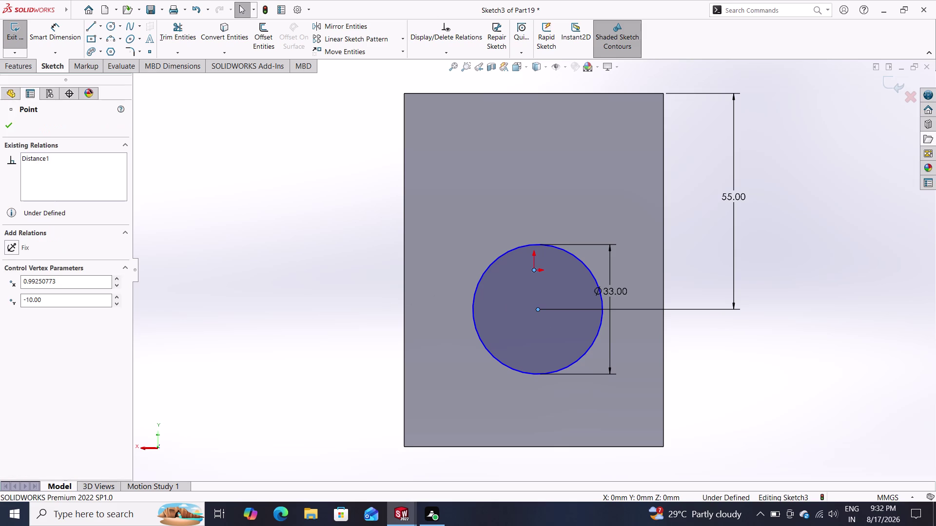
click(42, 311)
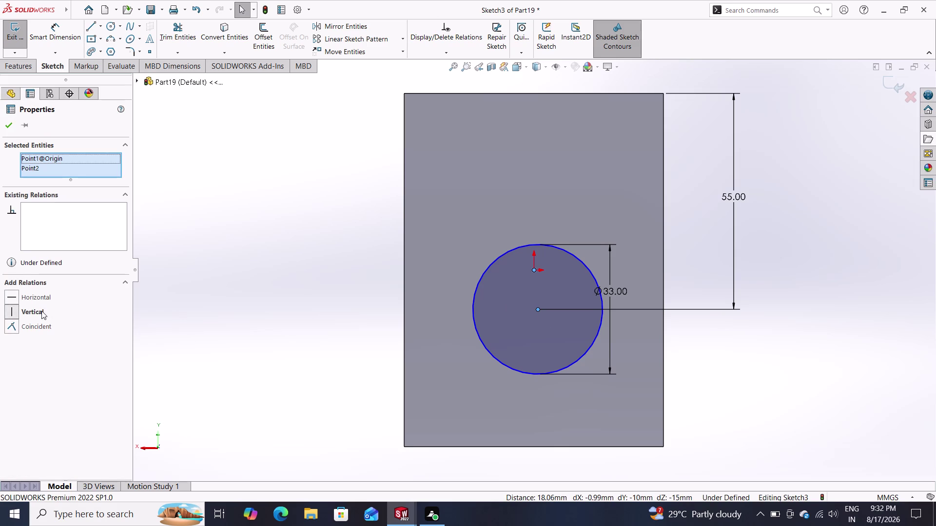
click(6, 124)
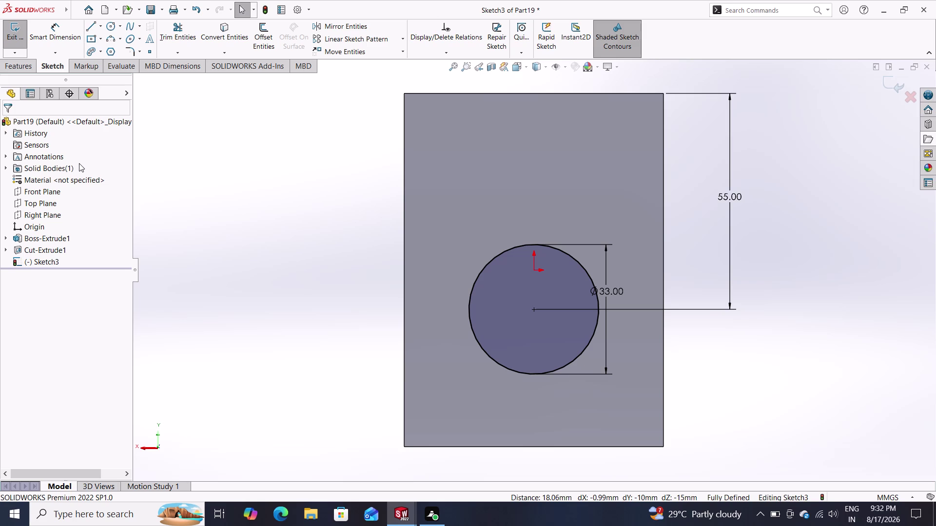
click(17, 68)
click(175, 31)
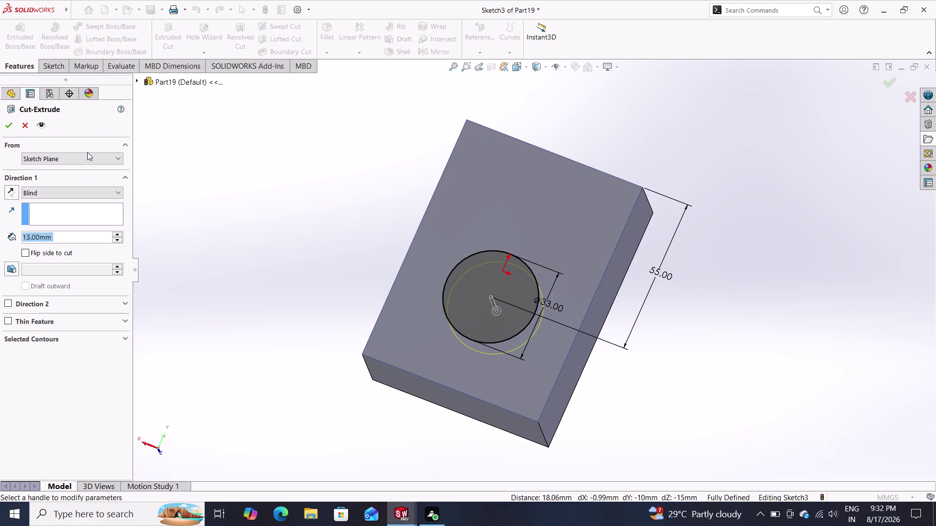
Extrude-cut the Ø33 circle to a blind depth of 17 mm (30-13).
text(30)
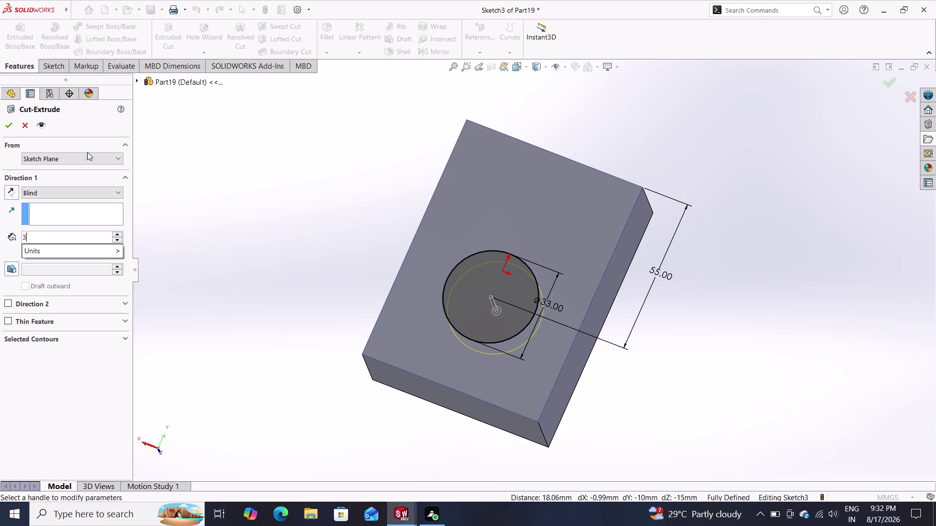
text(-13)
key(Return)
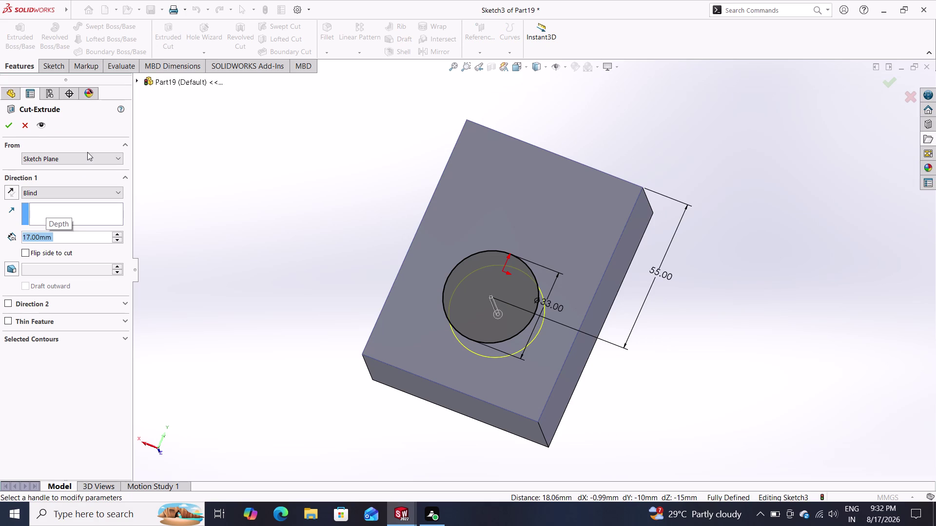
click(4, 126)
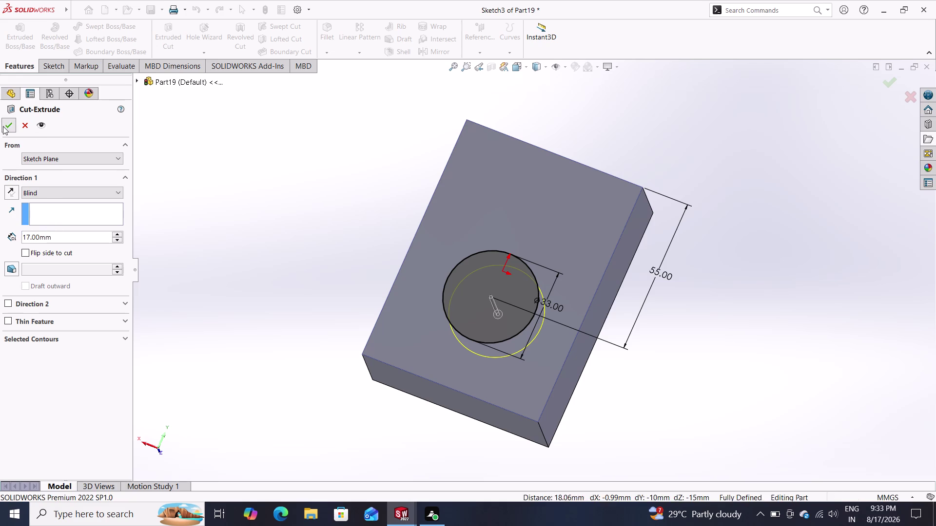
middle_drag(675, 394, 606, 380)
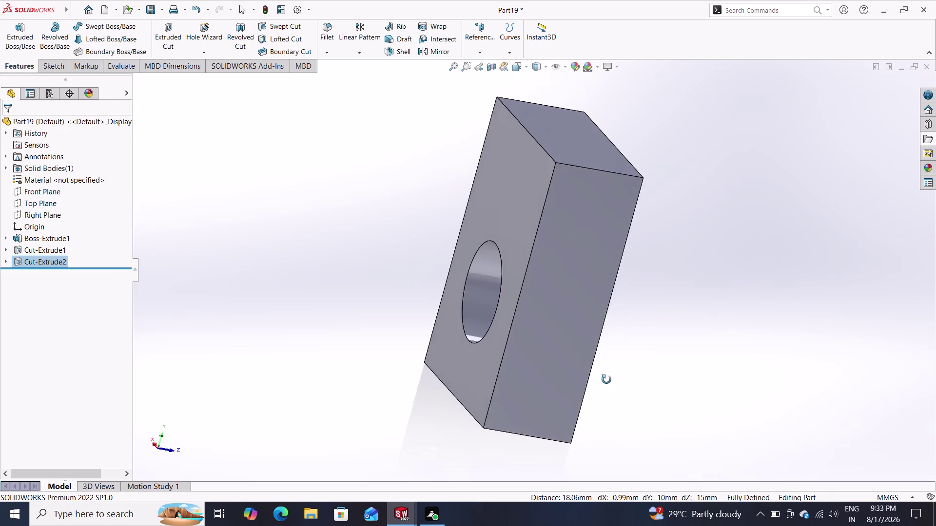
middle_drag(605, 380, 547, 337)
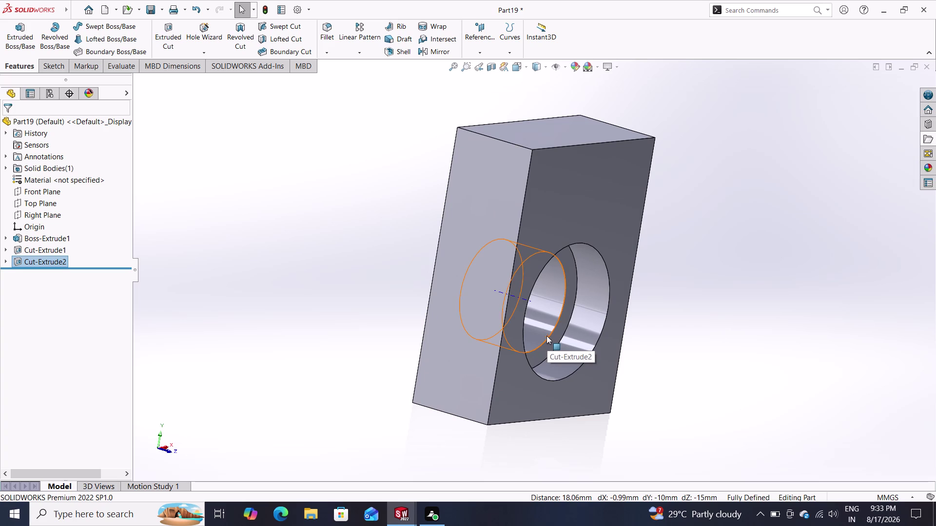
drag(620, 368, 660, 378)
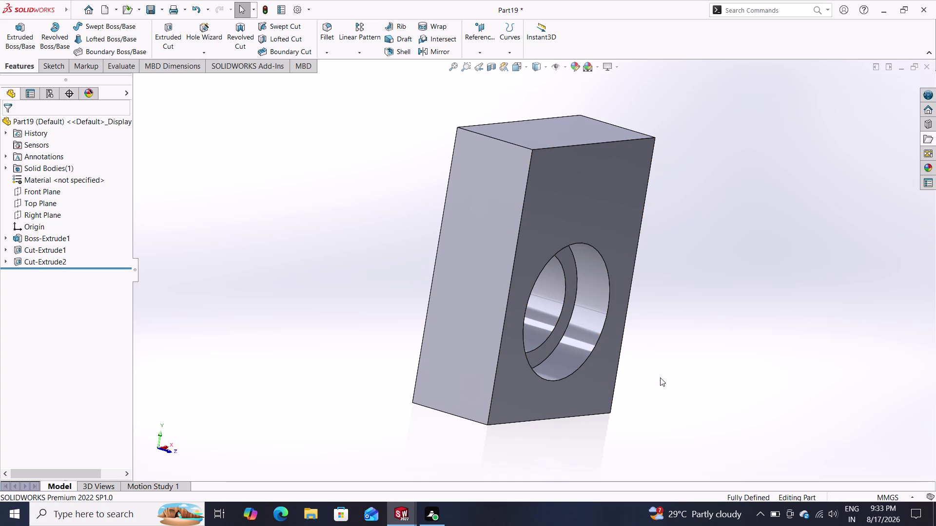
drag(633, 366, 664, 376)
middle_drag(646, 370, 677, 378)
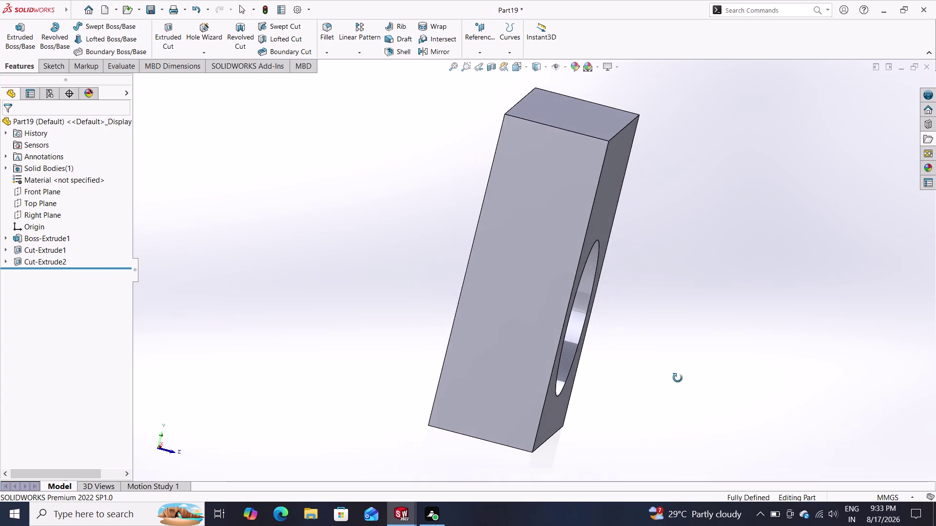
middle_drag(677, 378, 600, 366)
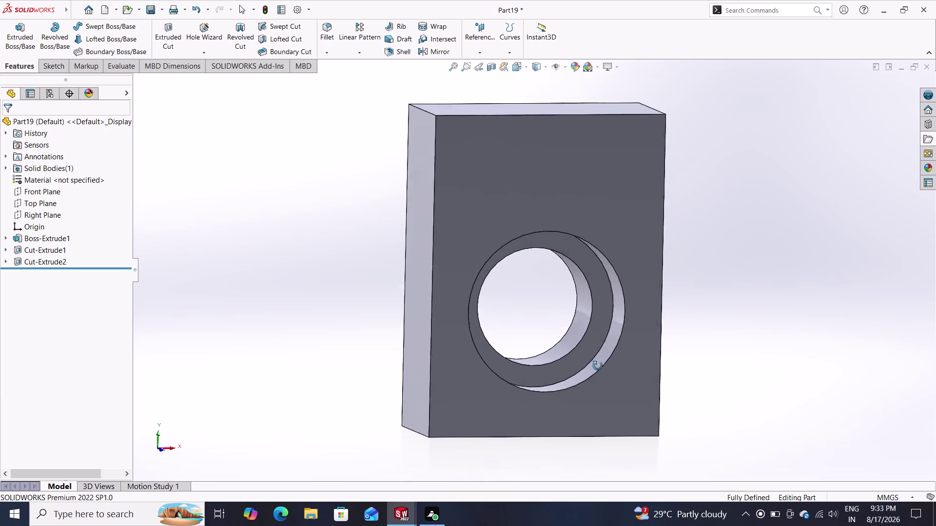
middle_drag(600, 366, 662, 417)
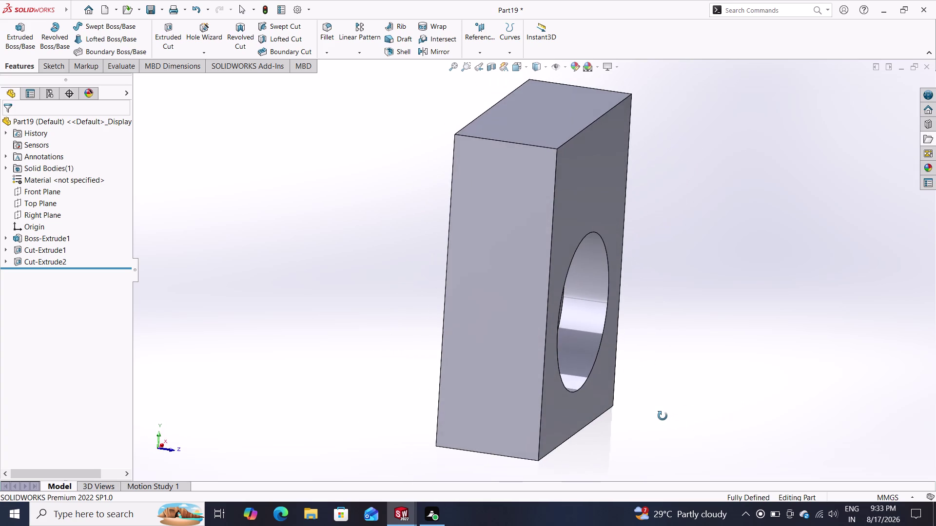
middle_drag(663, 416, 664, 411)
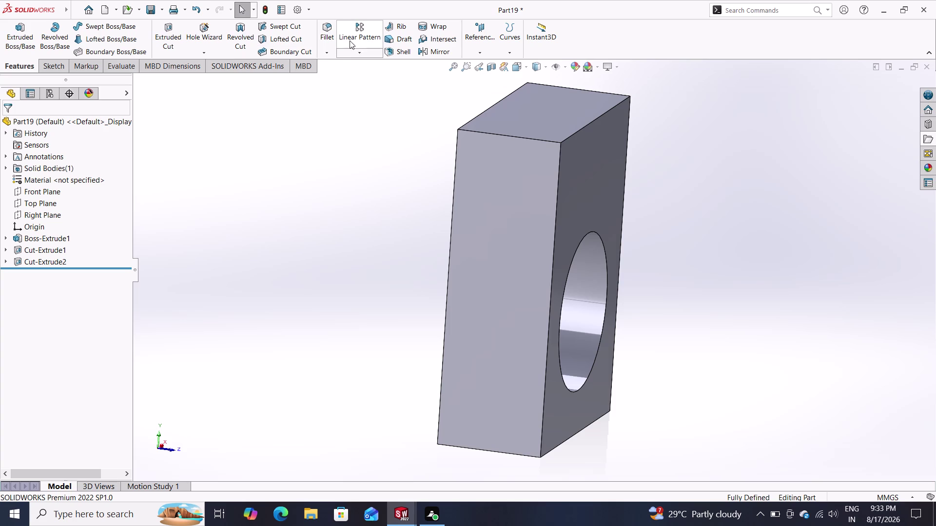
click(330, 26)
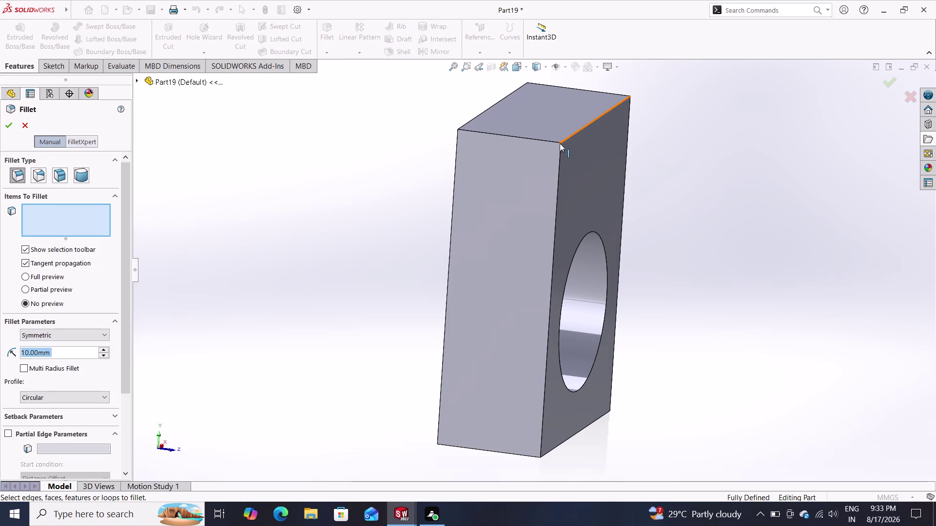
Fillet the block's top edge with a 15 mm radius.
click(560, 144)
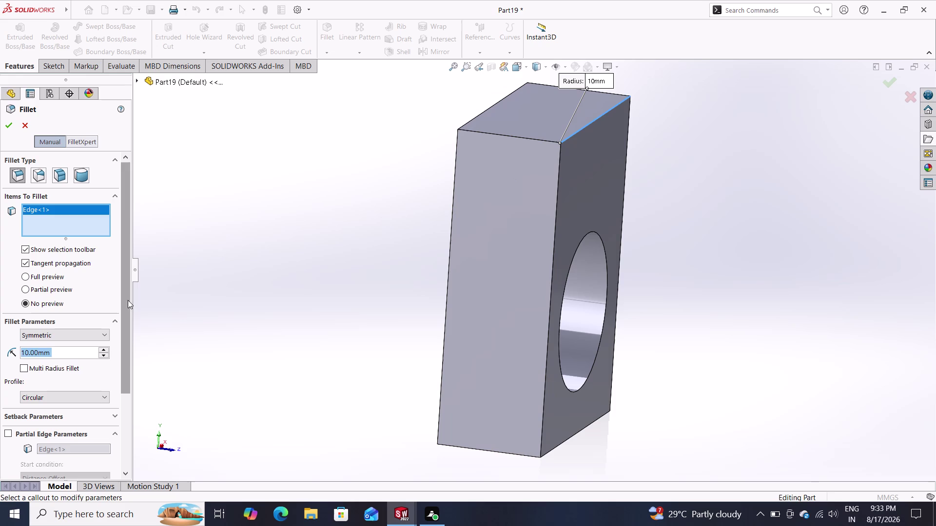
text(15)
key(Return)
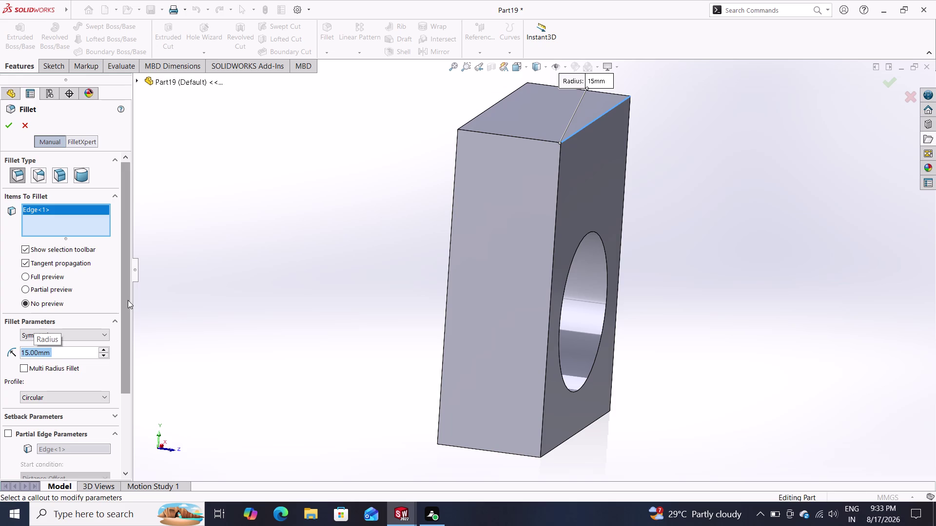
click(10, 125)
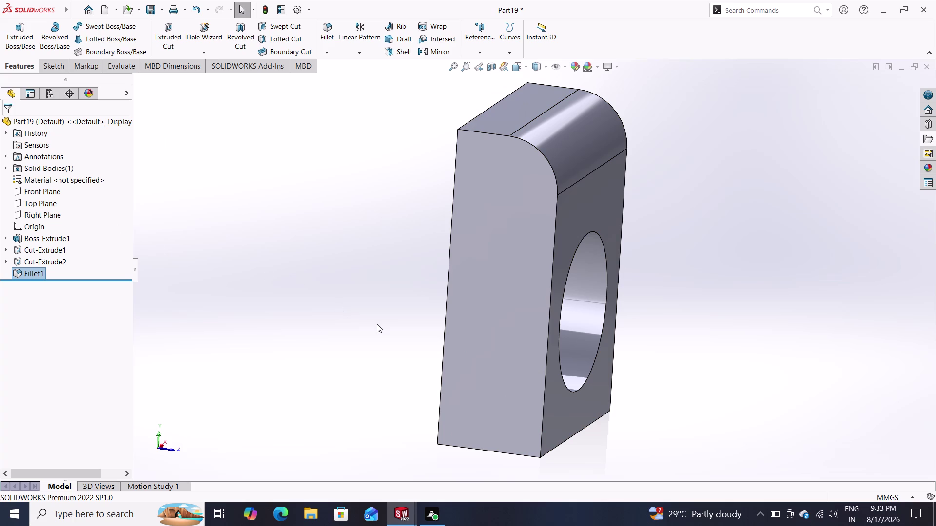
middle_drag(357, 335, 370, 321)
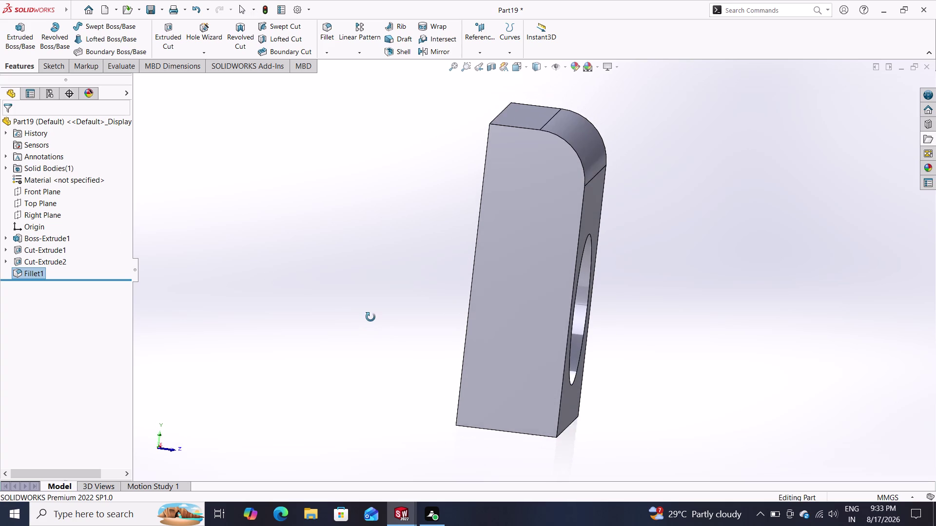
middle_drag(371, 322, 373, 321)
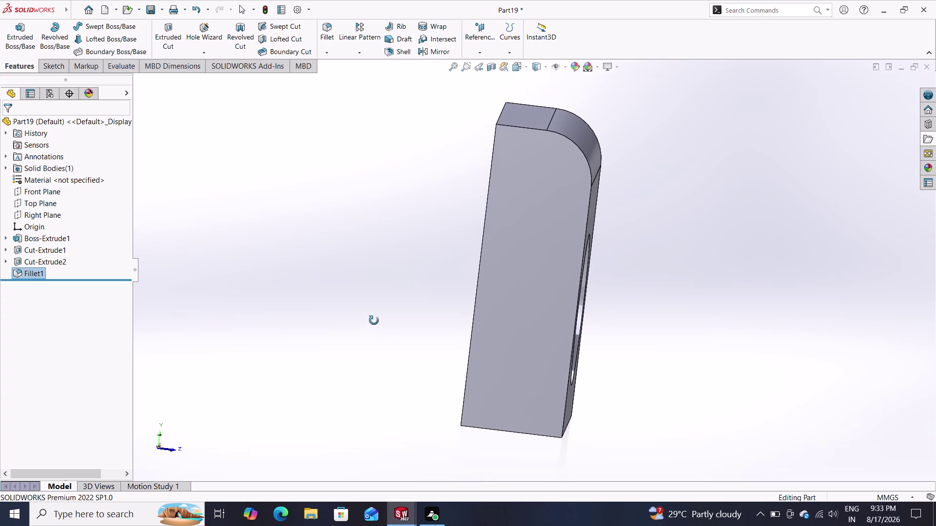
middle_drag(373, 321, 374, 320)
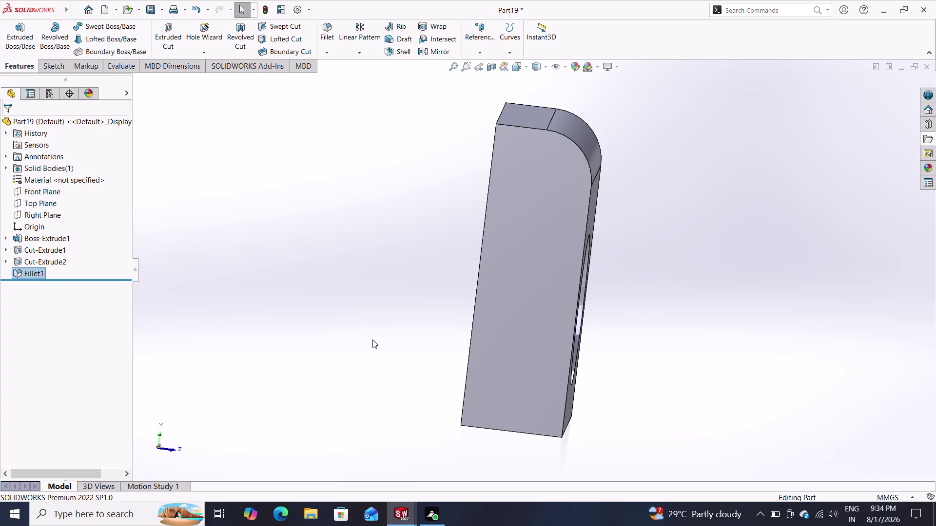
middle_drag(425, 351, 394, 336)
middle_drag(394, 335, 402, 339)
middle_drag(398, 335, 459, 355)
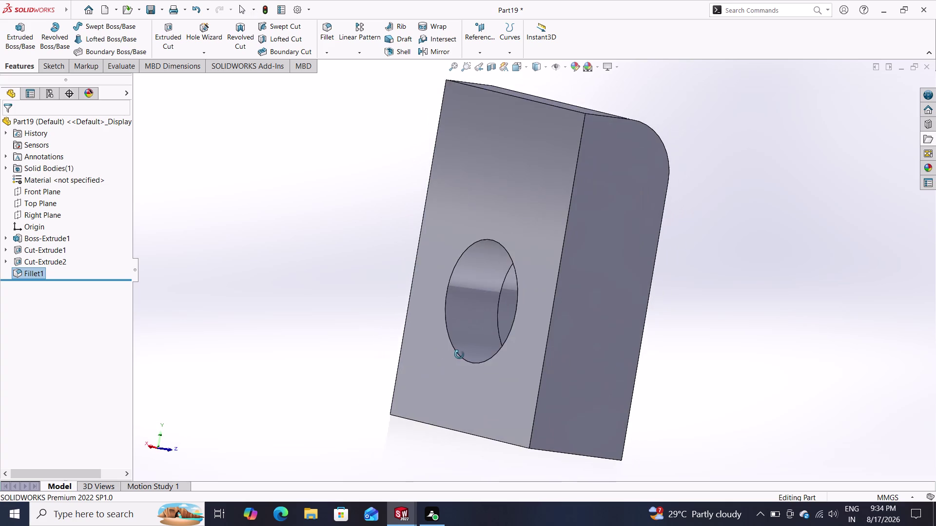
middle_drag(459, 355, 330, 325)
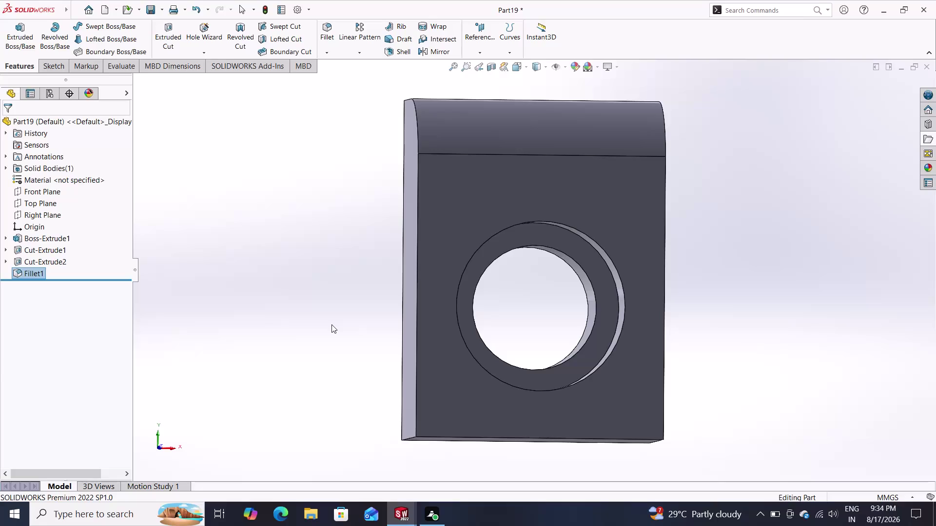
click(464, 422)
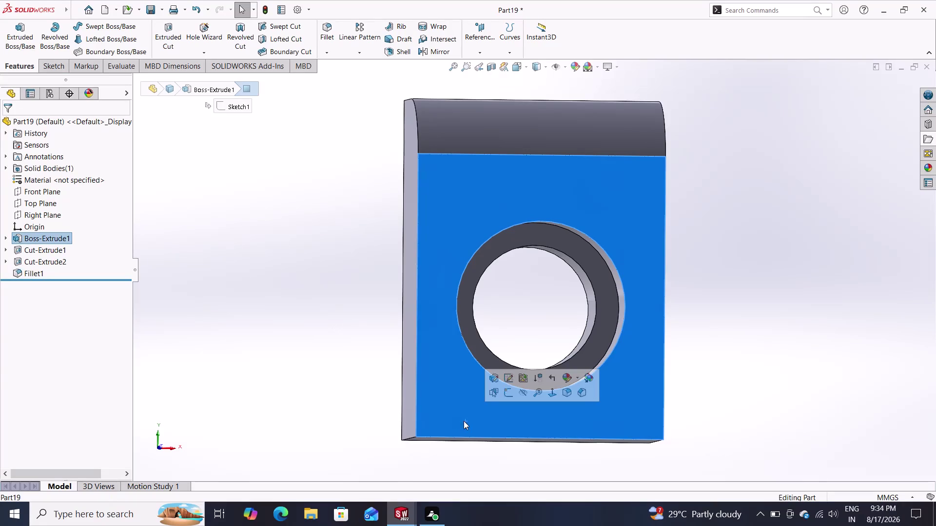
Start a sketch on the front face with a large circle centred on the hole.
click(508, 392)
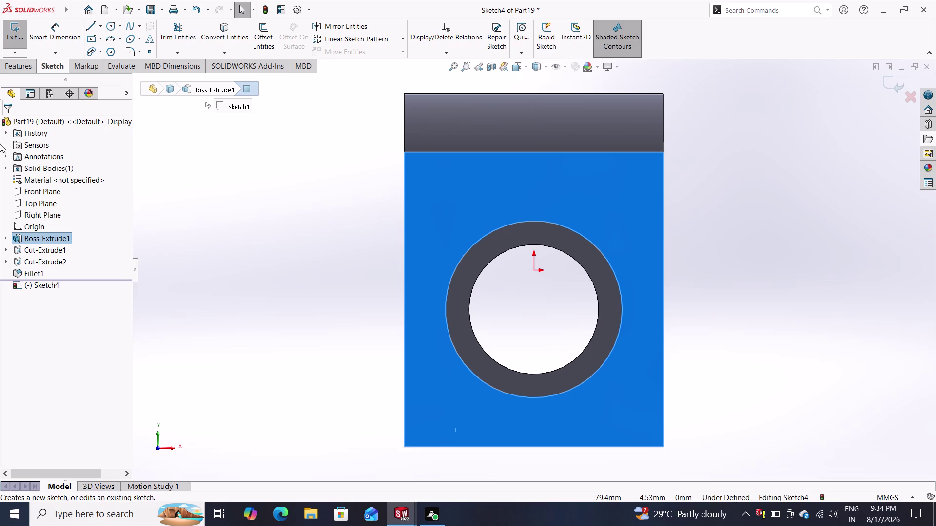
click(110, 25)
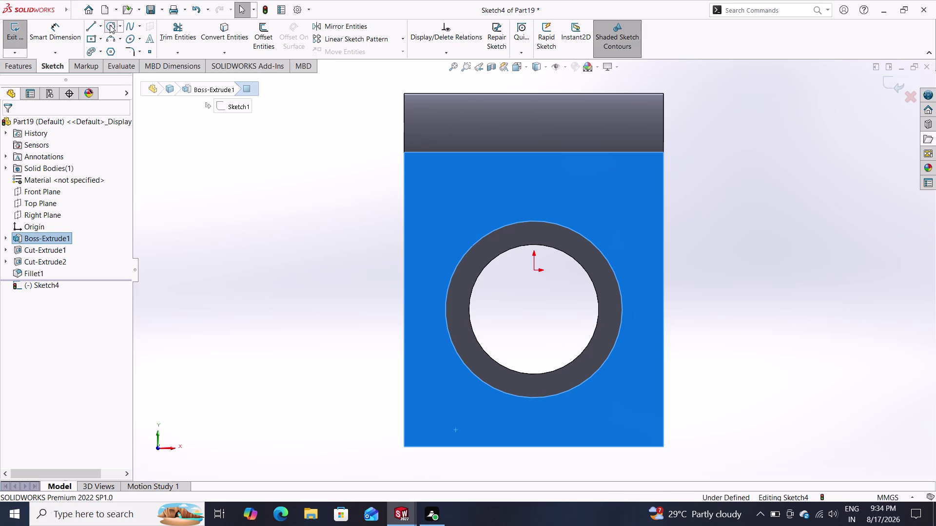
click(535, 311)
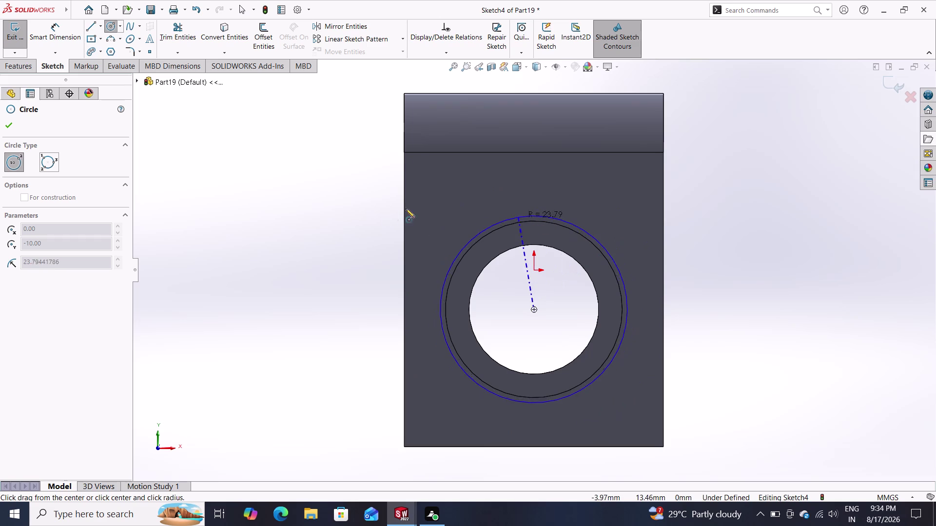
click(357, 221)
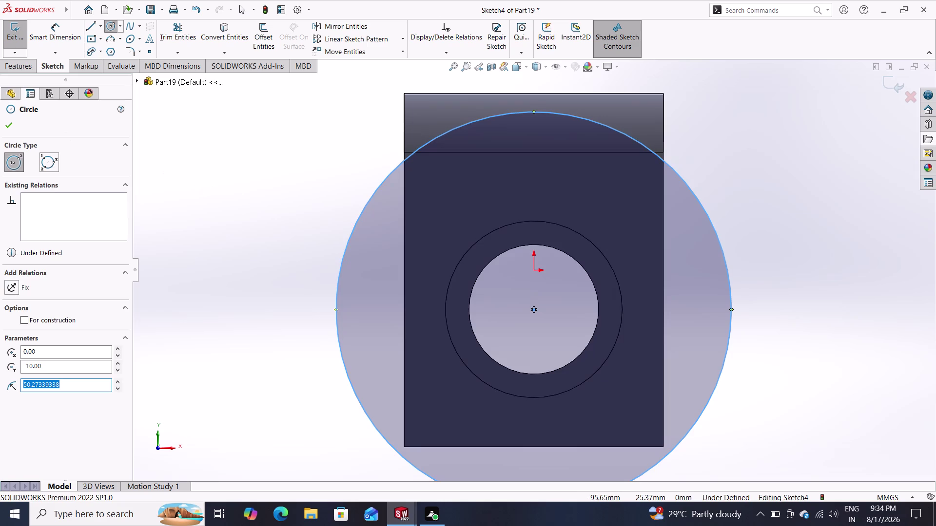
click(5, 124)
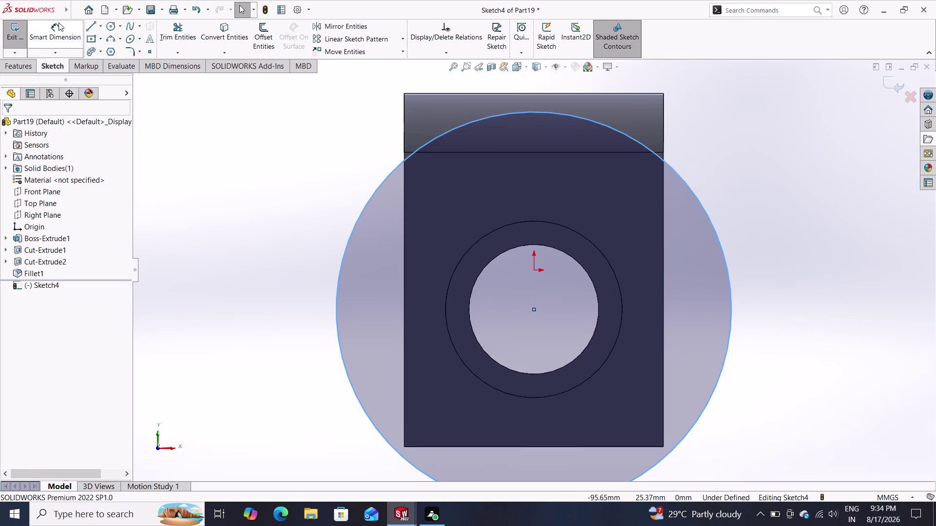
Try a 230 mm (115+115) diameter on the large circle, then undo it.
click(58, 23)
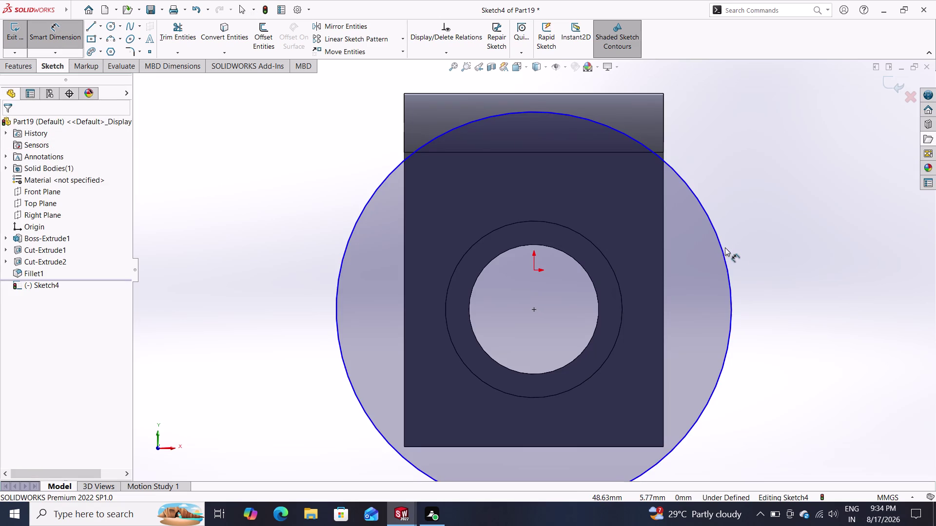
click(723, 249)
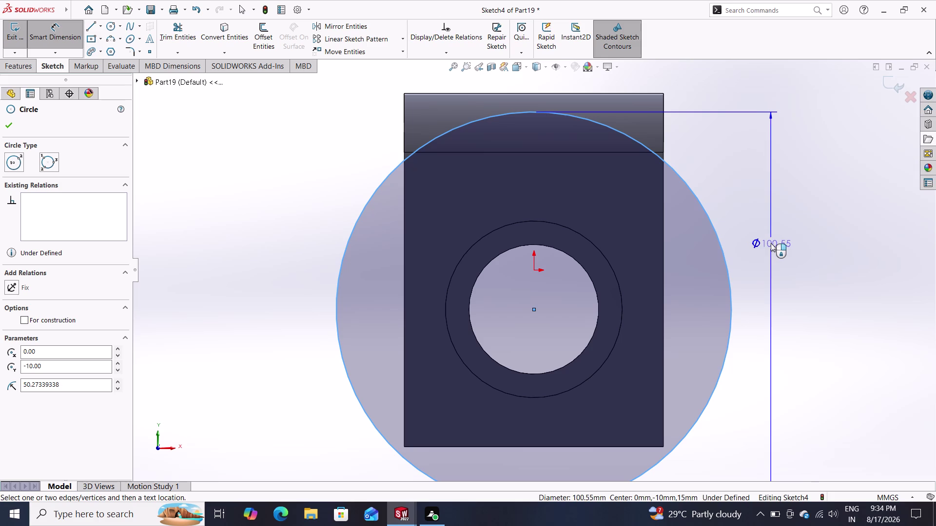
click(771, 244)
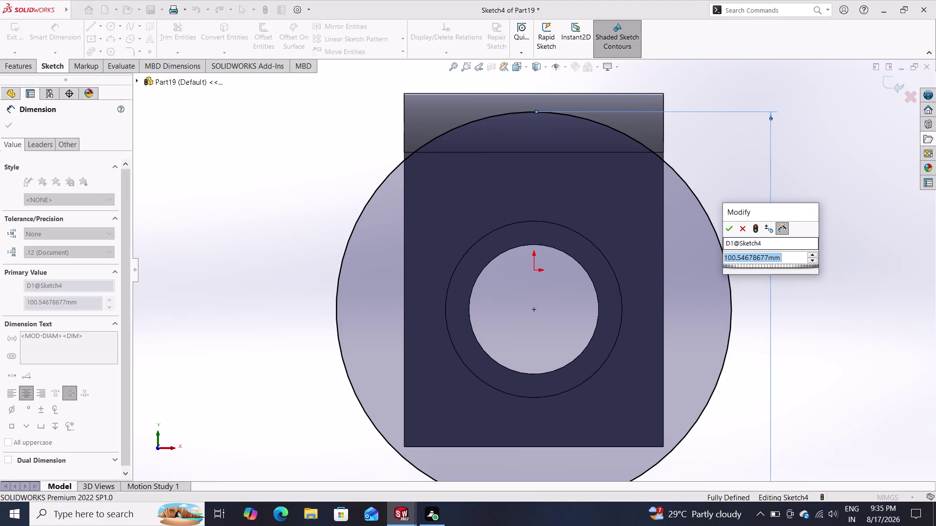
text(112)
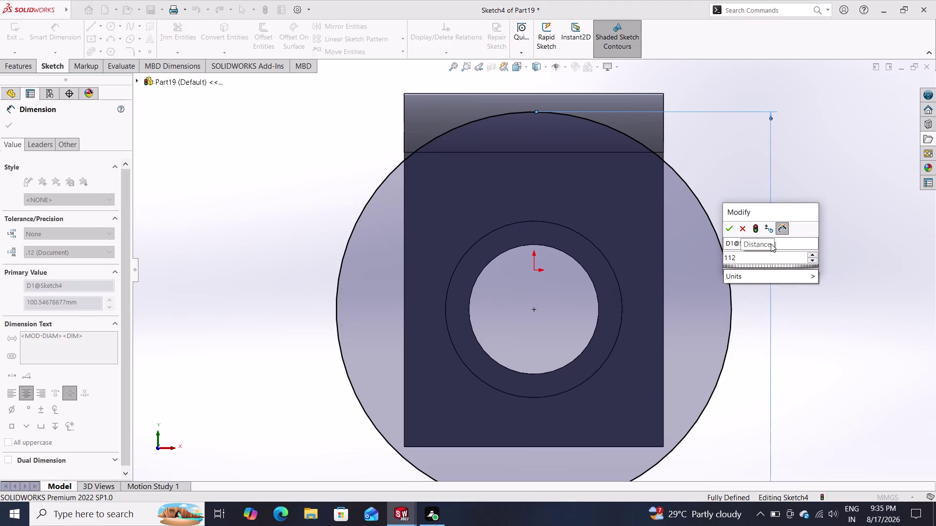
key(BackSpace)
text(5+1)
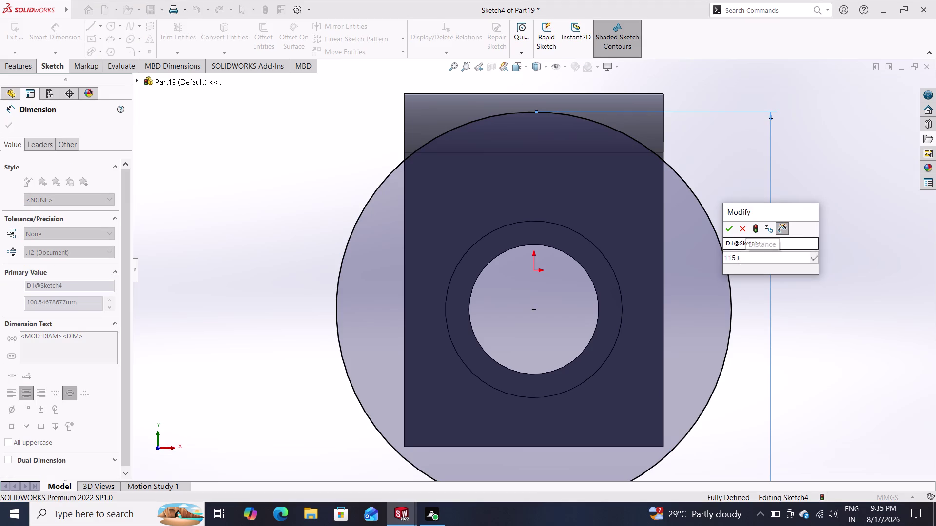
text(15)
key(Return)
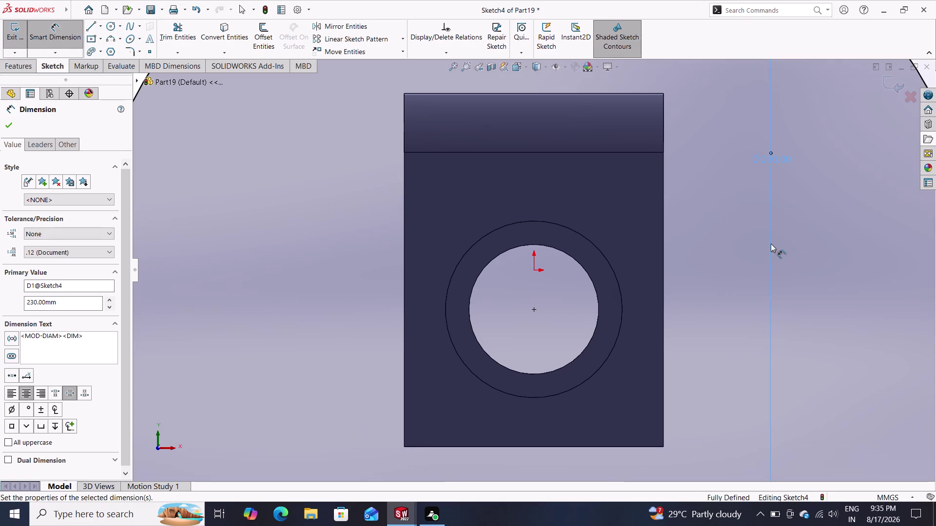
key(ctrl+z)
key(ctrl+z)
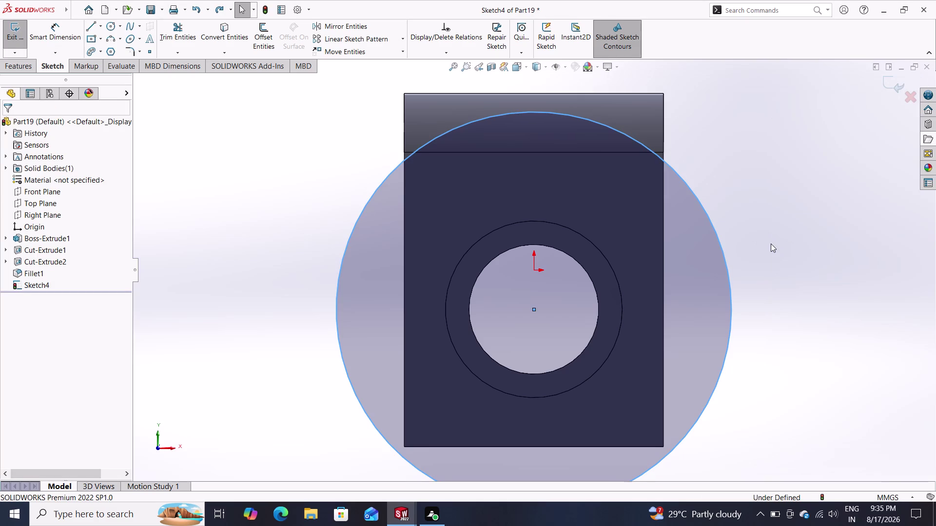
key(ctrl+z)
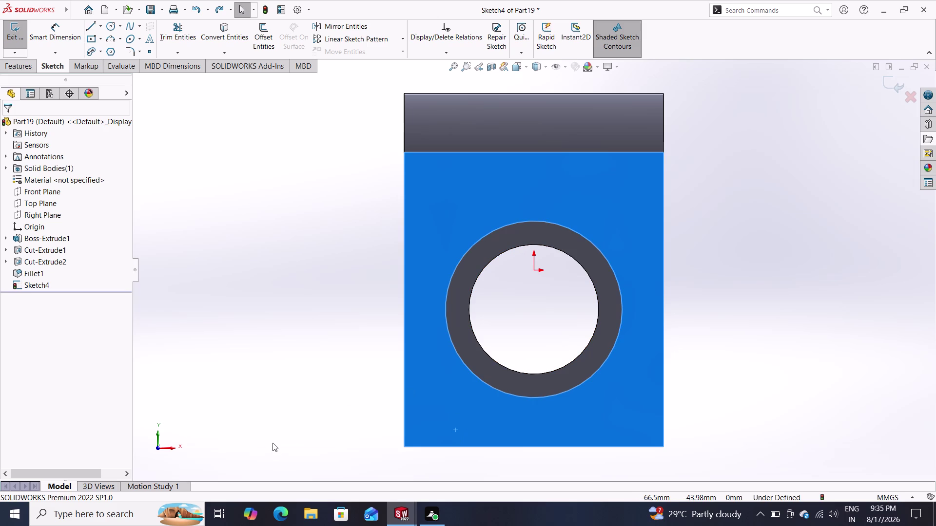
Clear the current selection in Sketch4.
key(Escape)
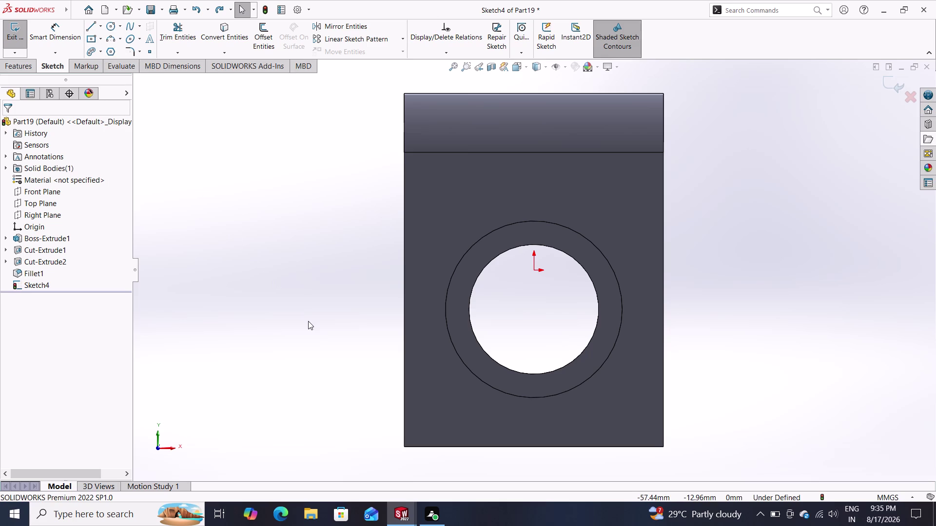
Orbit the block to inspect its side profile.
middle_drag(307, 343, 402, 388)
middle_drag(403, 388, 417, 394)
middle_drag(370, 374, 368, 351)
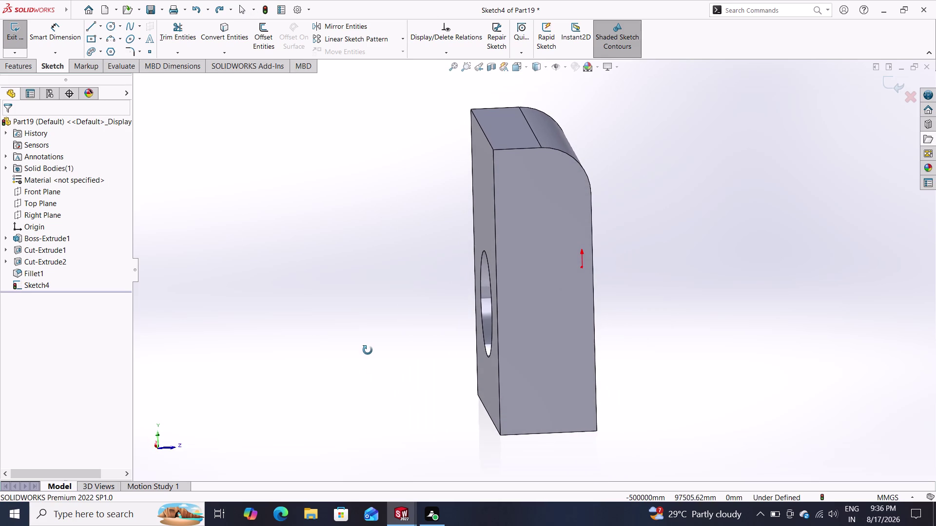
middle_drag(367, 351, 364, 349)
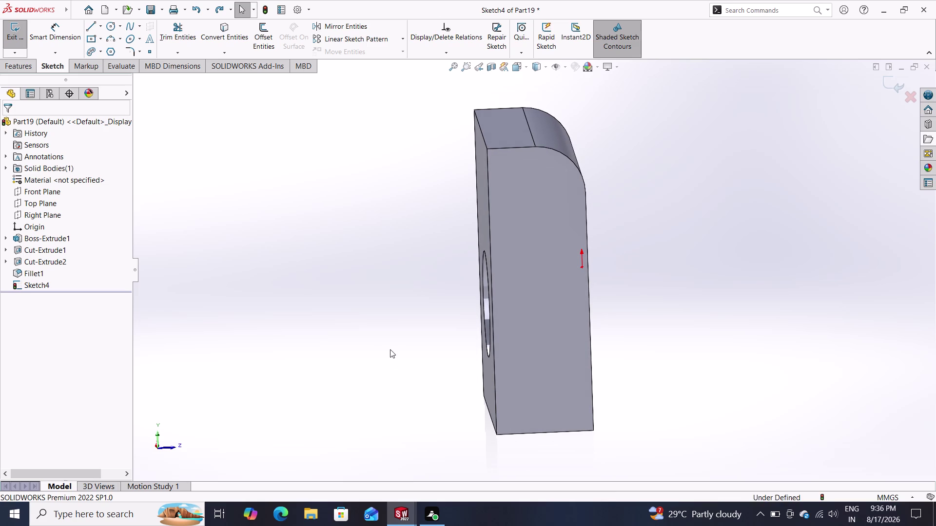
middle_drag(442, 372, 338, 365)
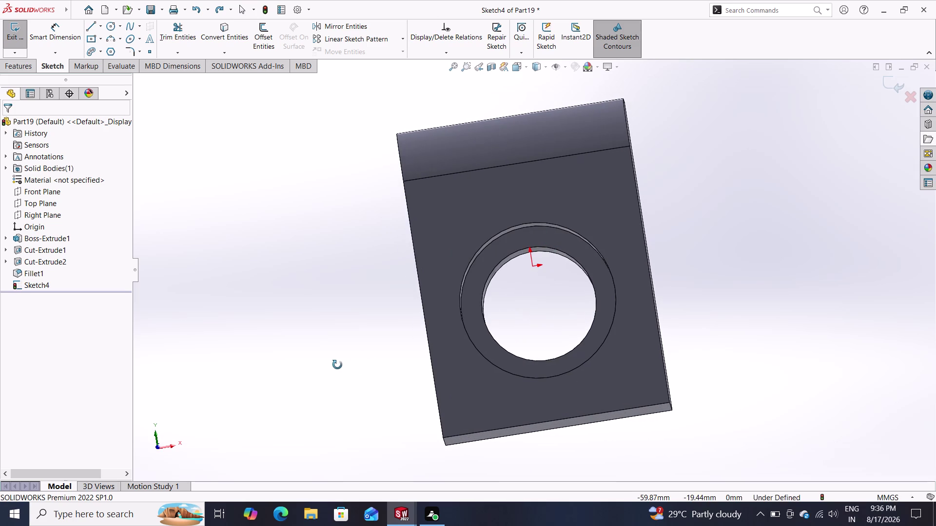
middle_drag(338, 365, 337, 365)
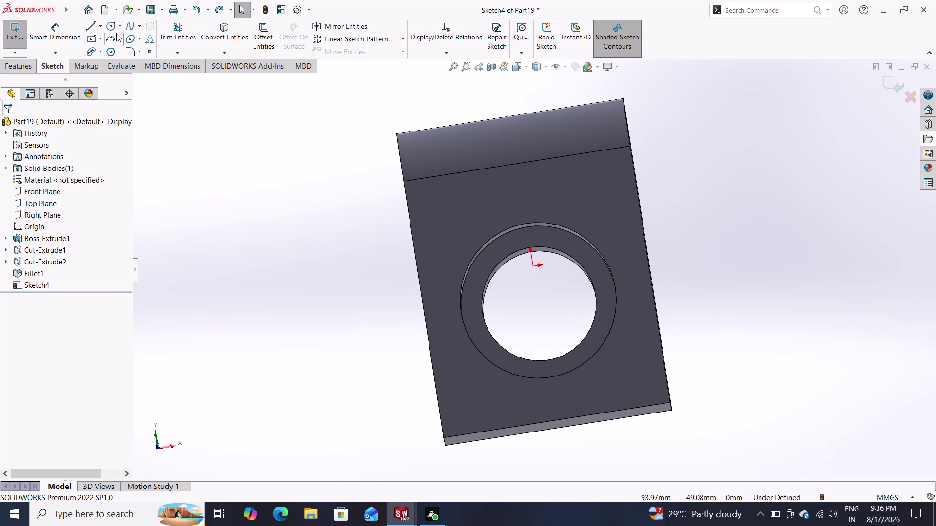
click(447, 318)
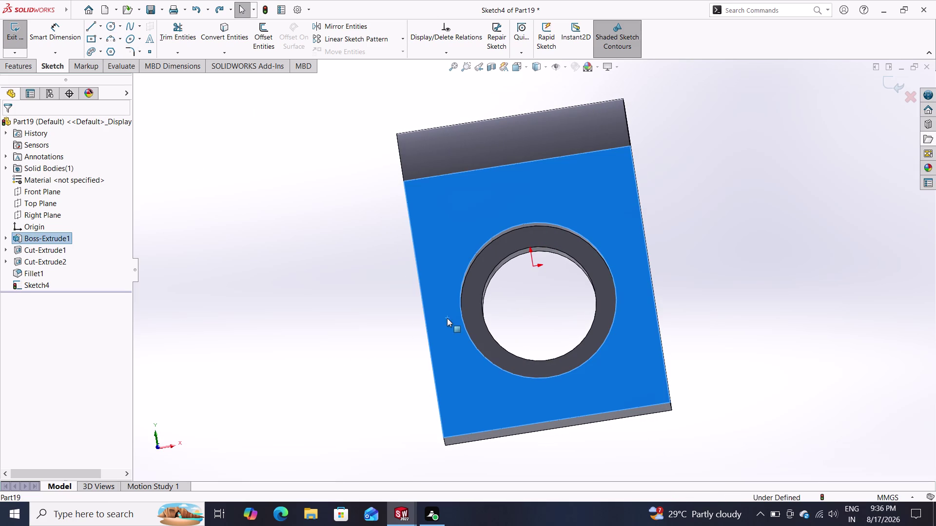
key(Escape)
key(Escape)
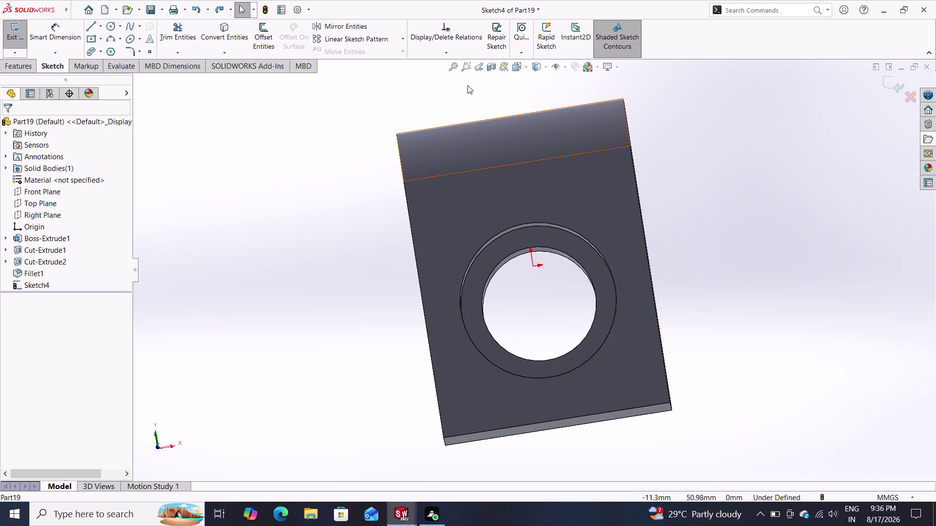
Return to the straight-on front view of the block.
click(477, 67)
click(477, 68)
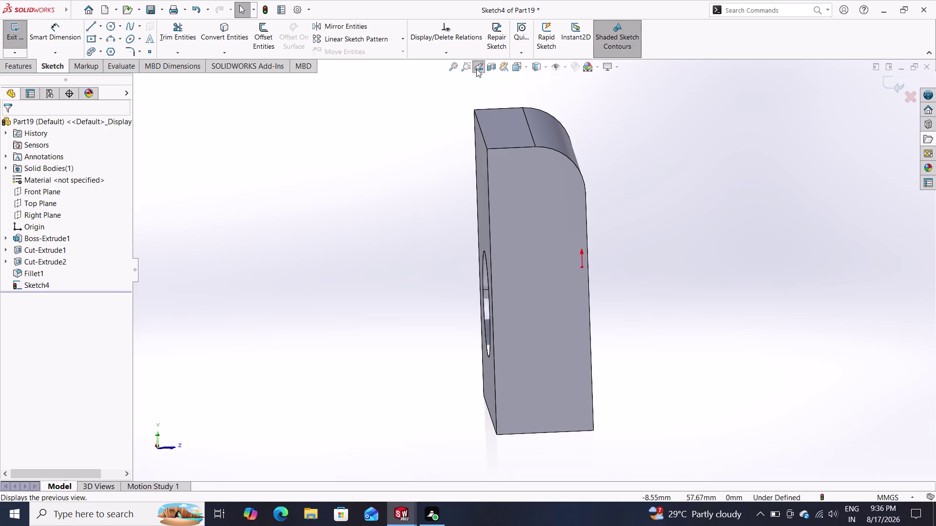
click(476, 69)
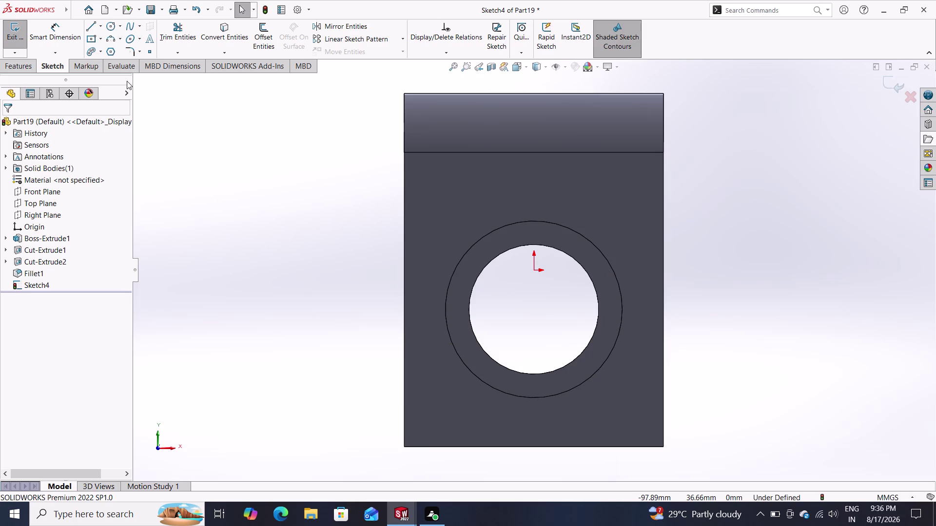
click(111, 42)
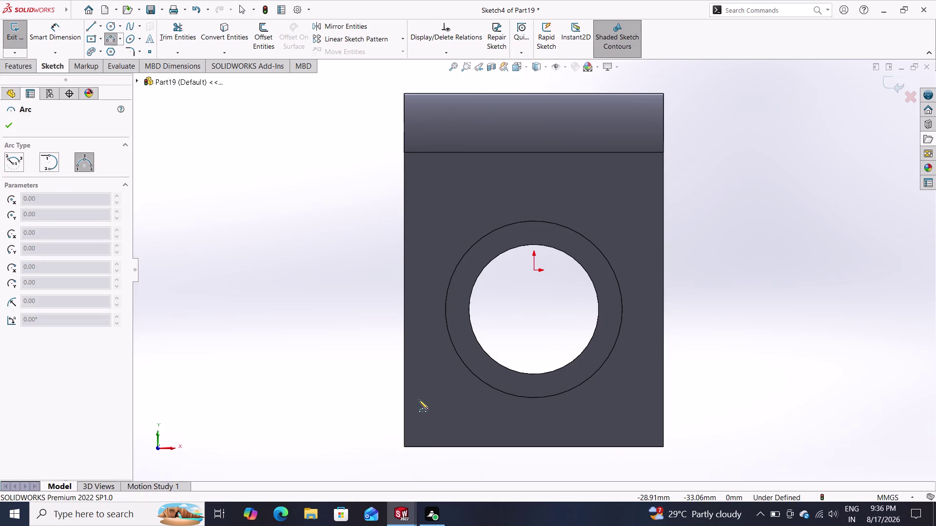
Sketch a shallow three-point arc spanning the block's width along its bottom edge.
click(404, 409)
click(663, 410)
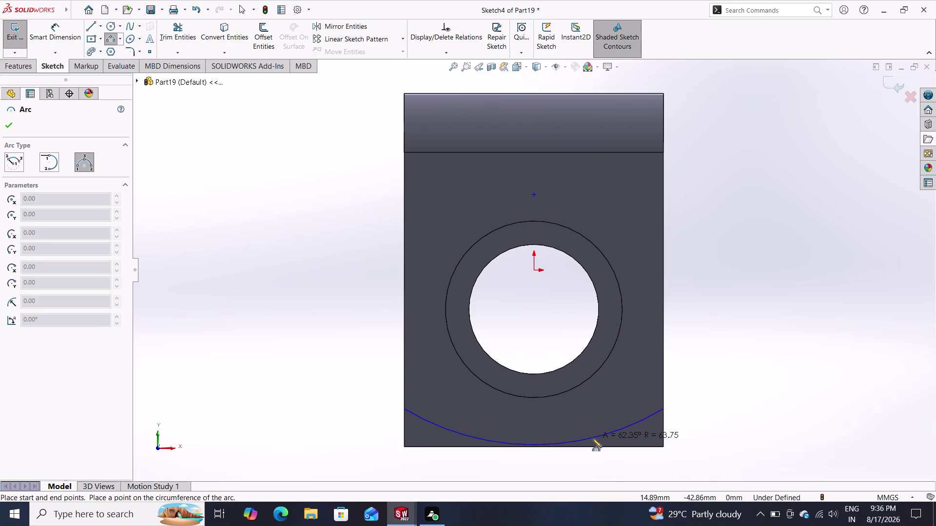
click(592, 439)
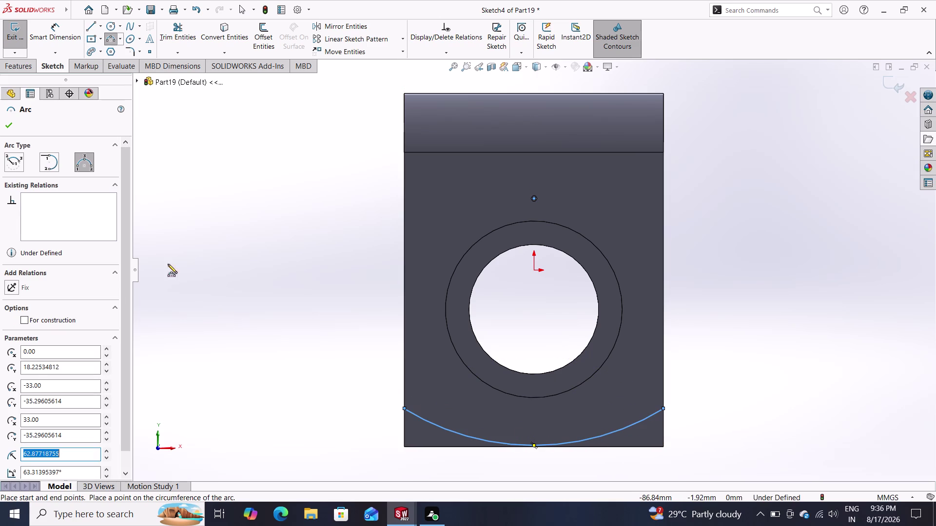
click(10, 128)
drag(67, 37, 111, 99)
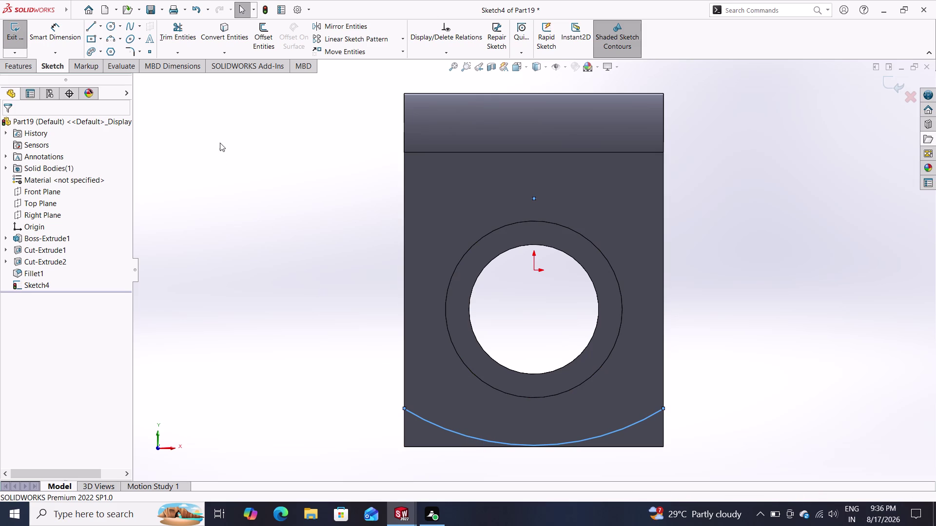
click(51, 29)
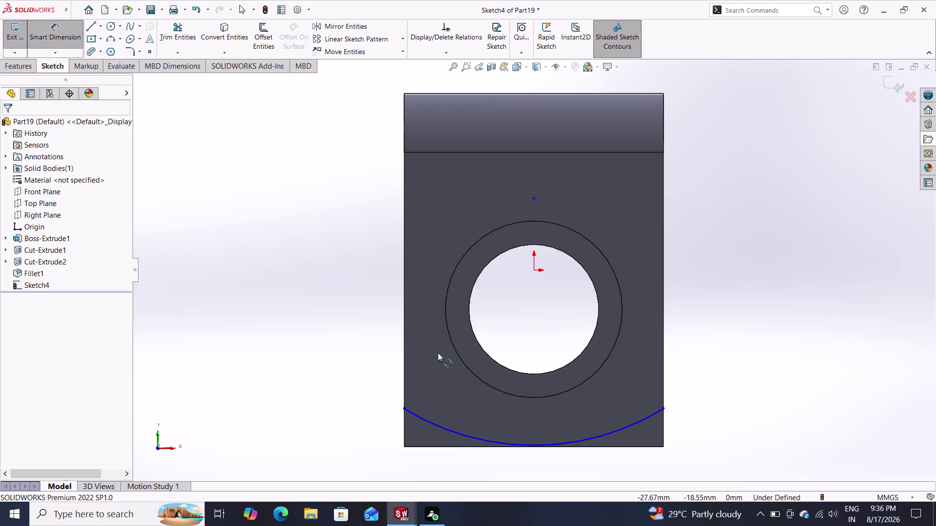
Dimension the bottom arc with a 115 mm radius.
click(487, 440)
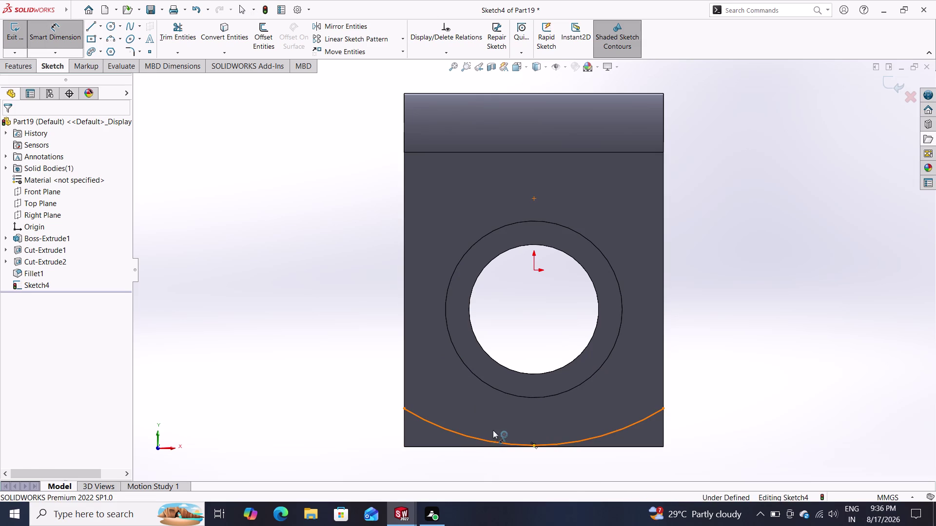
click(501, 418)
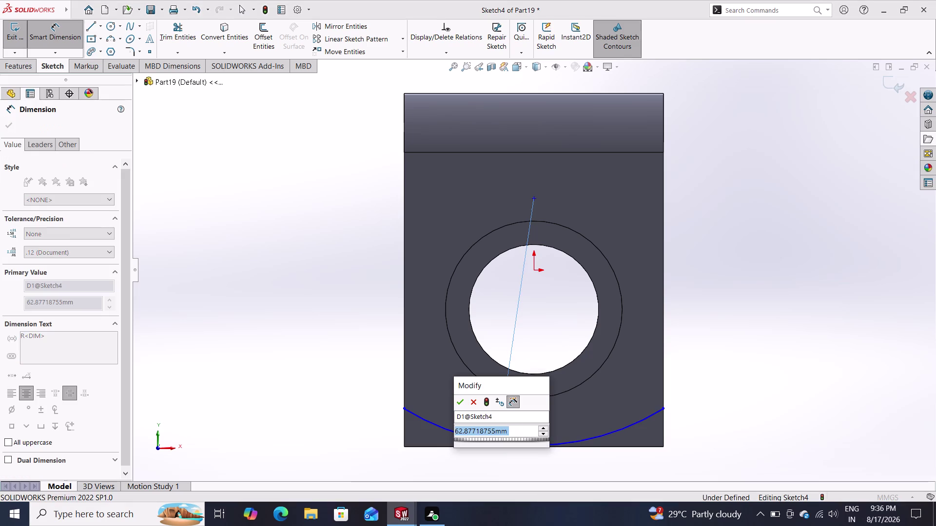
text(115)
key(Return)
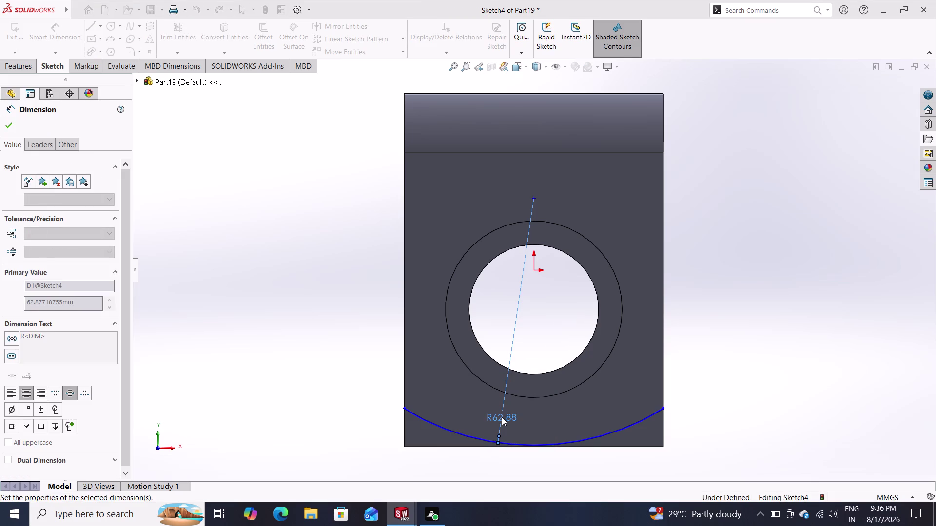
click(528, 428)
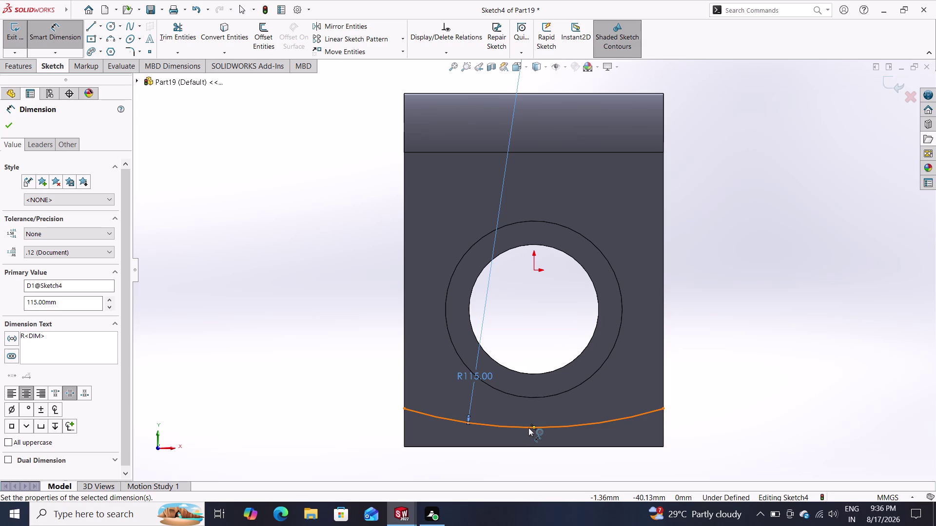
key(Escape)
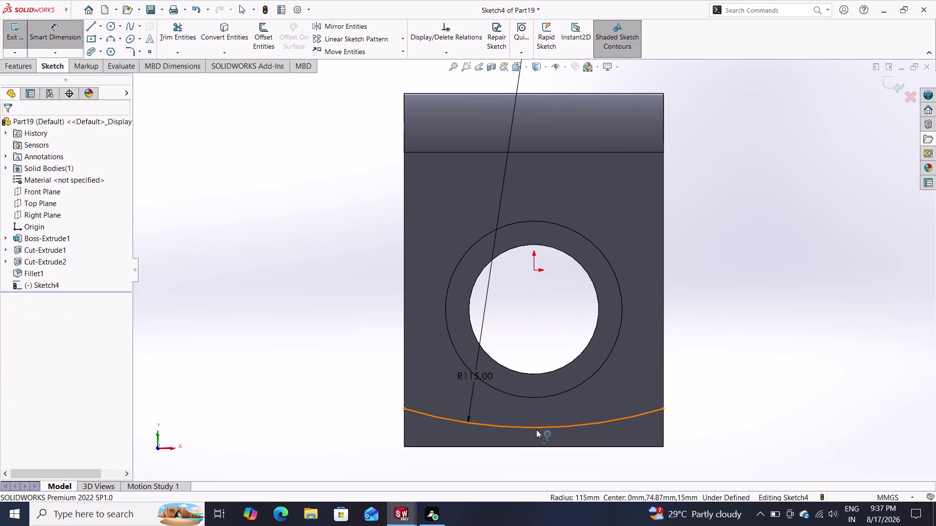
Select the bottom arc's midpoint.
click(534, 427)
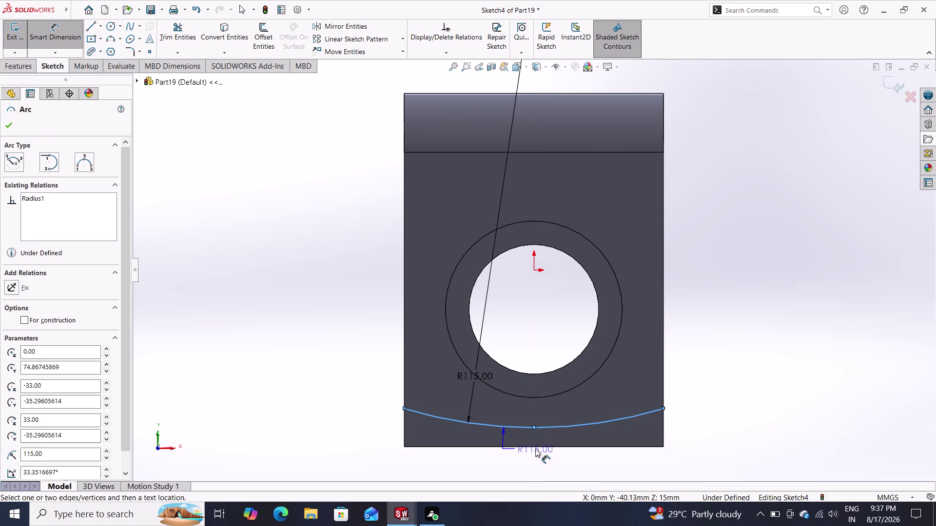
key(Escape)
key(Escape)
key(Escape)
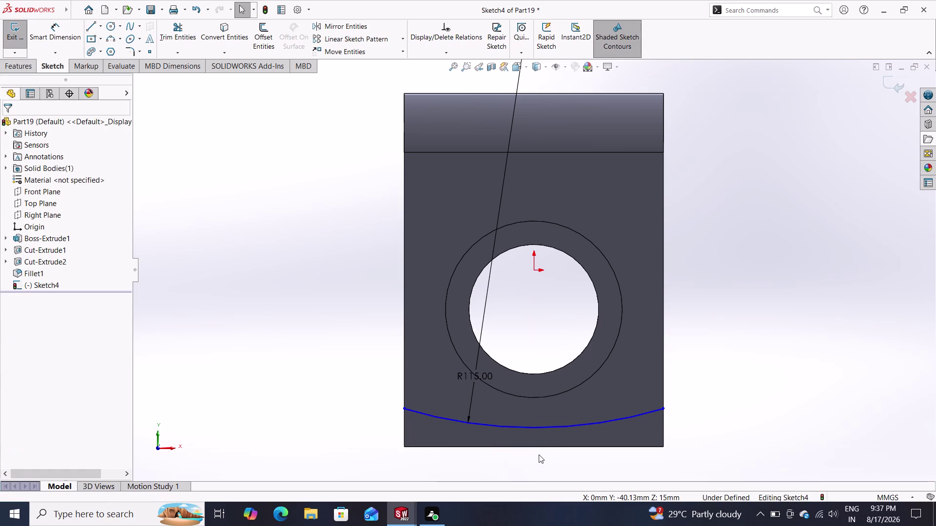
click(534, 428)
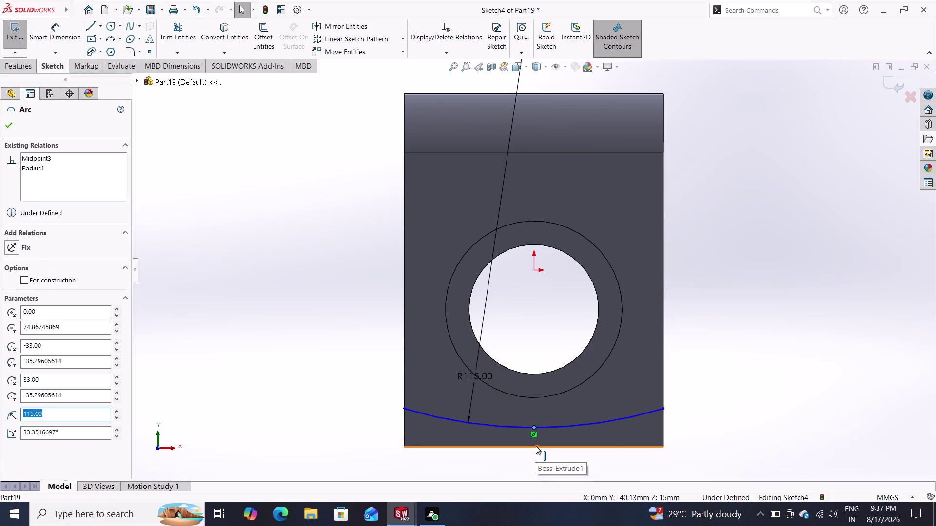
Make the arc's midpoint coincident with the block's bottom edge, then start Convert Entities.
click(535, 446)
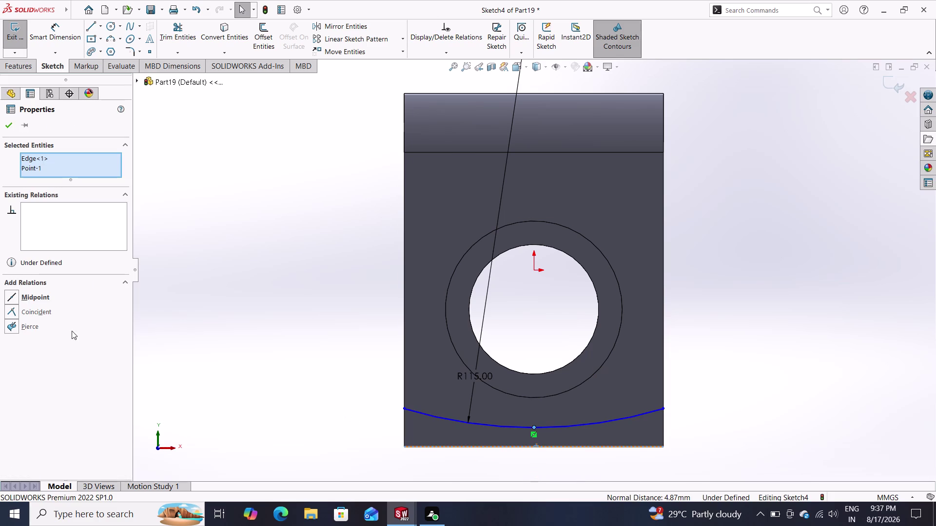
click(40, 312)
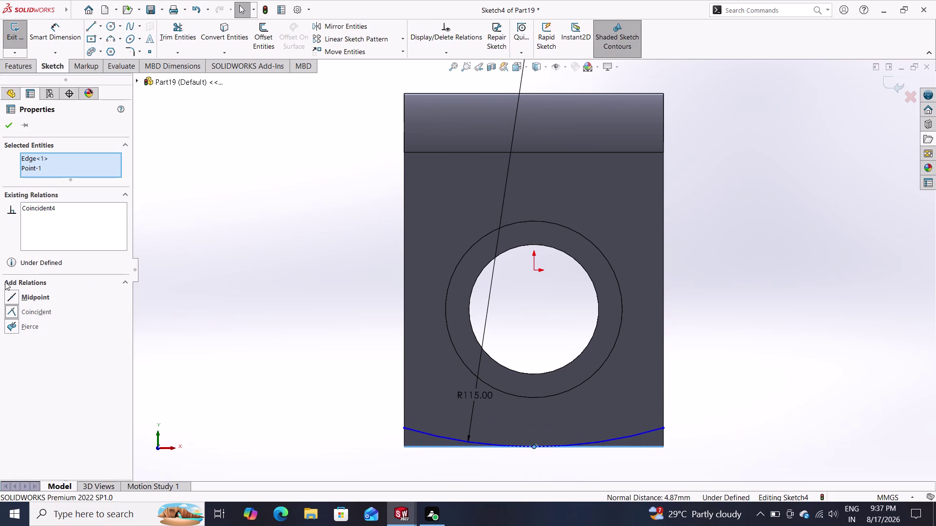
click(6, 123)
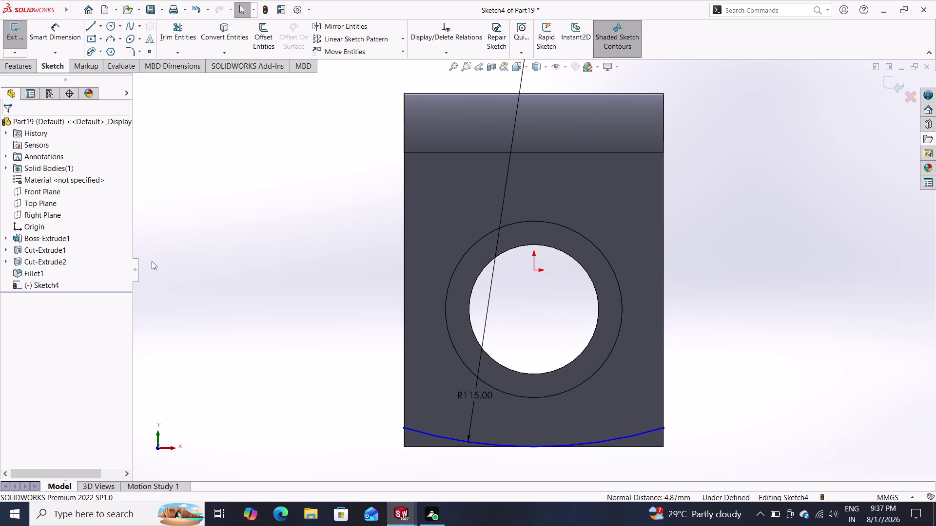
click(221, 38)
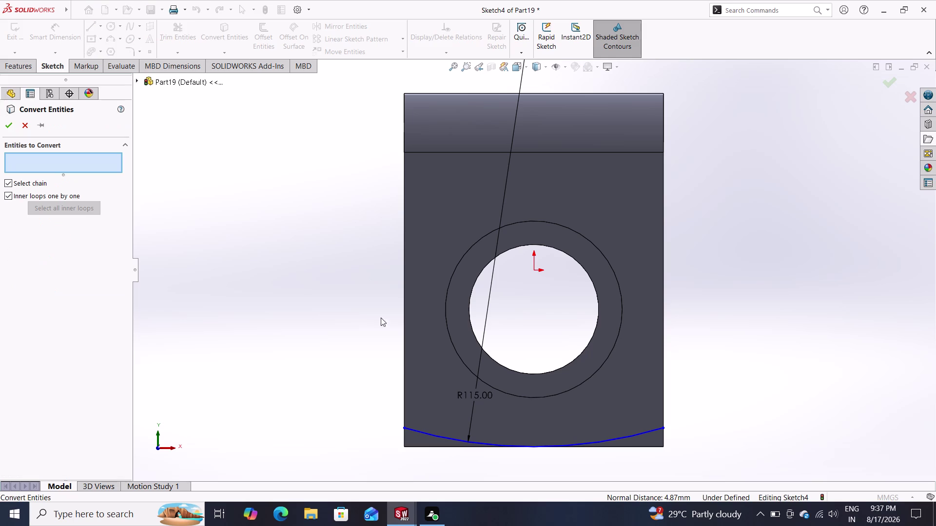
Convert the block's bottom and two side edges into Sketch4 lines, then select the arc's lowest point.
click(440, 446)
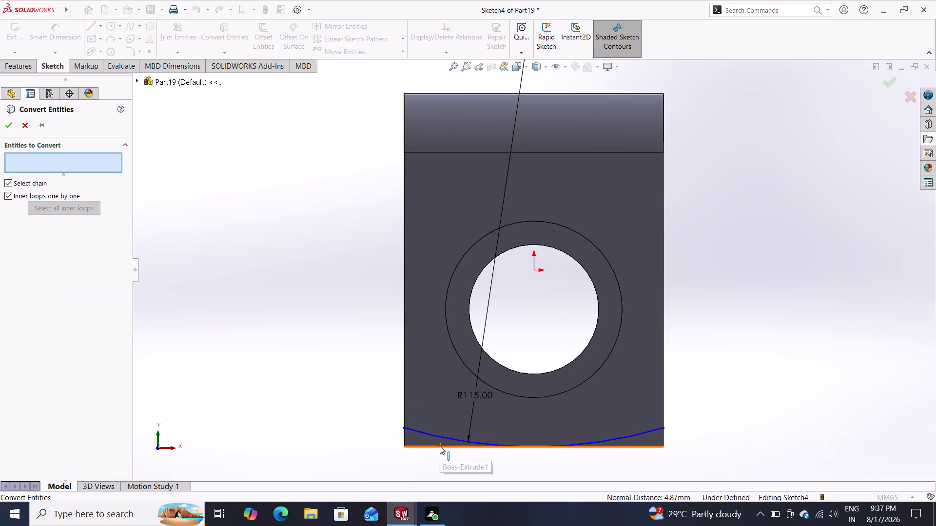
click(403, 437)
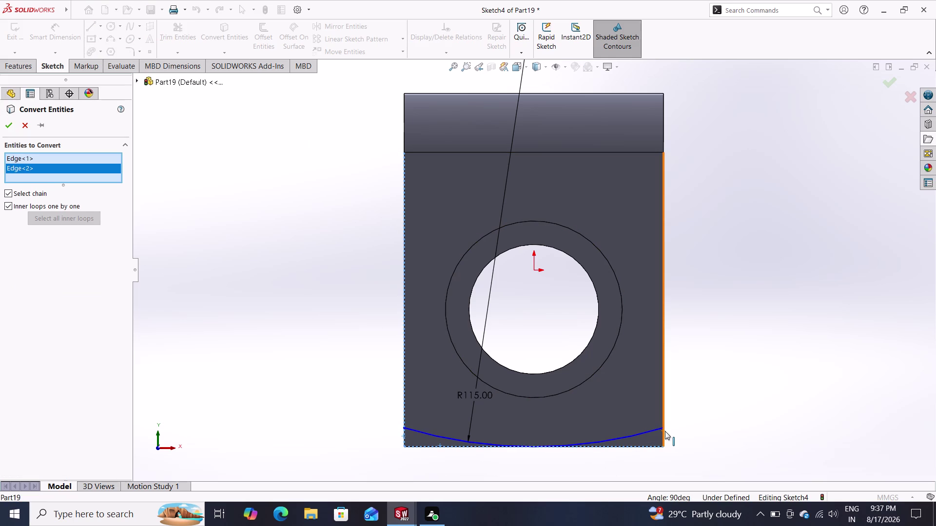
click(663, 435)
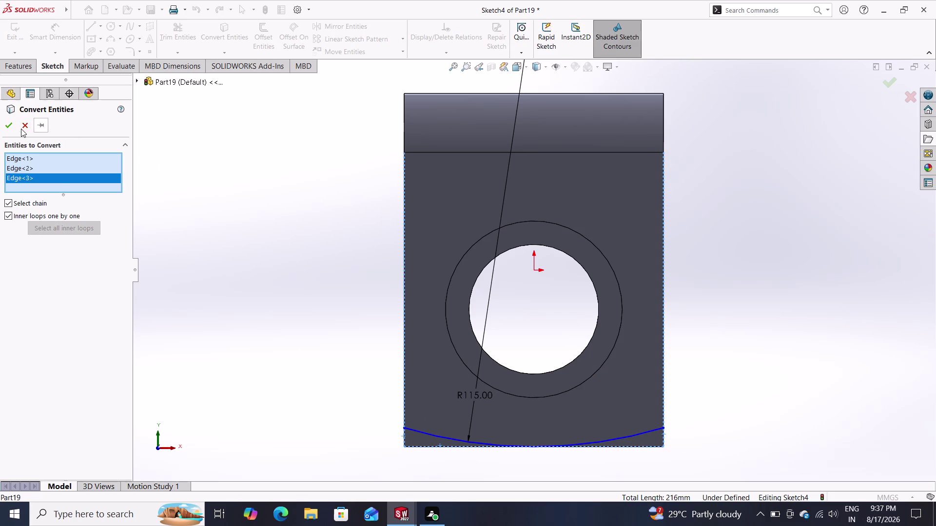
click(12, 127)
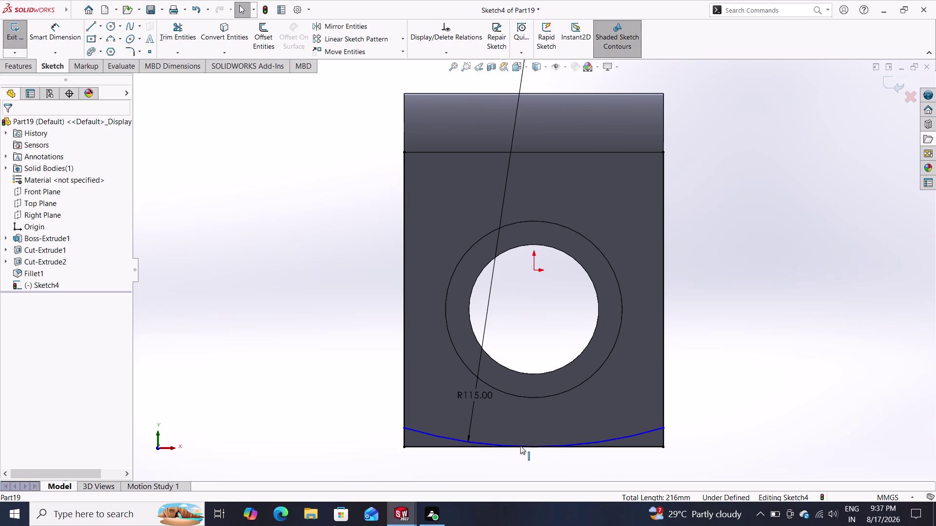
click(533, 447)
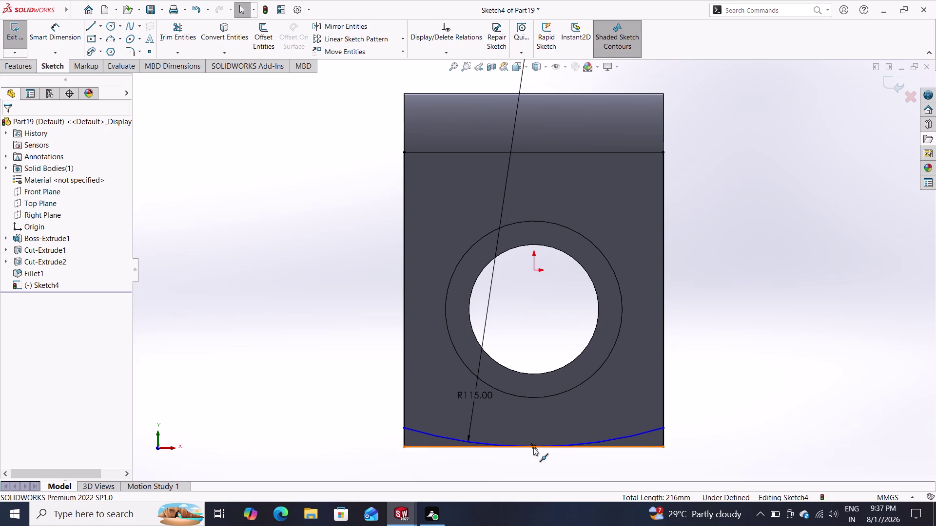
Make the R115 arc's lowest point vertical with the sketch origin.
click(533, 273)
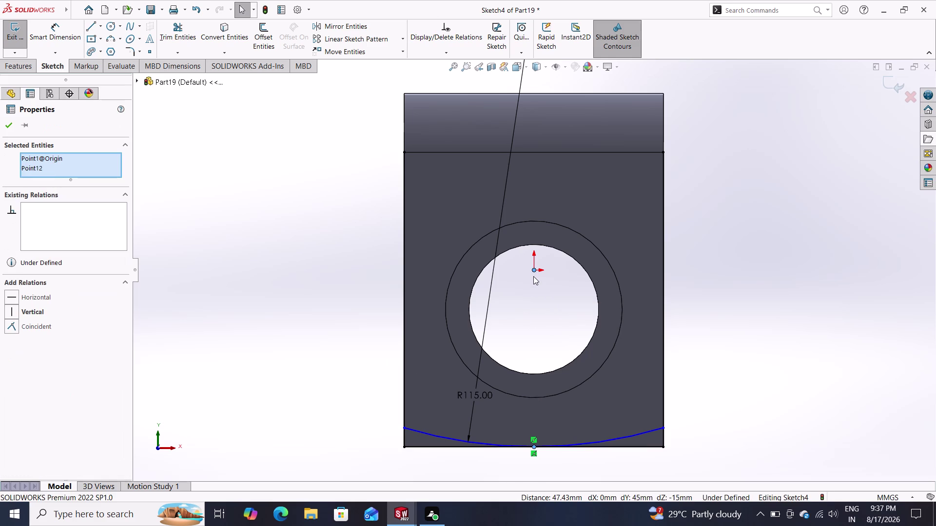
click(21, 308)
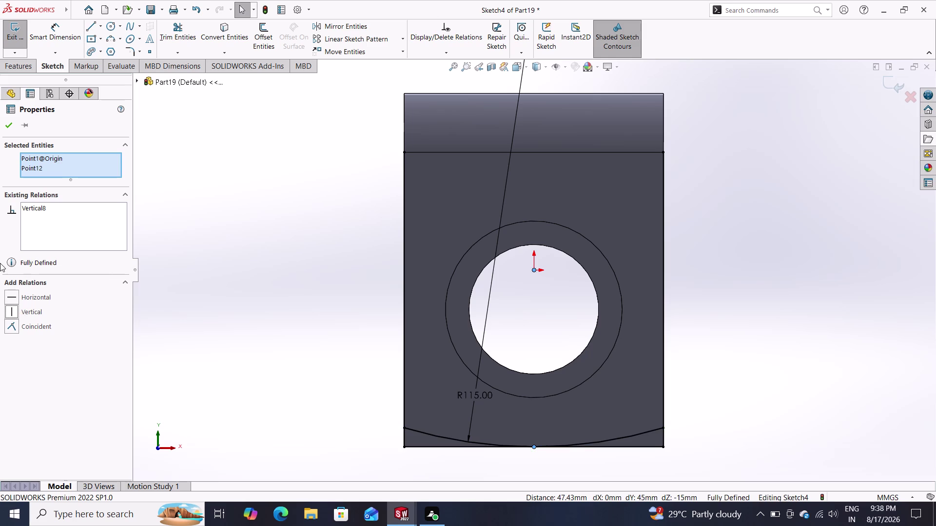
click(10, 125)
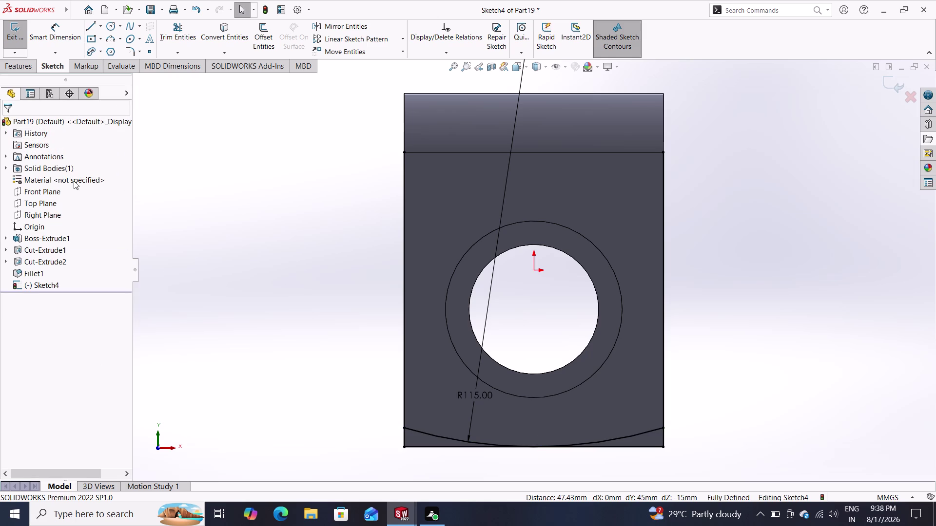
Power-trim the excess sketch segments around the R115 arc.
click(180, 32)
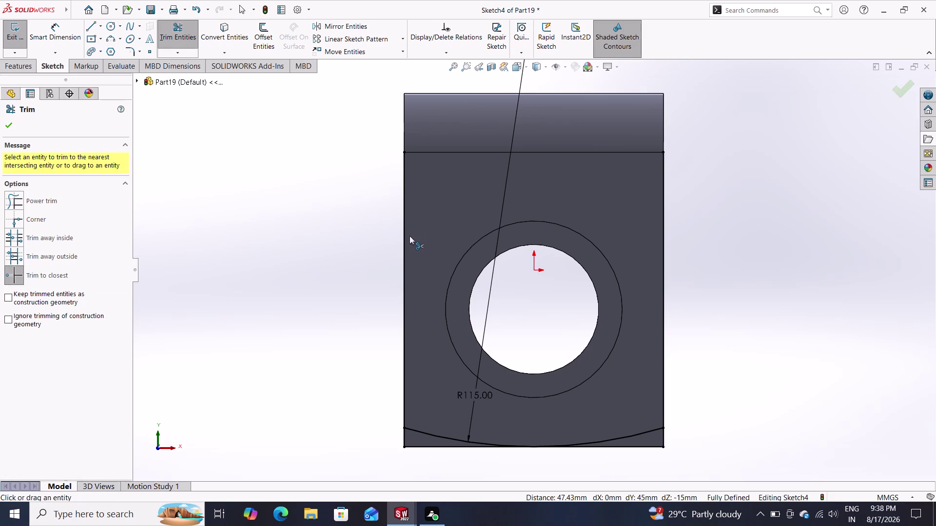
click(53, 198)
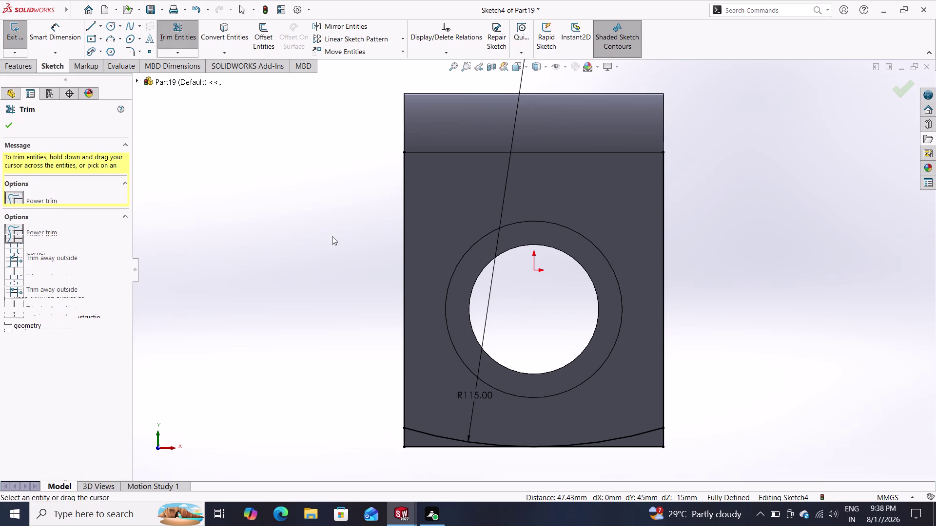
drag(420, 231, 375, 245)
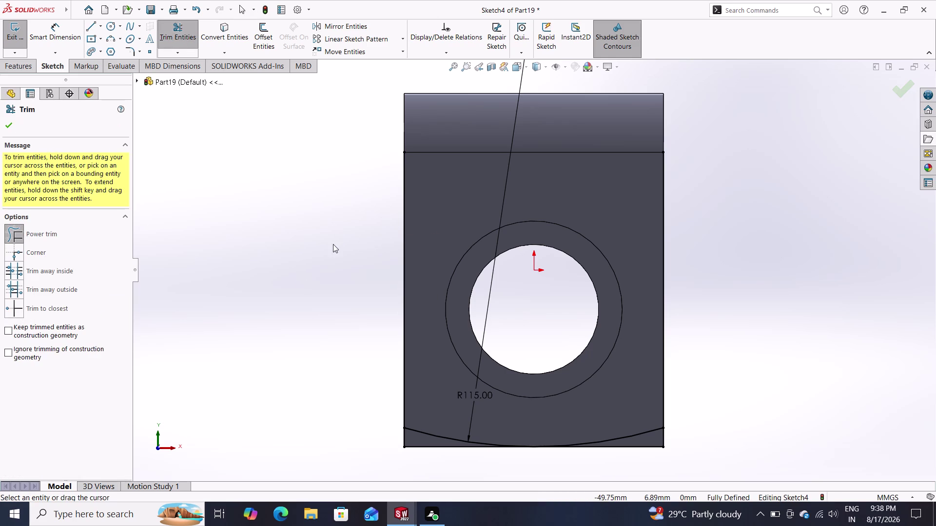
drag(346, 247, 432, 250)
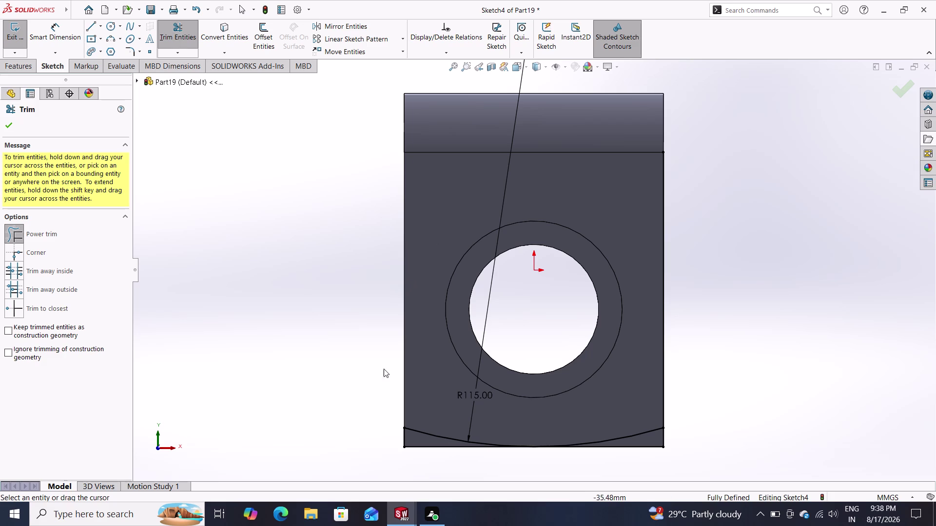
drag(694, 282, 656, 294)
drag(656, 294, 646, 301)
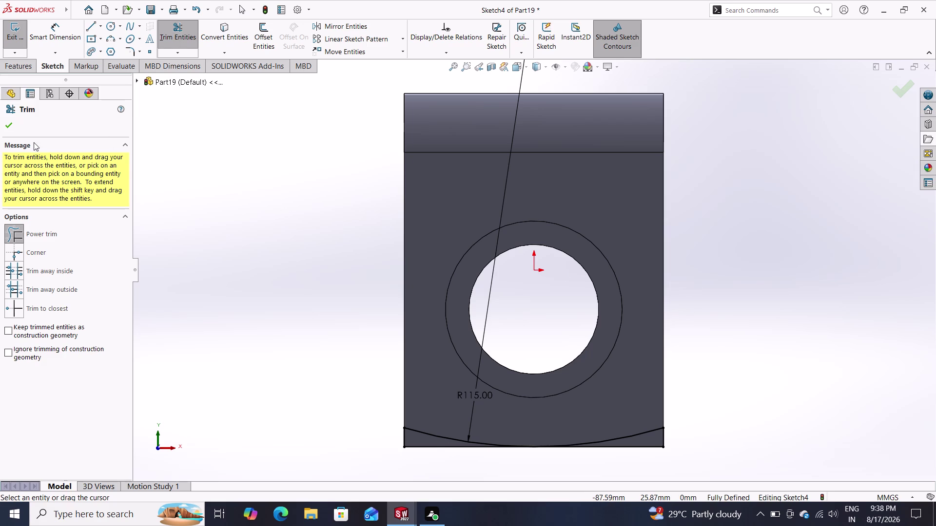
click(5, 127)
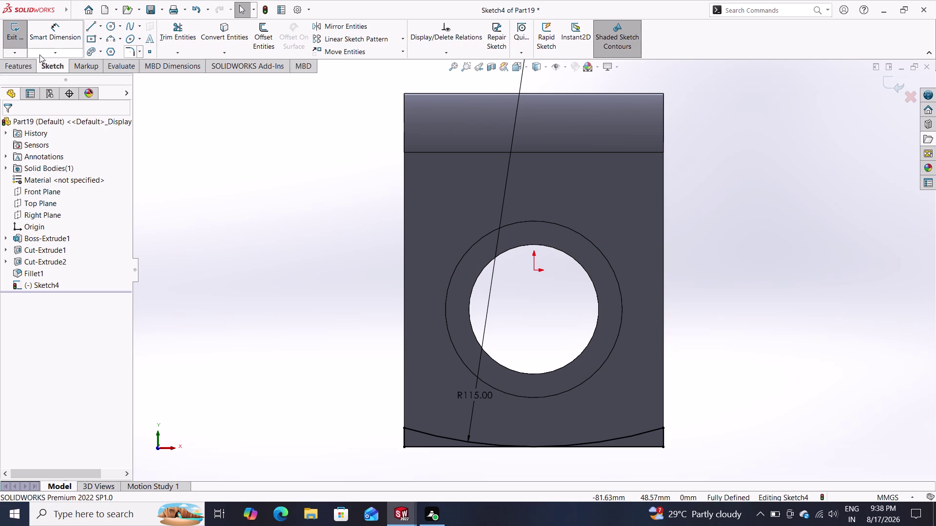
click(21, 68)
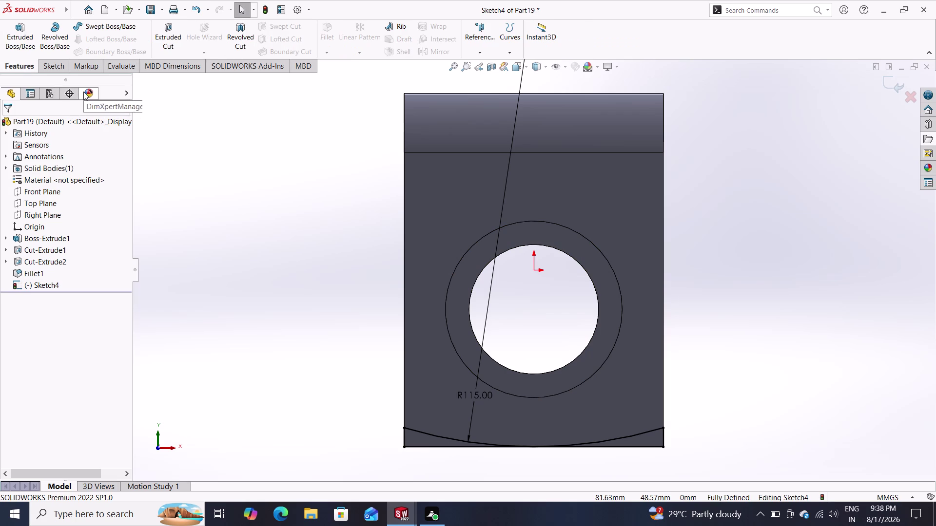
click(174, 35)
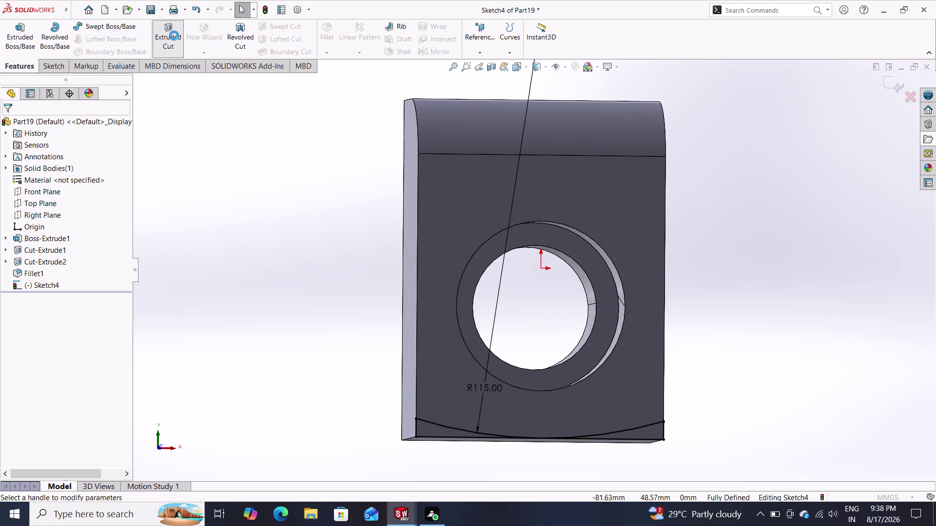
click(426, 428)
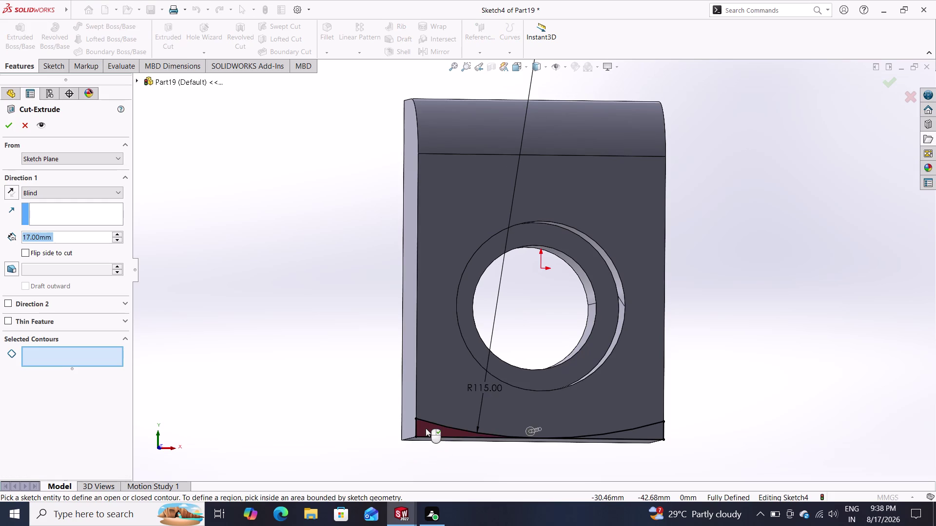
click(635, 433)
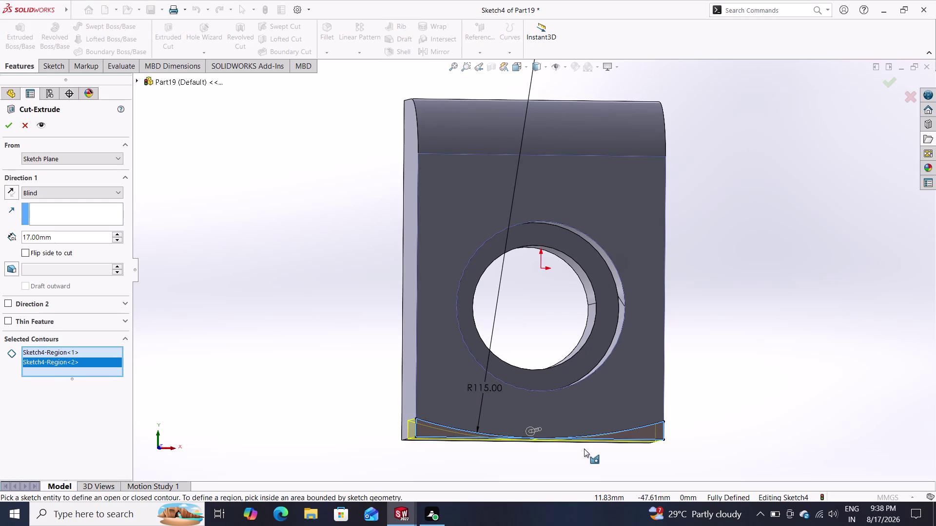
key(Escape)
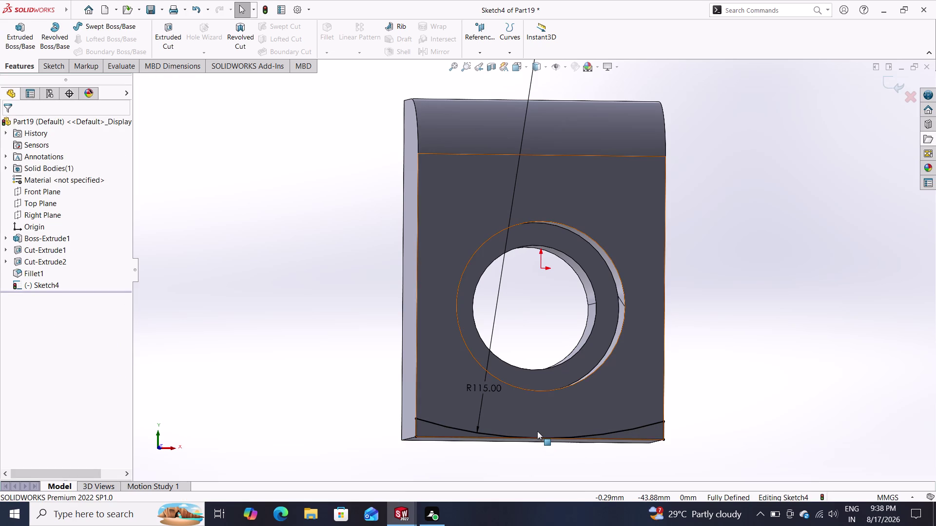
Zoom in on the block's bottom and start an Extruded Cut from Sketch4.
scroll(up, 3)
scroll(down, 3)
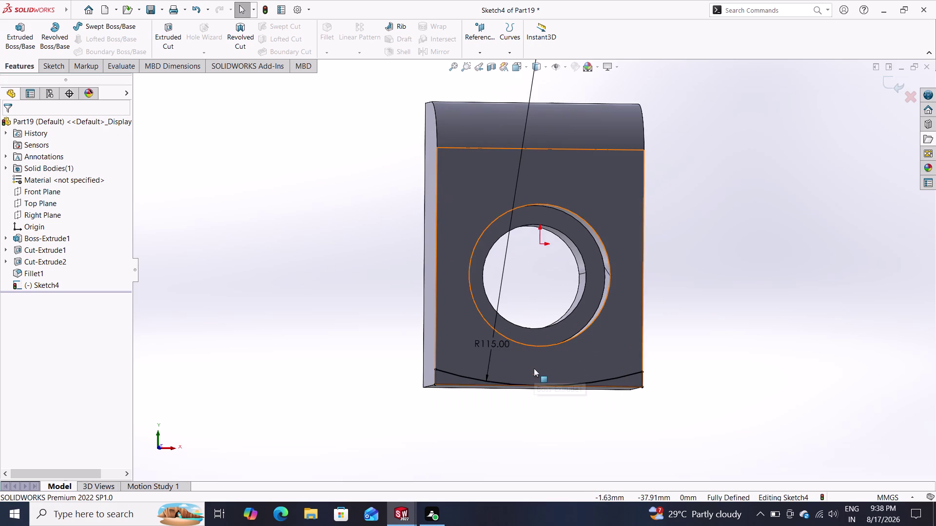
scroll(down, 3)
scroll(down, 3)
scroll(down, 3)
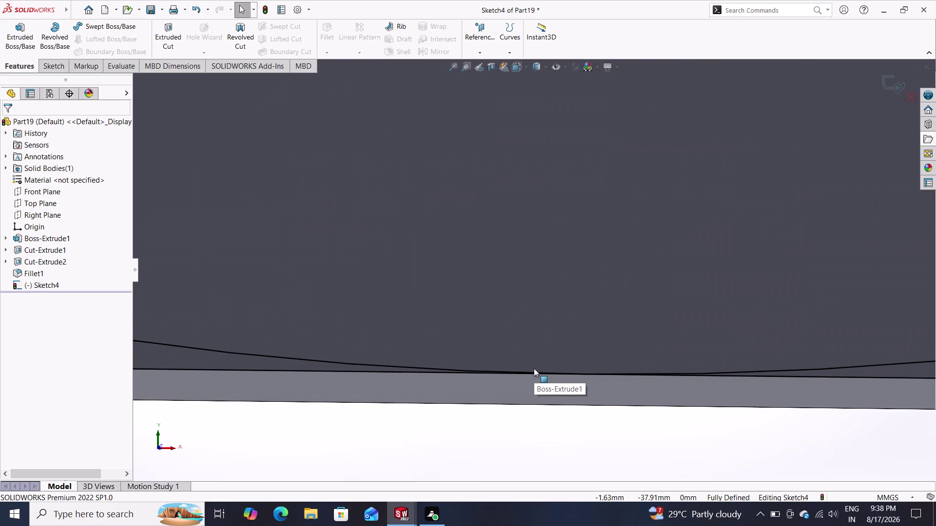
scroll(up, 3)
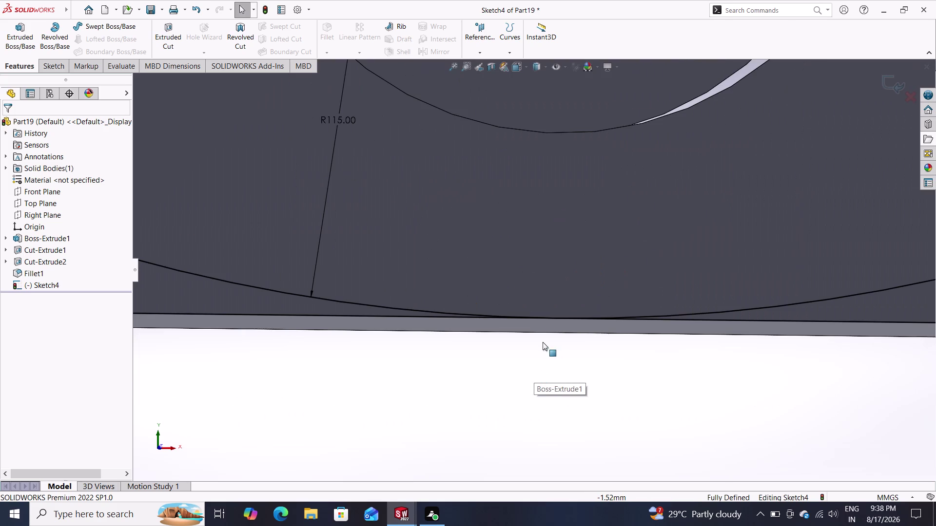
scroll(down, 3)
scroll(up, 3)
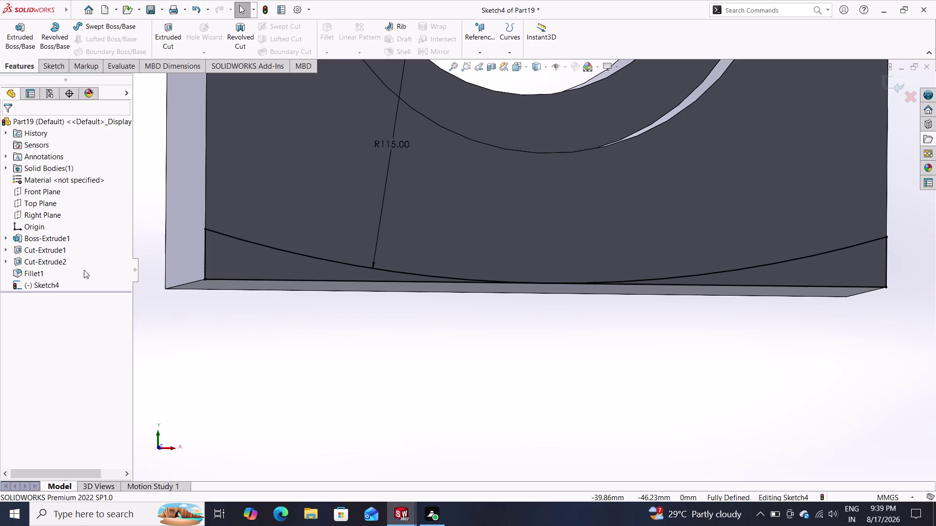
click(166, 32)
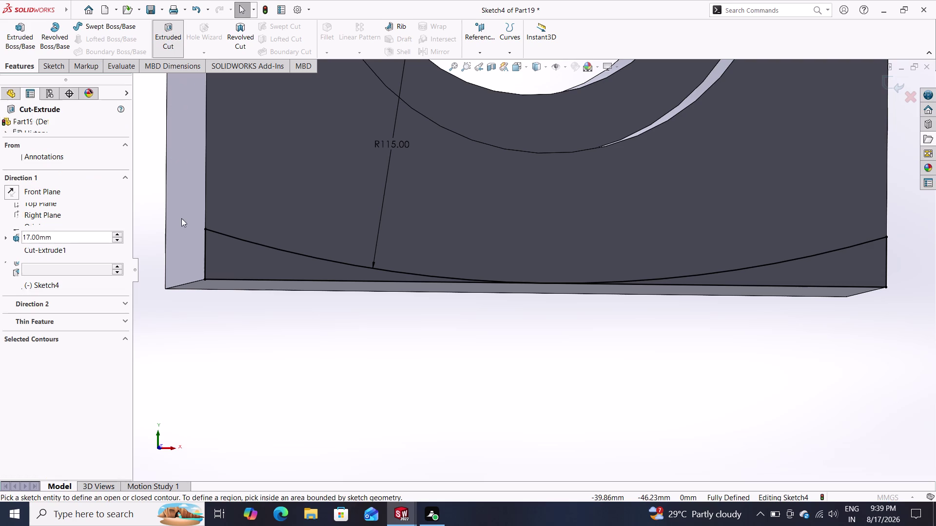
Cut Sketch4's left and right regions Through All to form the curved R115 bottom.
click(46, 189)
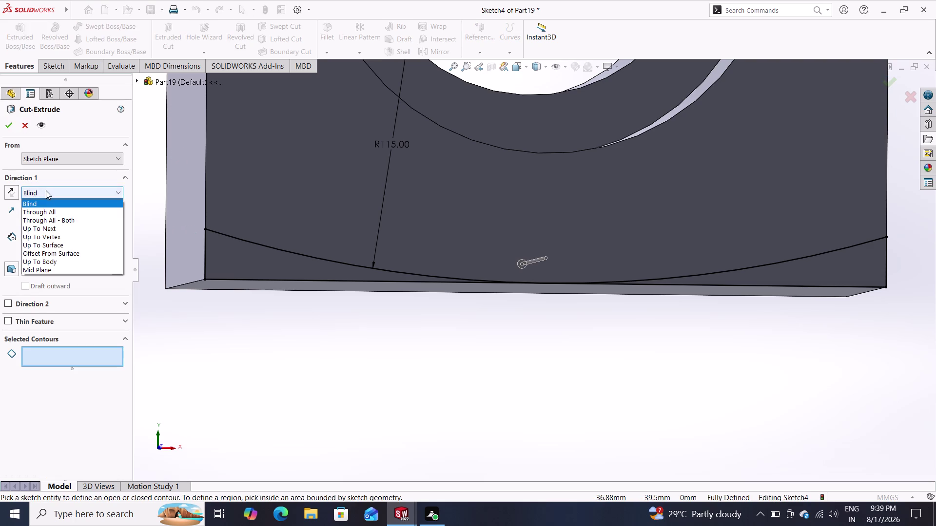
click(50, 213)
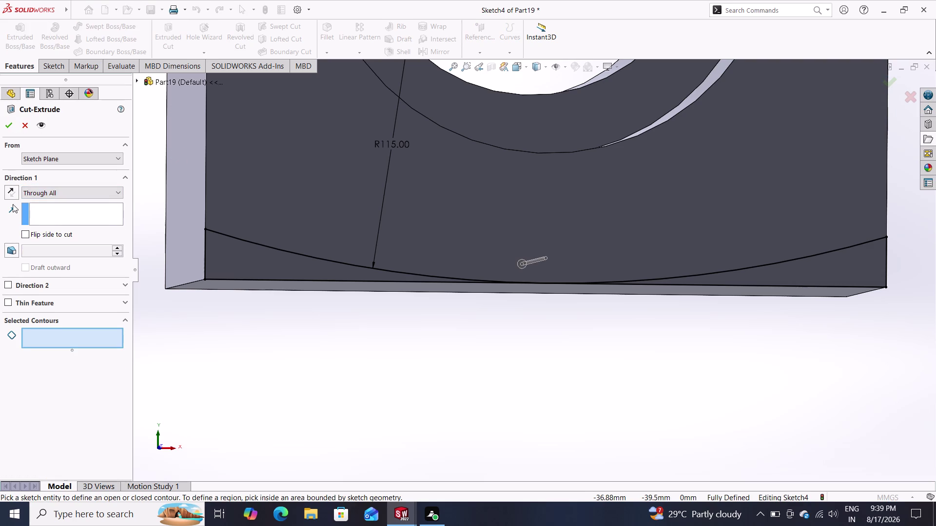
click(232, 268)
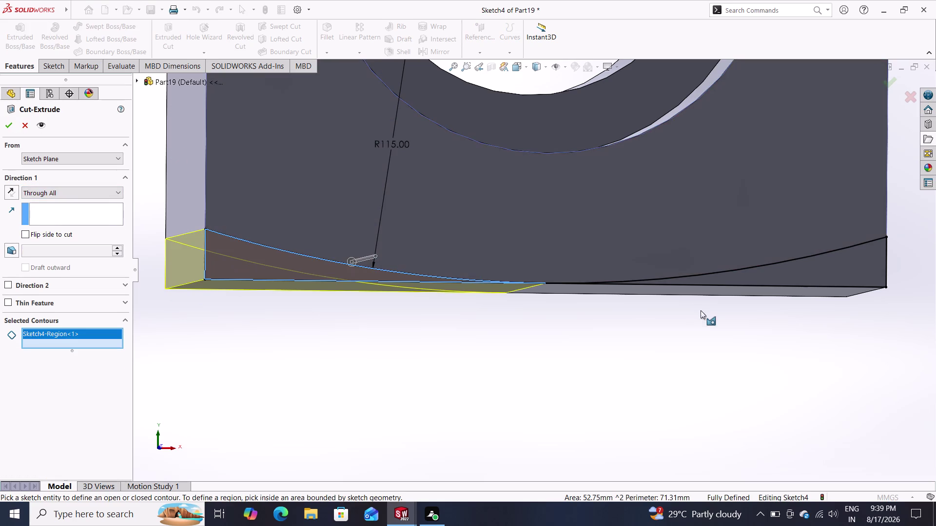
click(762, 275)
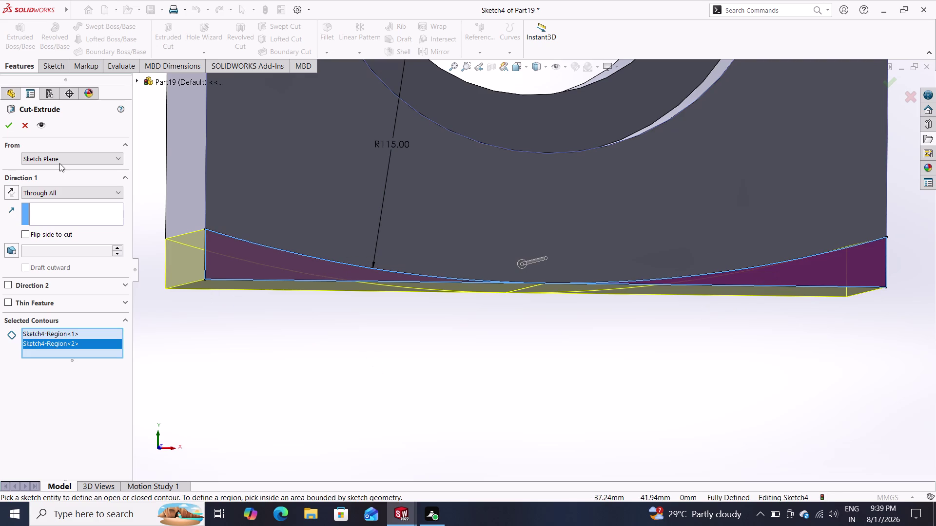
click(3, 125)
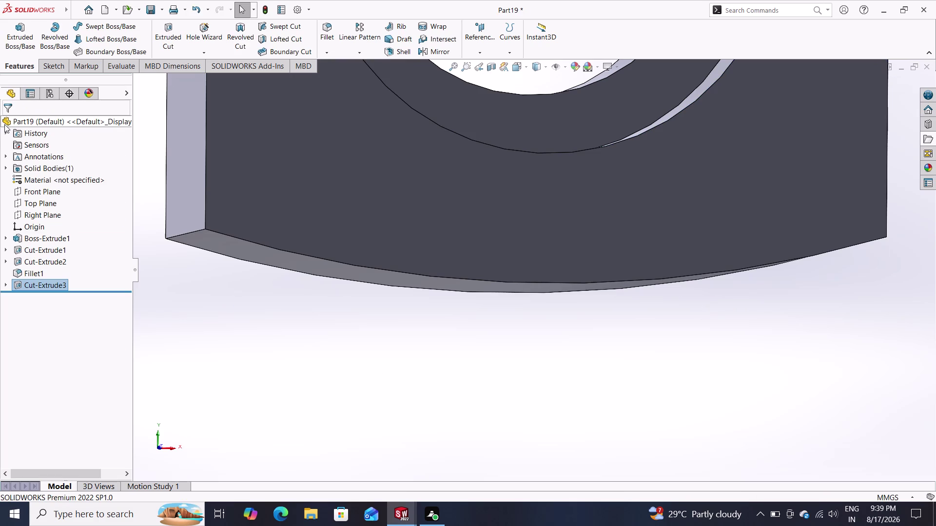
Zoom and orbit the block until its flat side face is in view.
scroll(down, 3)
scroll(up, 3)
scroll(up, 3)
scroll(up, 3)
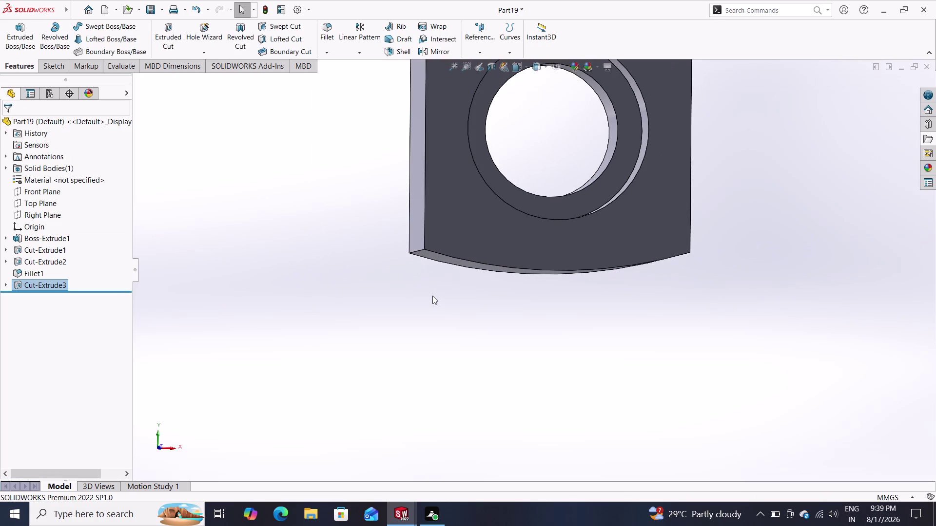
scroll(up, 3)
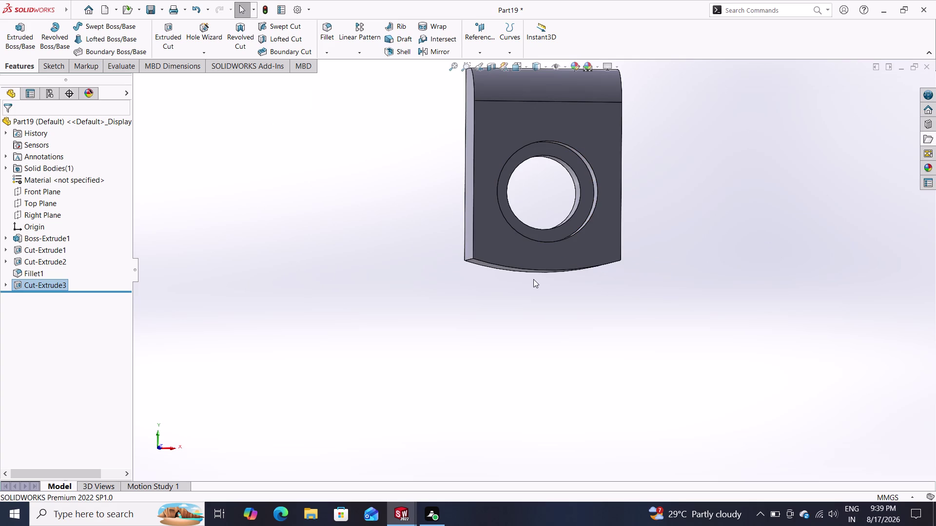
middle_drag(504, 293, 582, 308)
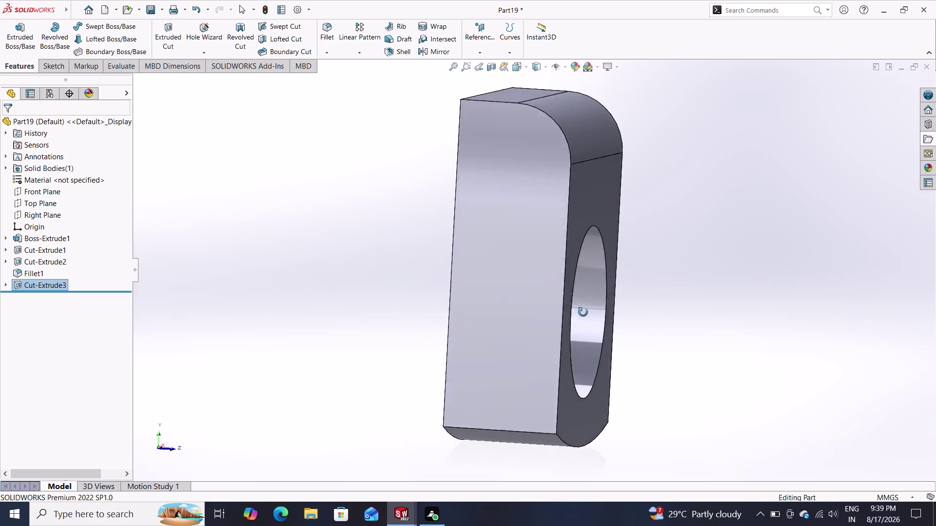
middle_drag(583, 308, 582, 330)
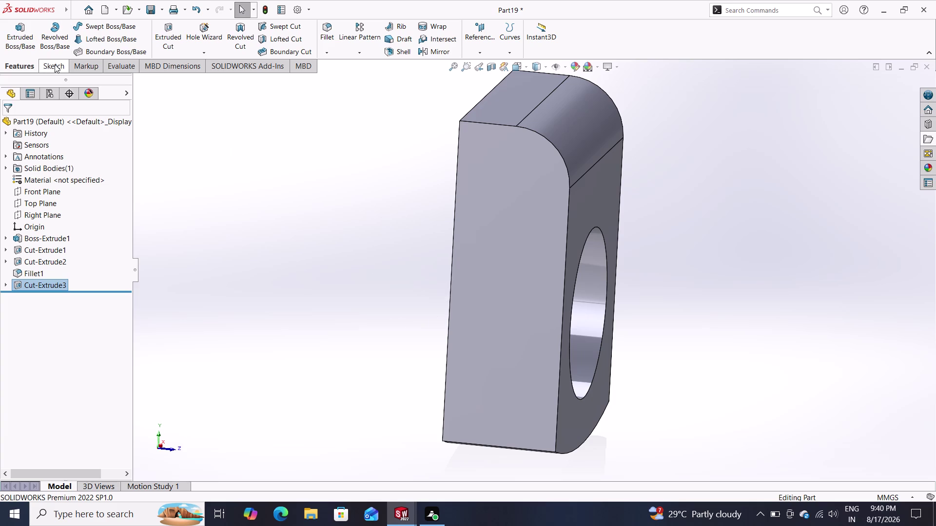
scroll(up, 3)
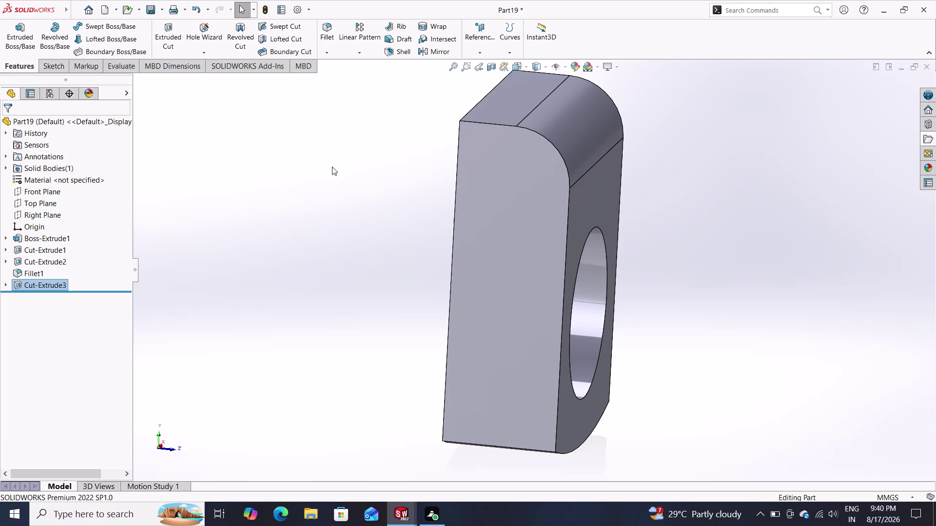
Start a sketch on the side face and draw a circle centred above the origin.
click(515, 263)
click(560, 234)
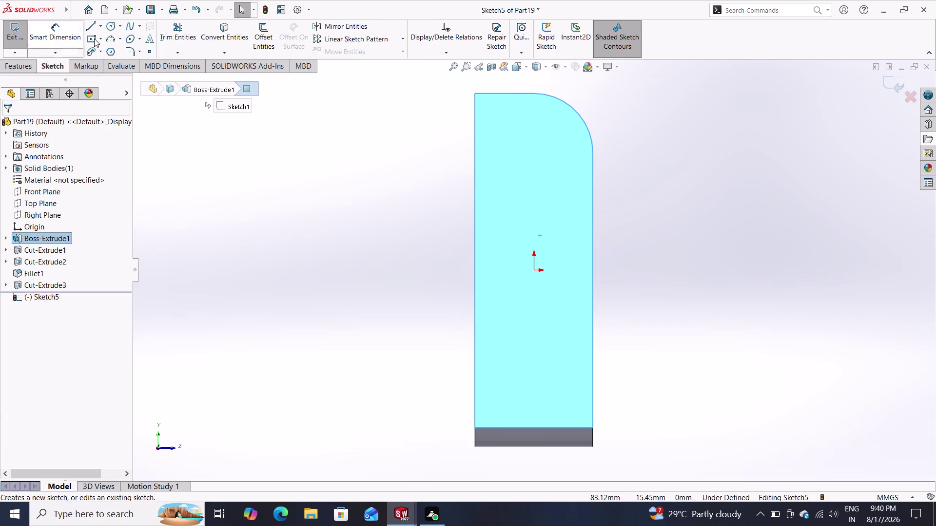
click(105, 23)
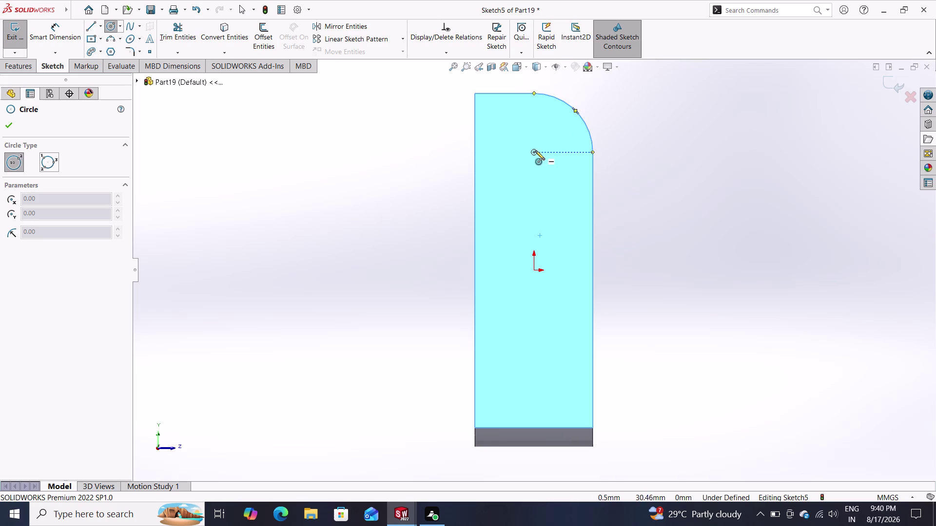
click(533, 152)
click(550, 132)
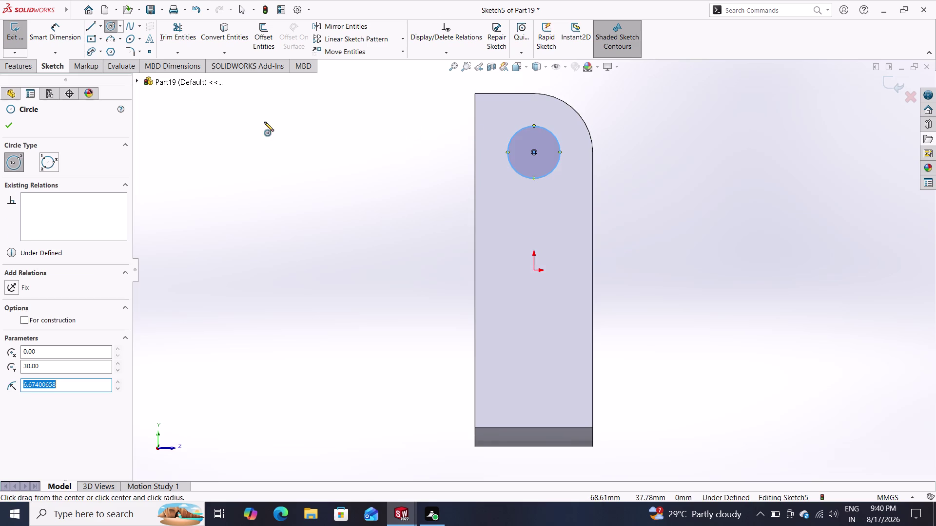
click(55, 35)
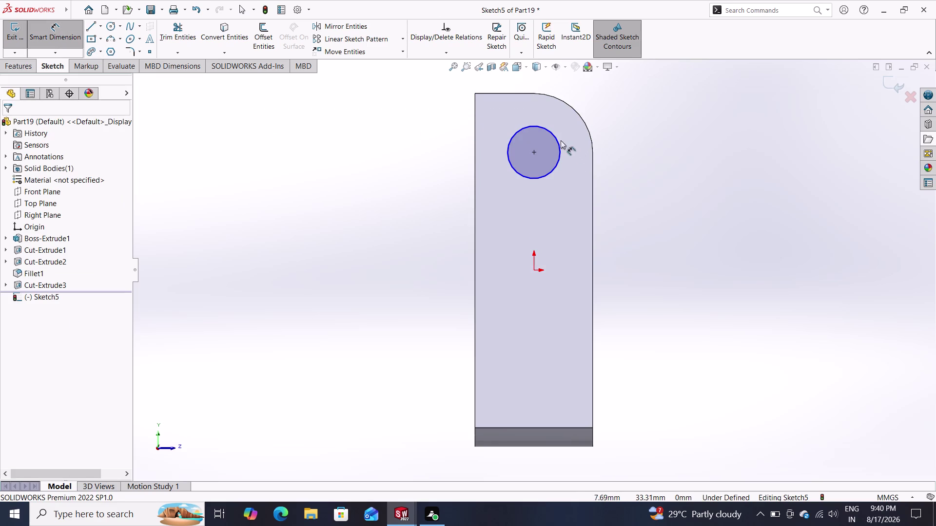
Dimension the circle's diameter to 13 mm.
click(555, 139)
click(568, 115)
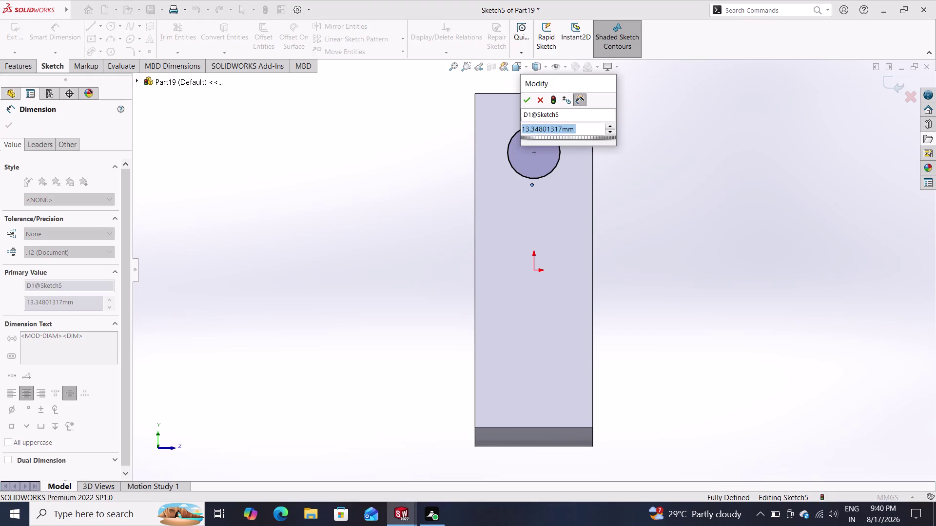
text(13)
key(Return)
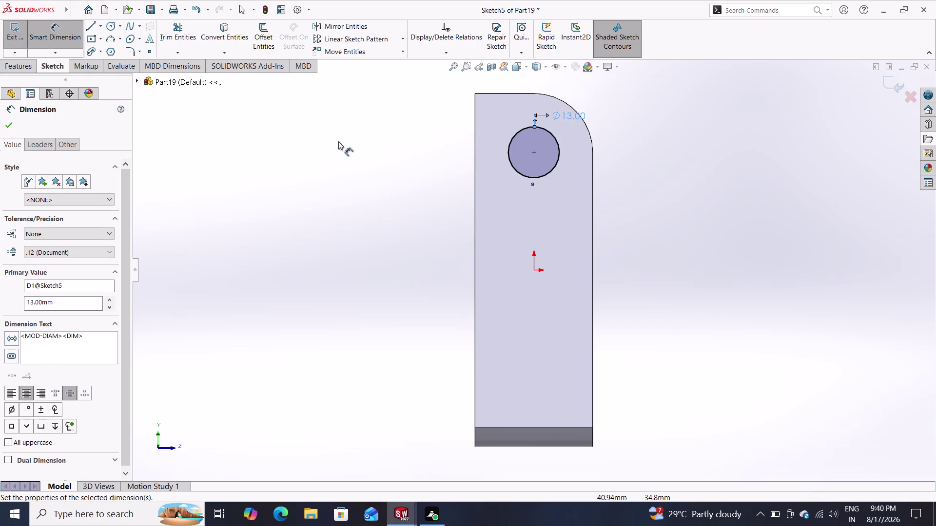
click(7, 124)
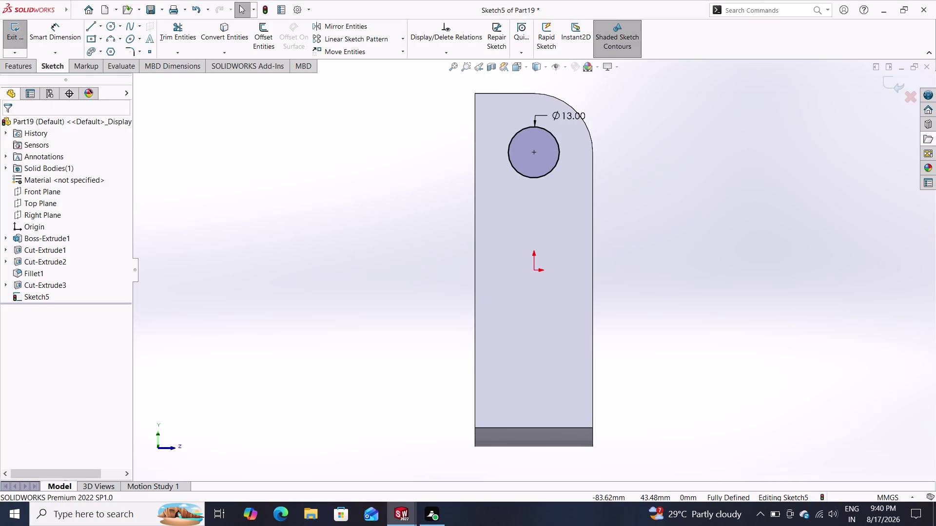
click(26, 69)
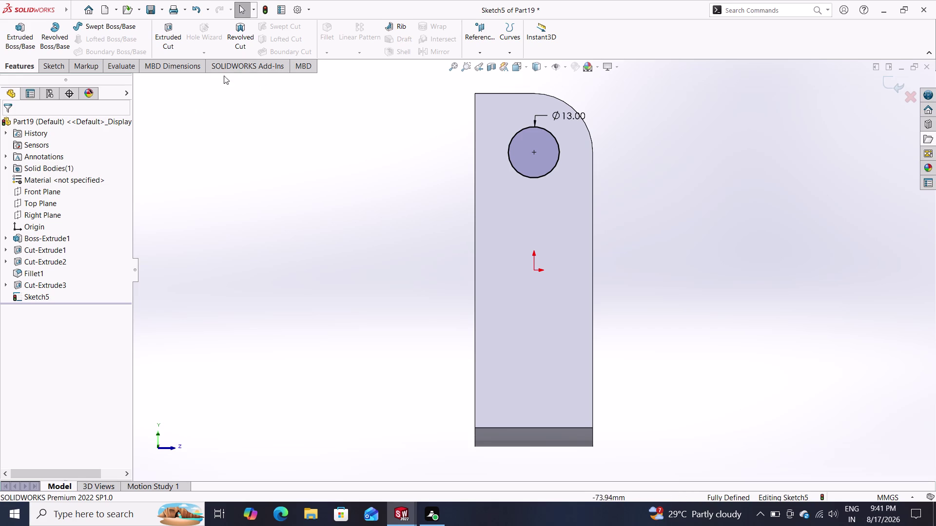
Extrude-cut the Ø13 circle Through All to make the side hole.
click(169, 30)
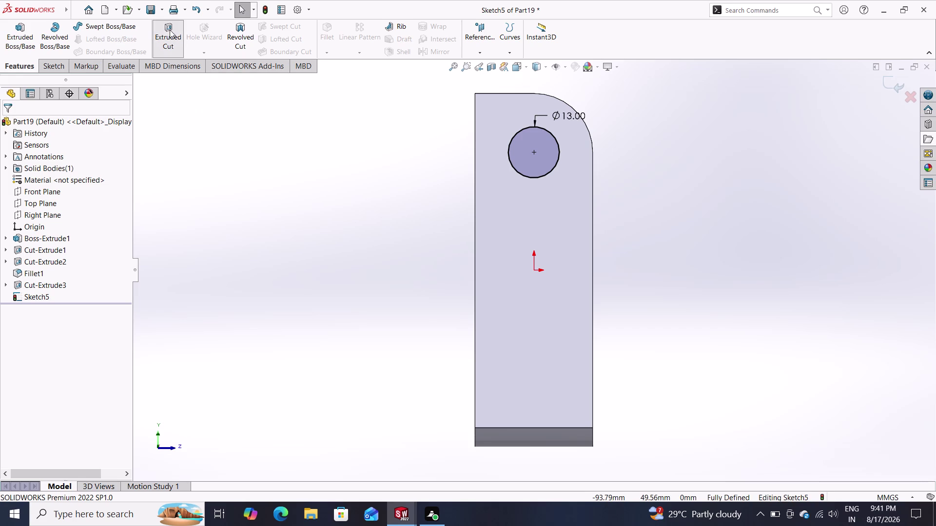
click(170, 29)
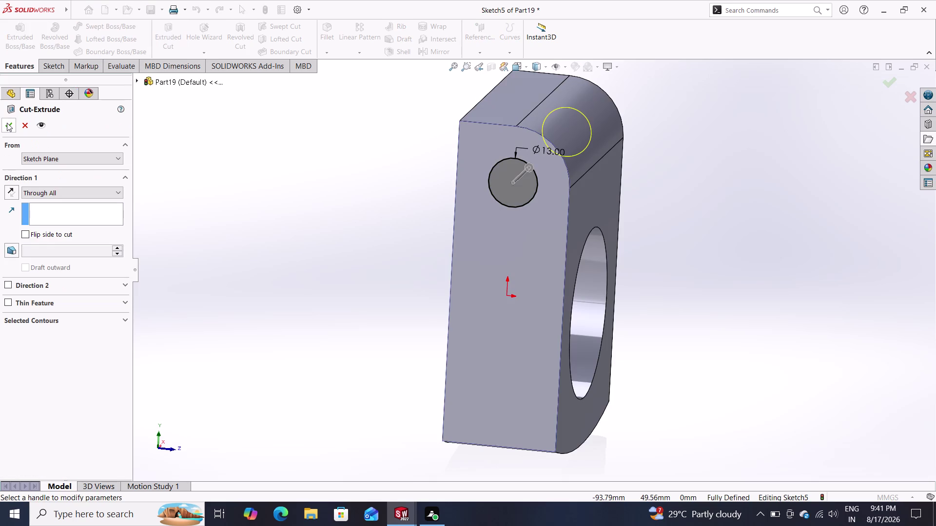
click(12, 125)
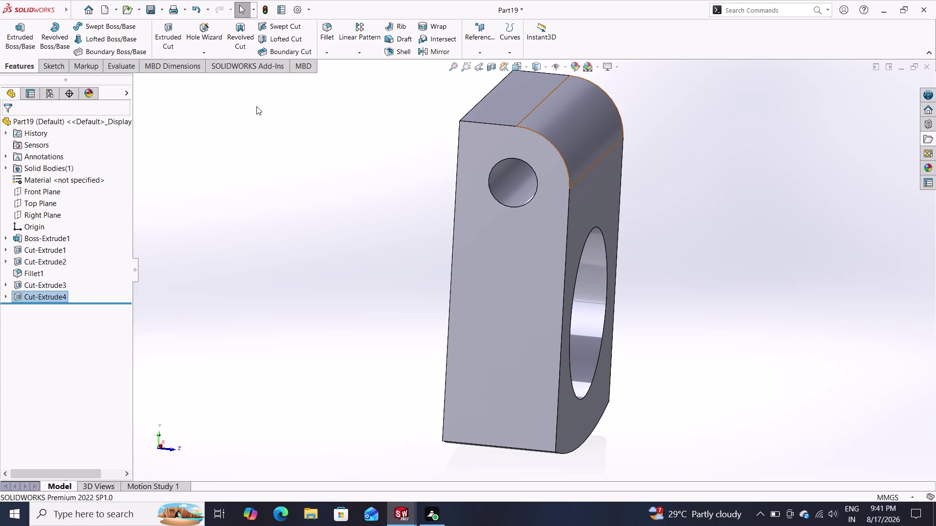
click(330, 55)
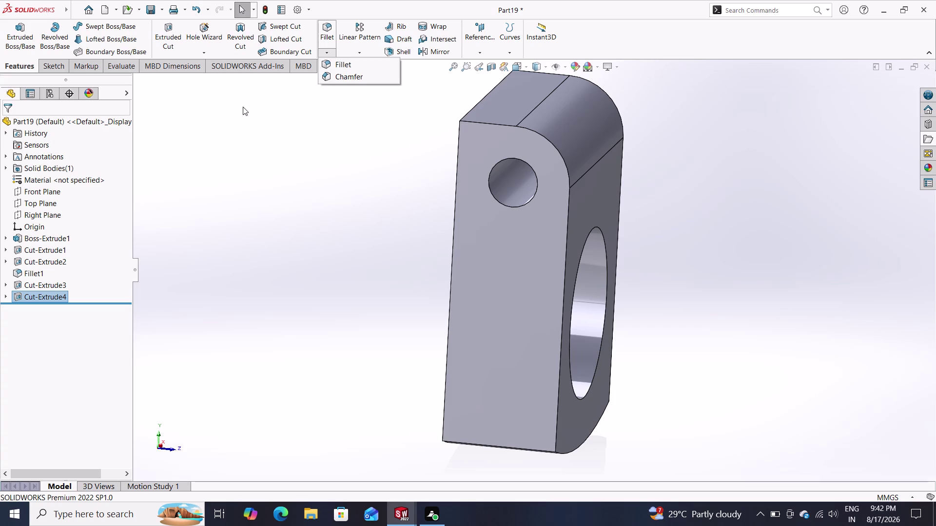
Start a chamfer and enter a 50° angle.
click(337, 79)
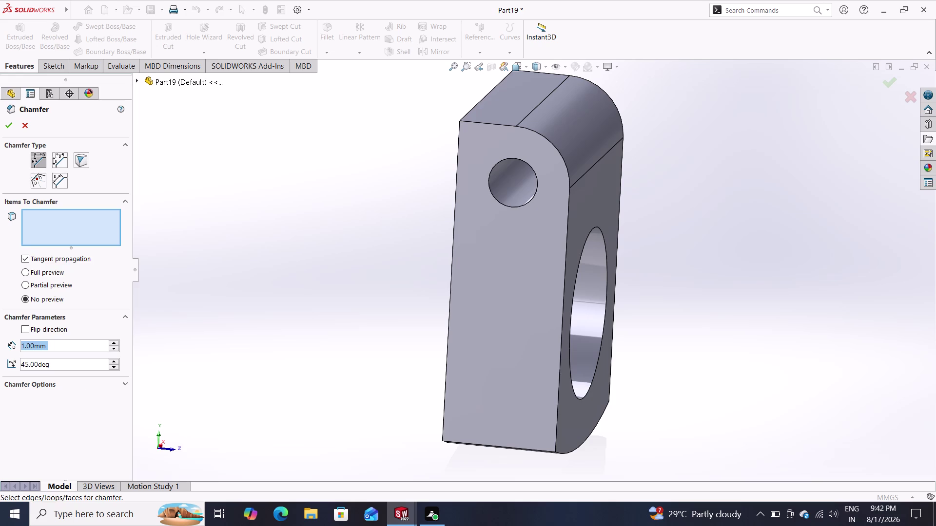
drag(60, 365, 0, 370)
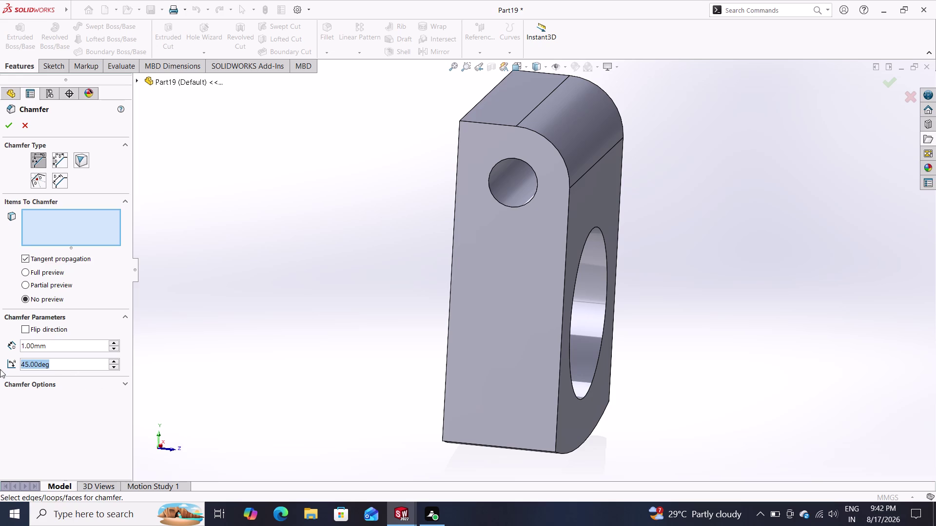
text(50)
key(Return)
Set the chamfer distance to 0.002 mm and the angle to 0.573°.
drag(68, 348, 0, 351)
text(0.0)
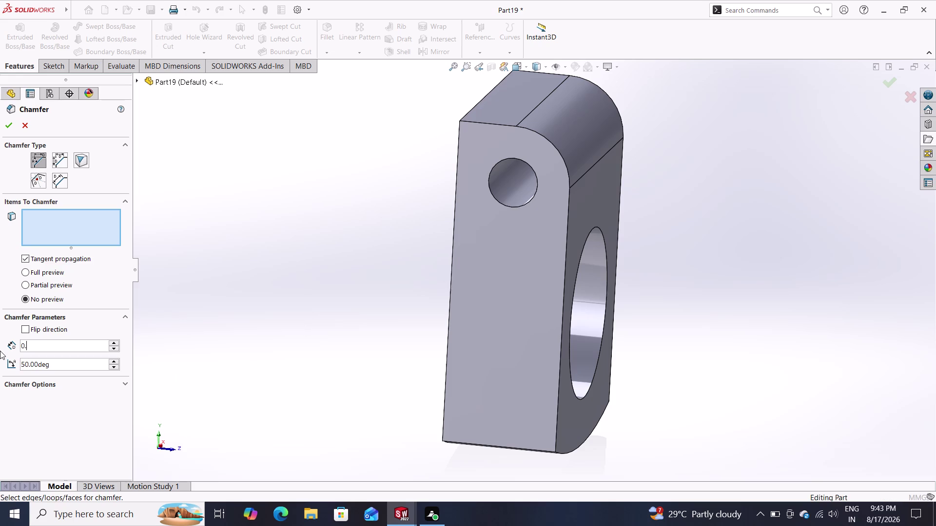
text(0)
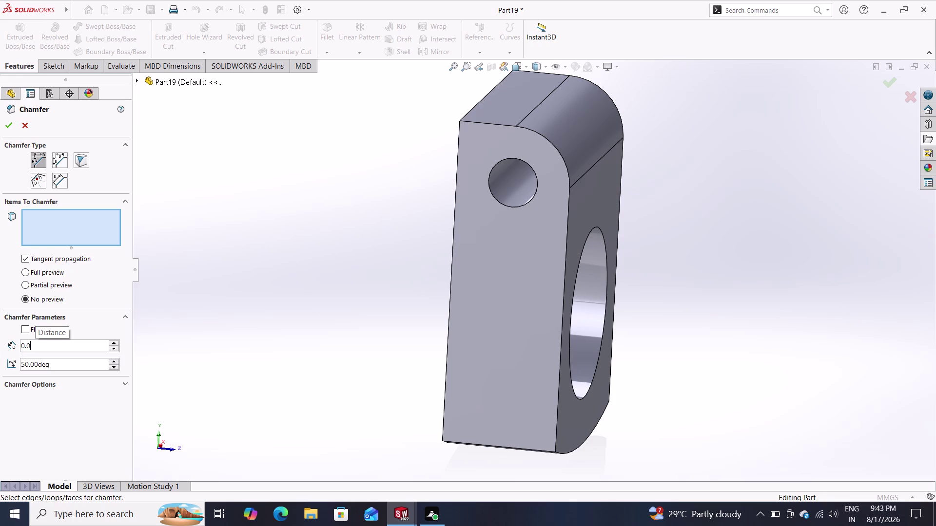
text(2)
key(BackSpace)
key(2)
key(Return)
drag(66, 364, 0, 371)
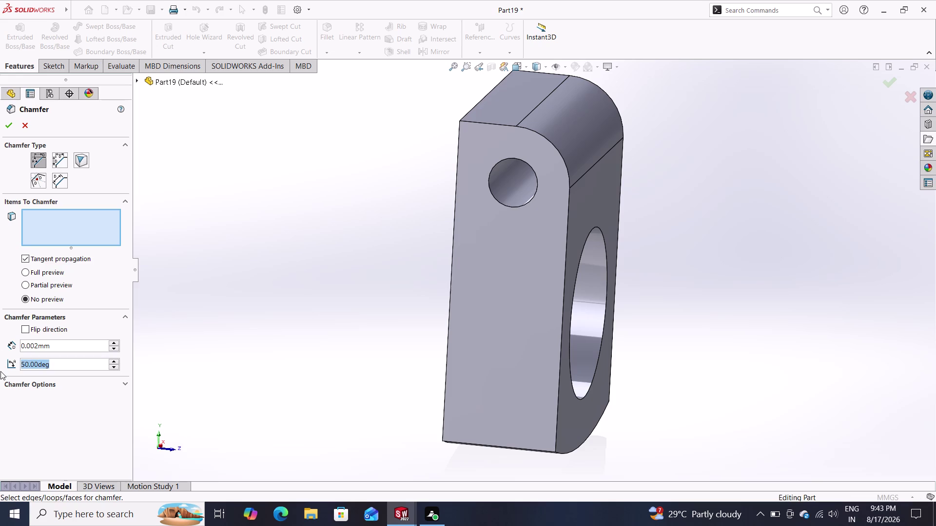
text(0.573)
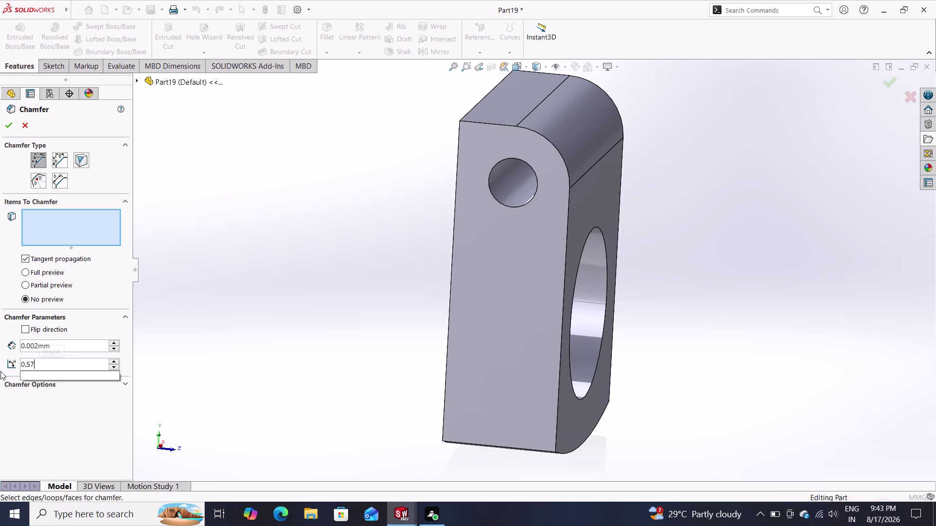
key(Return)
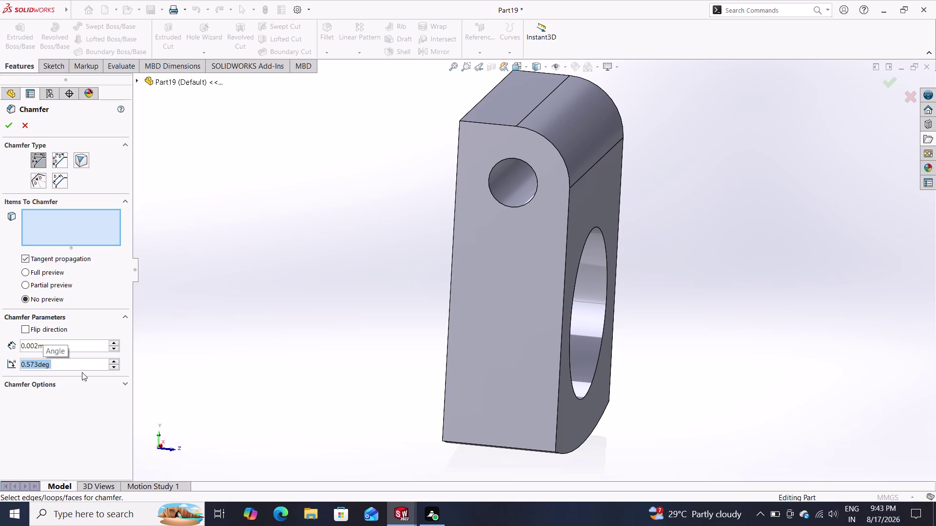
click(520, 205)
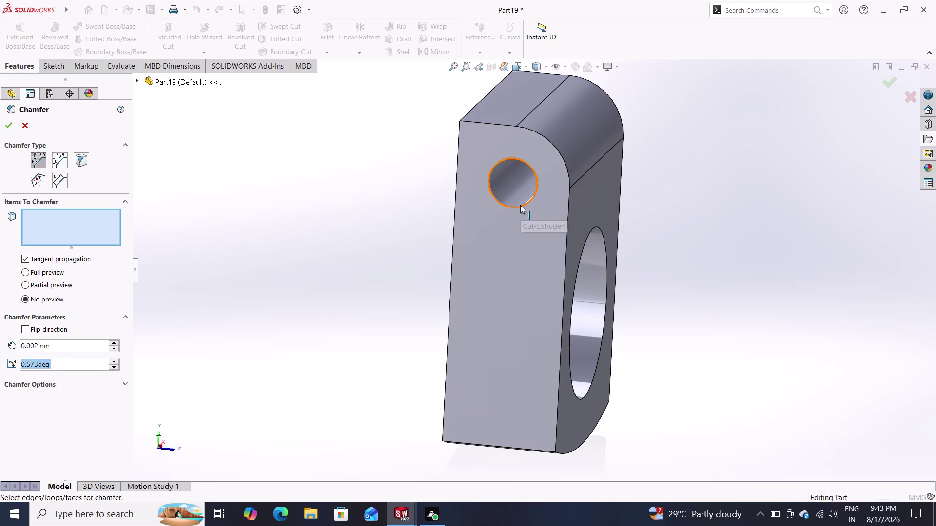
click(6, 128)
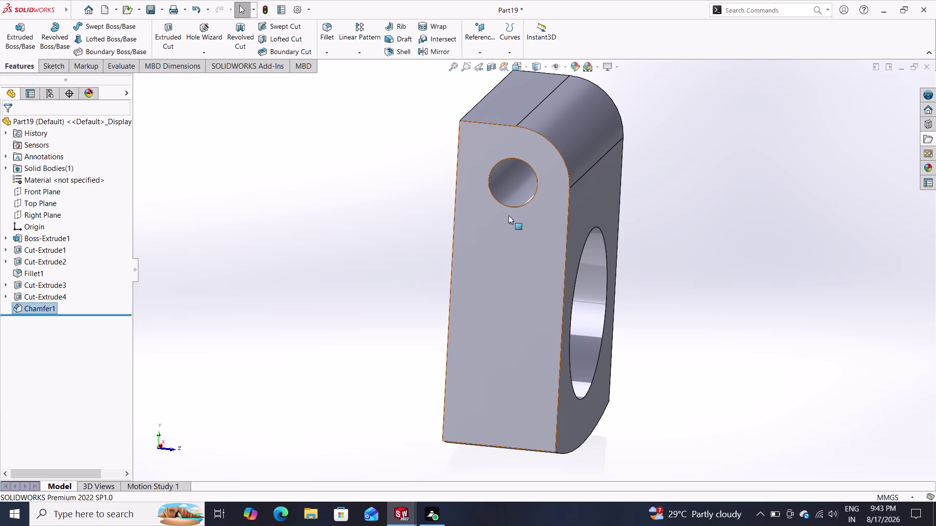
middle_drag(607, 225, 614, 239)
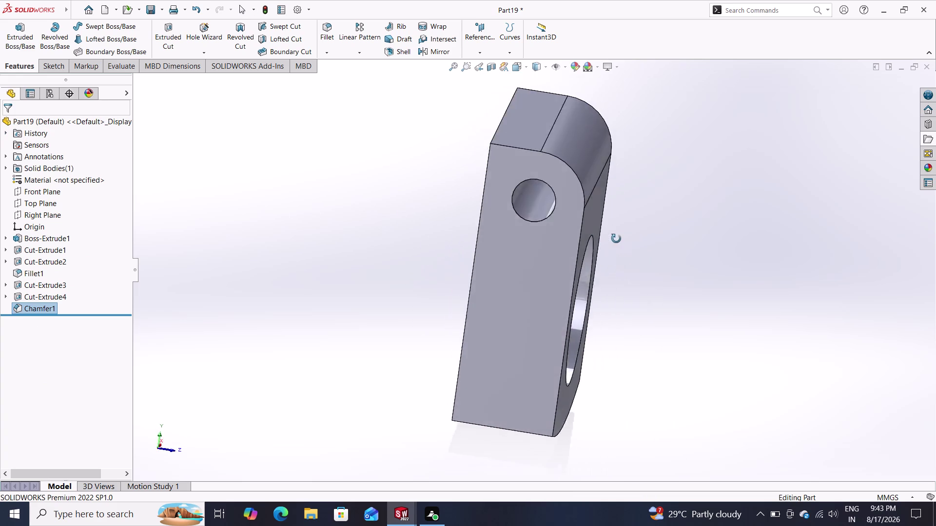
middle_drag(614, 238, 584, 208)
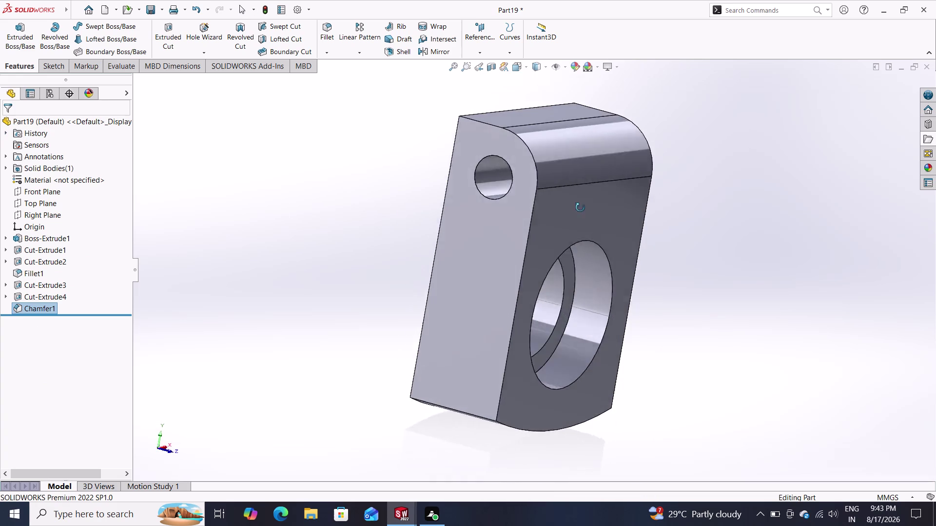
middle_drag(584, 208, 497, 235)
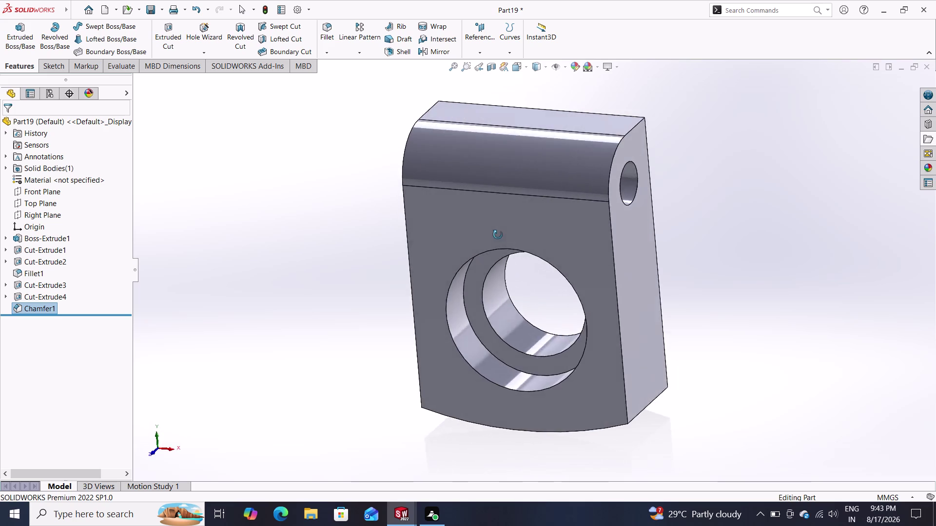
middle_drag(497, 235, 616, 268)
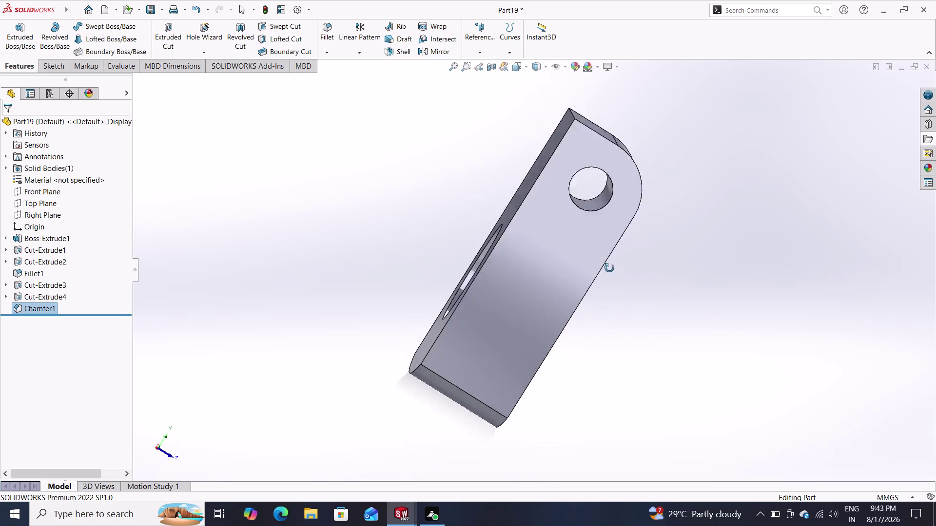
middle_drag(616, 268, 583, 259)
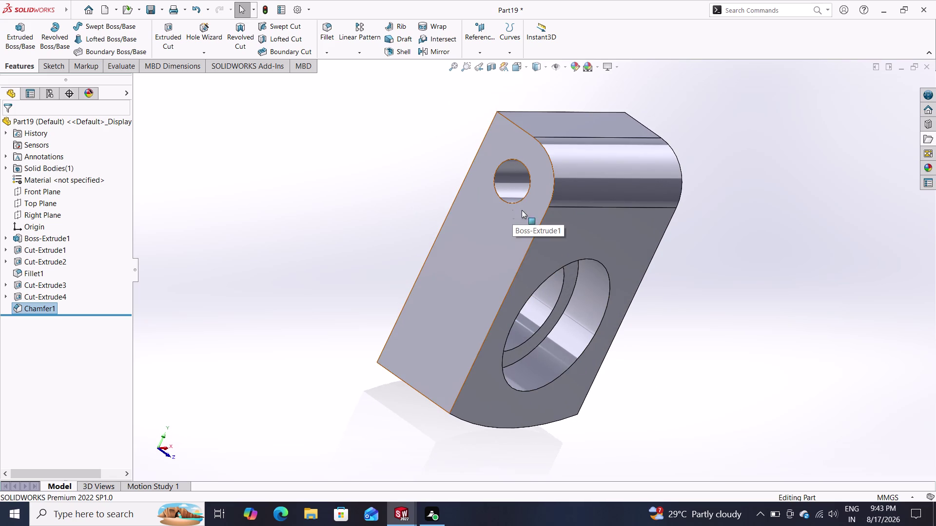
scroll(up, 3)
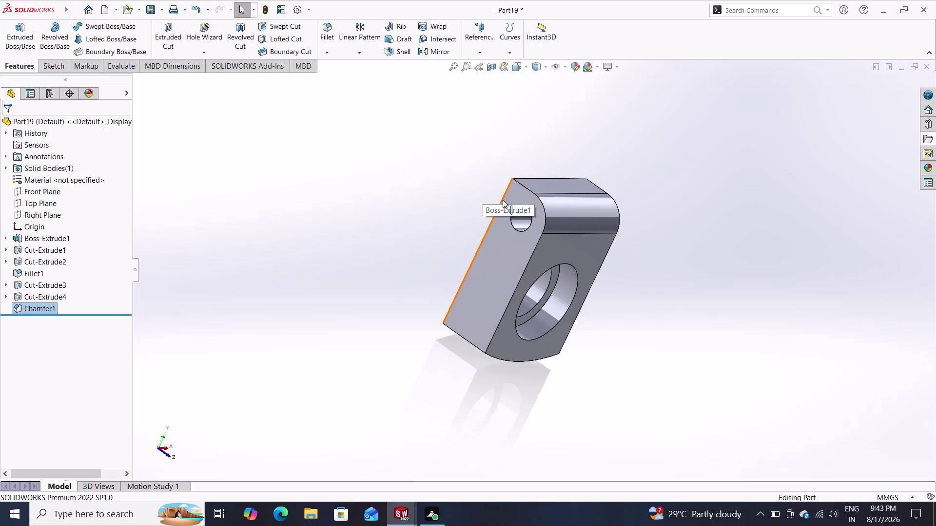
scroll(down, 3)
scroll(down, 3)
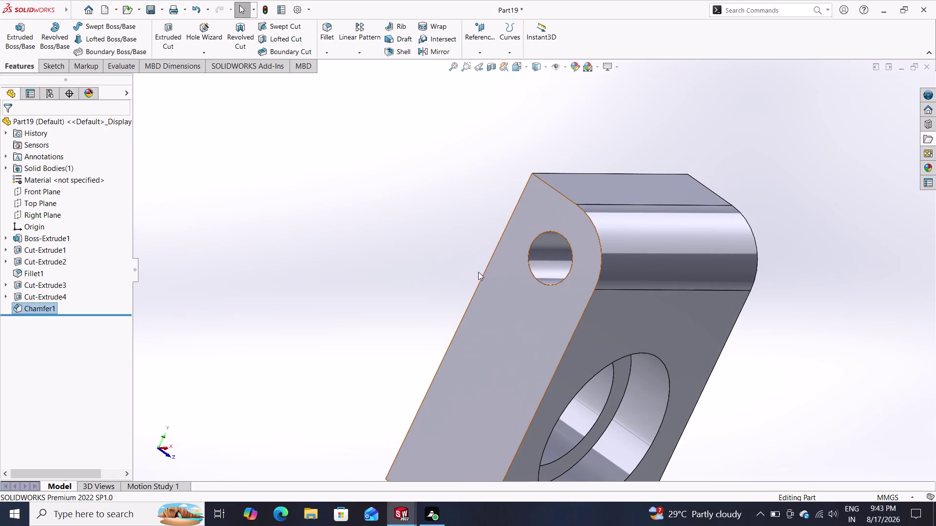
middle_drag(509, 289, 539, 299)
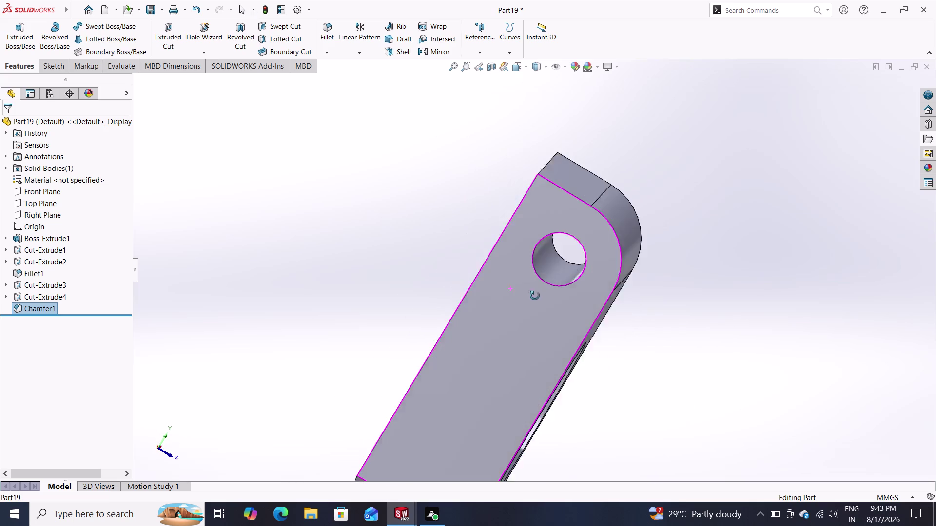
middle_drag(540, 298, 528, 293)
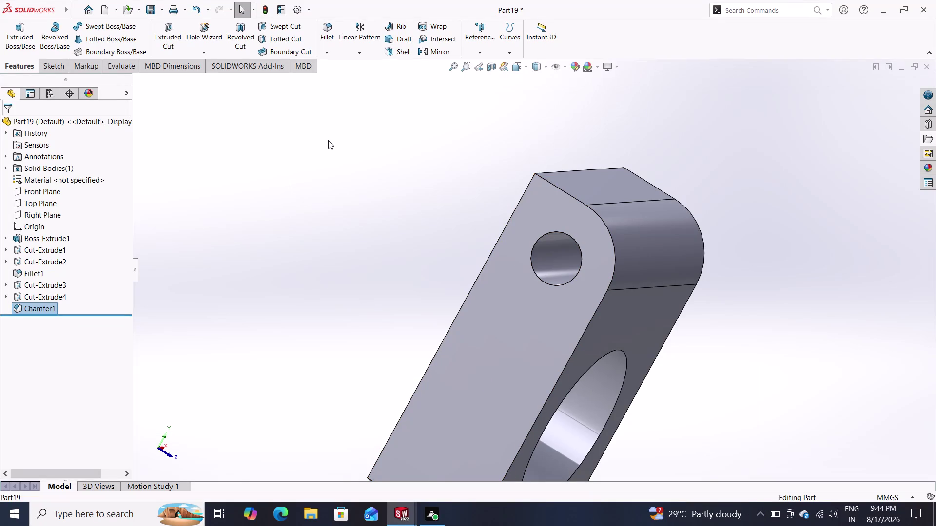
click(393, 37)
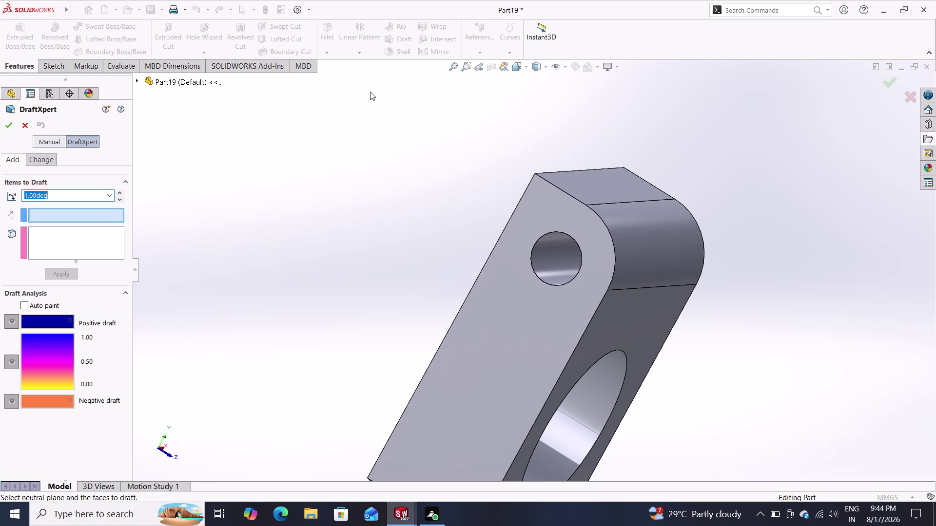
Enter a 0.573° draft angle and pick the flat side face as neutral plane.
text(0)
text(.)
text(57)
text(3)
key(Return)
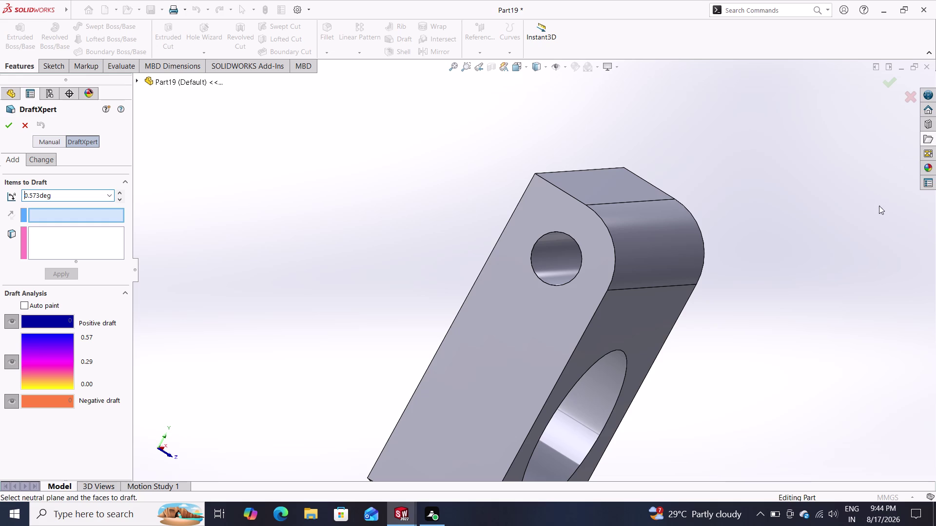
click(541, 279)
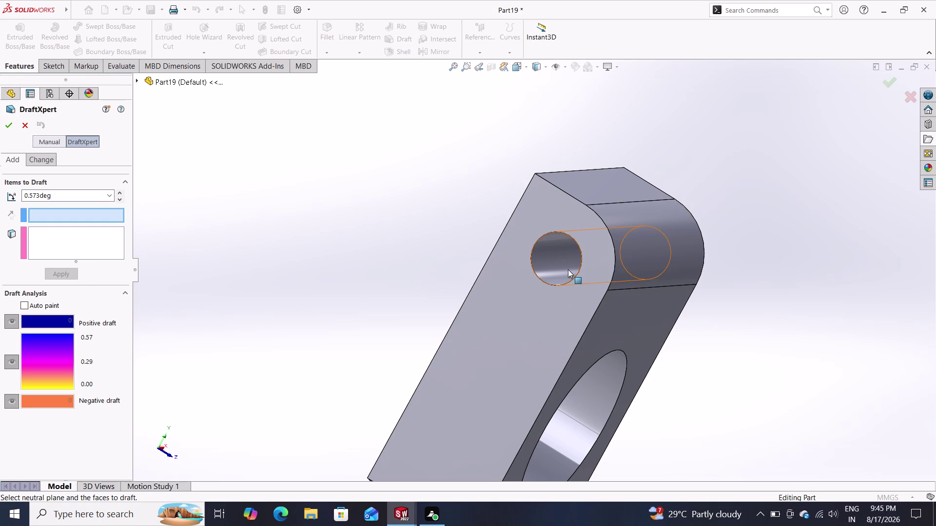
click(531, 262)
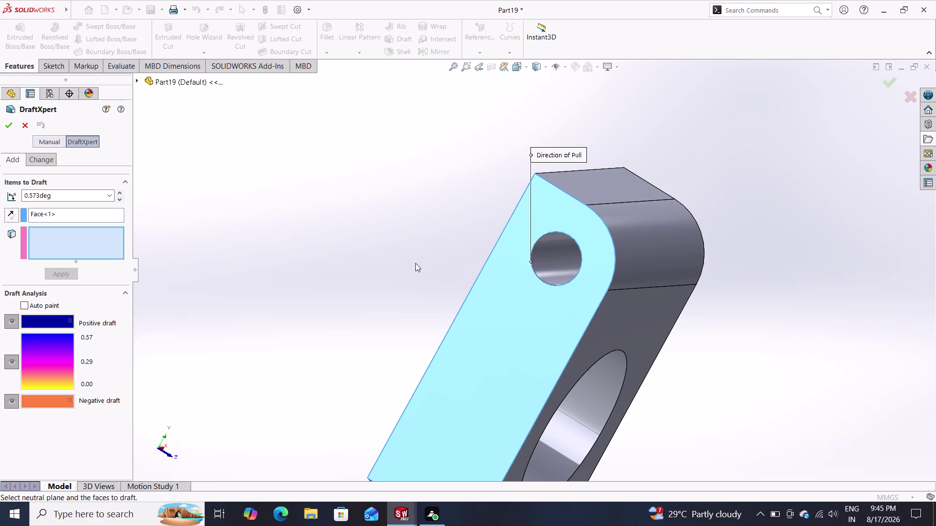
Try the Right Plane as reference, then add and remove the curved top face.
middle_drag(438, 291, 424, 277)
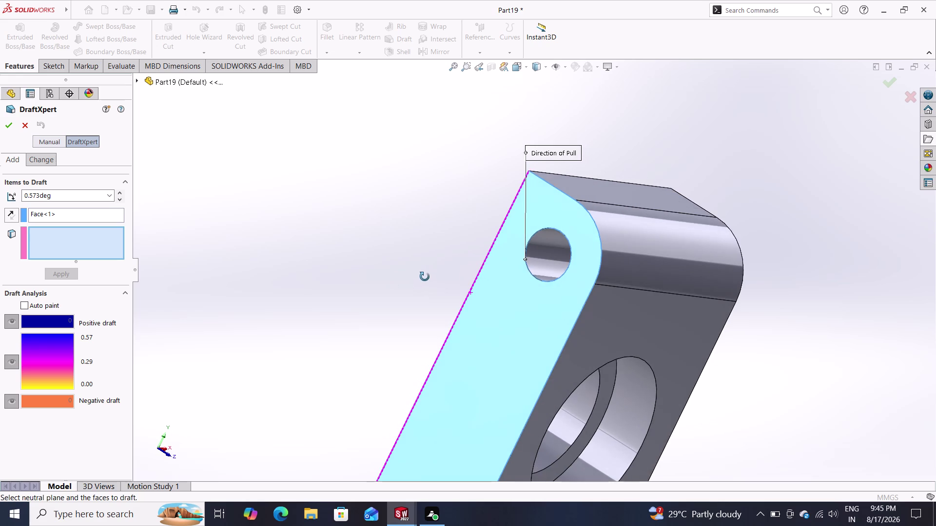
middle_drag(424, 277, 381, 256)
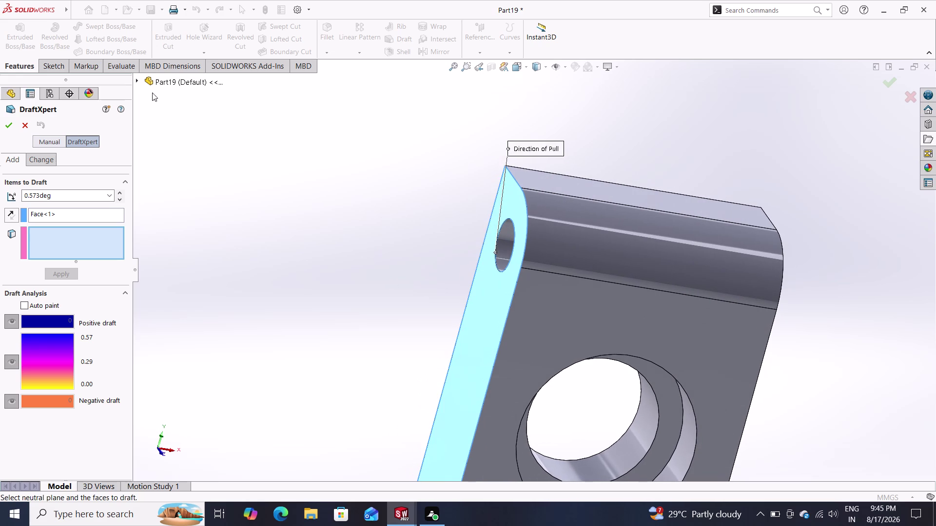
click(136, 79)
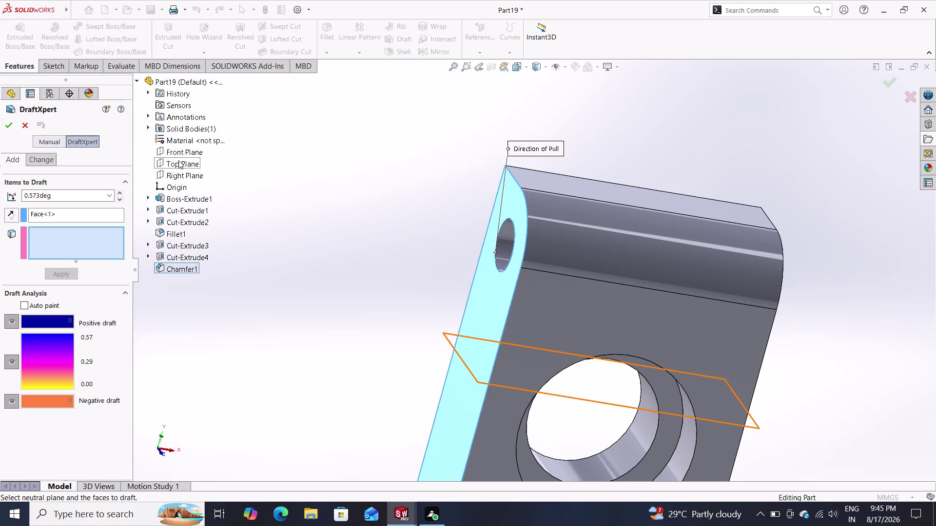
click(178, 175)
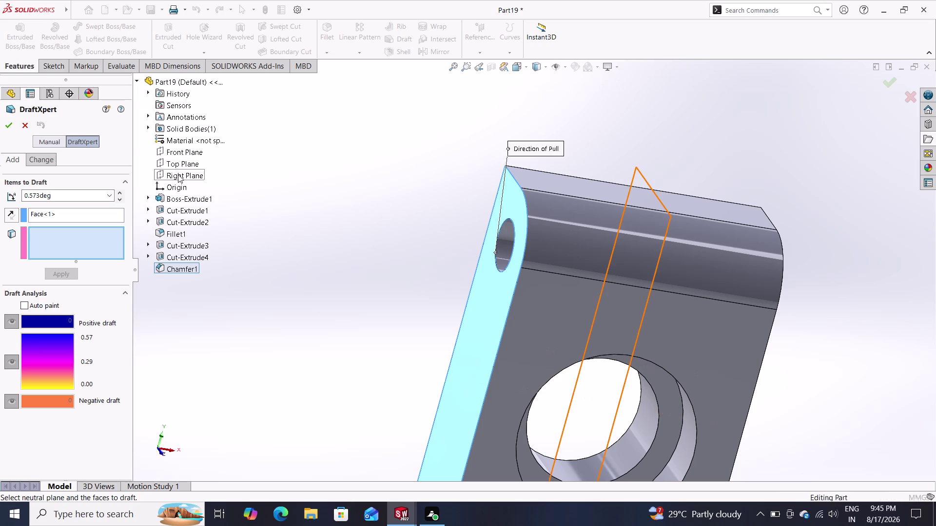
click(178, 174)
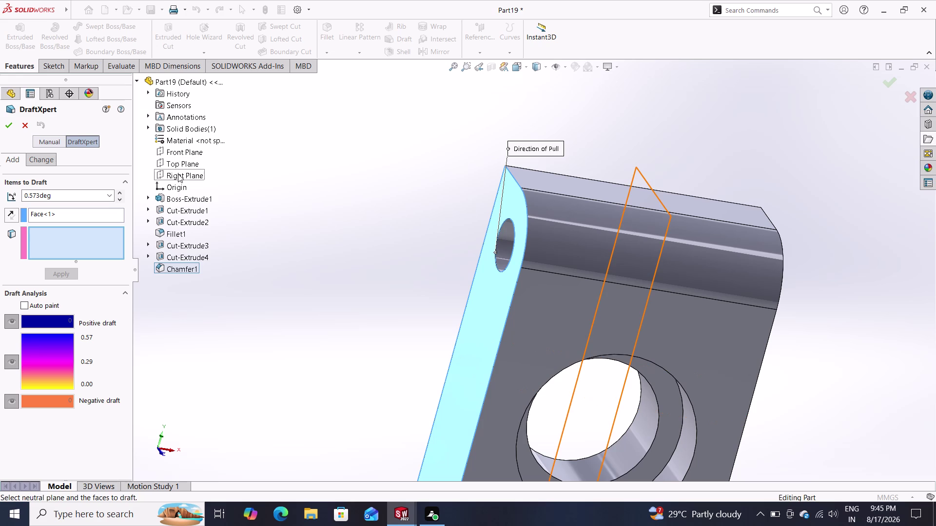
click(178, 174)
click(92, 250)
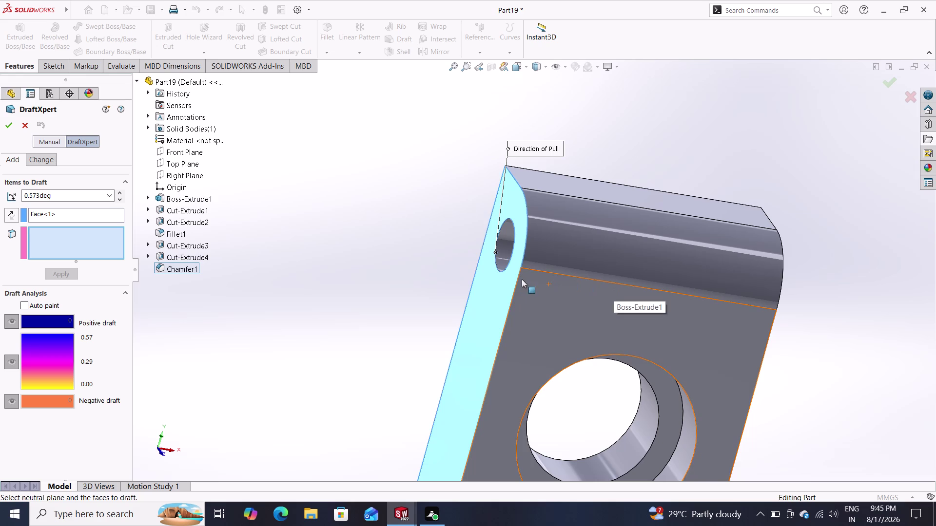
click(572, 248)
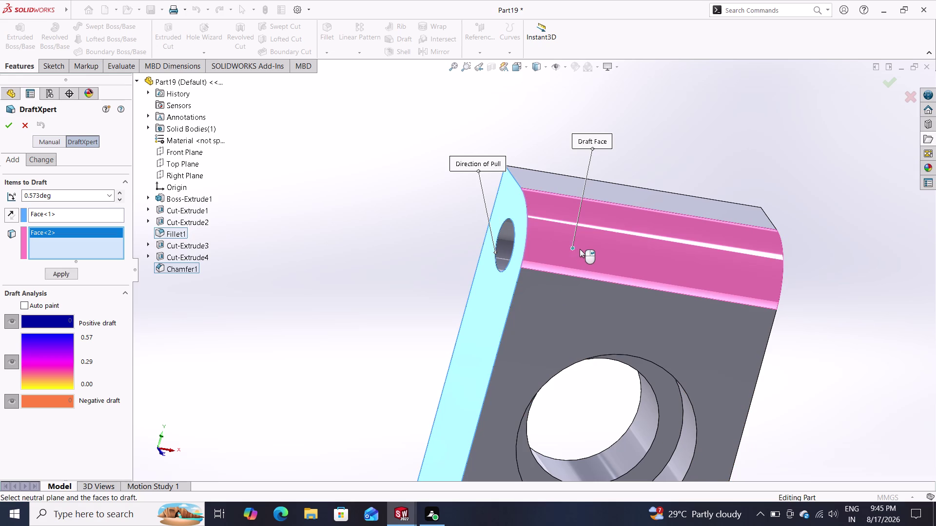
click(52, 270)
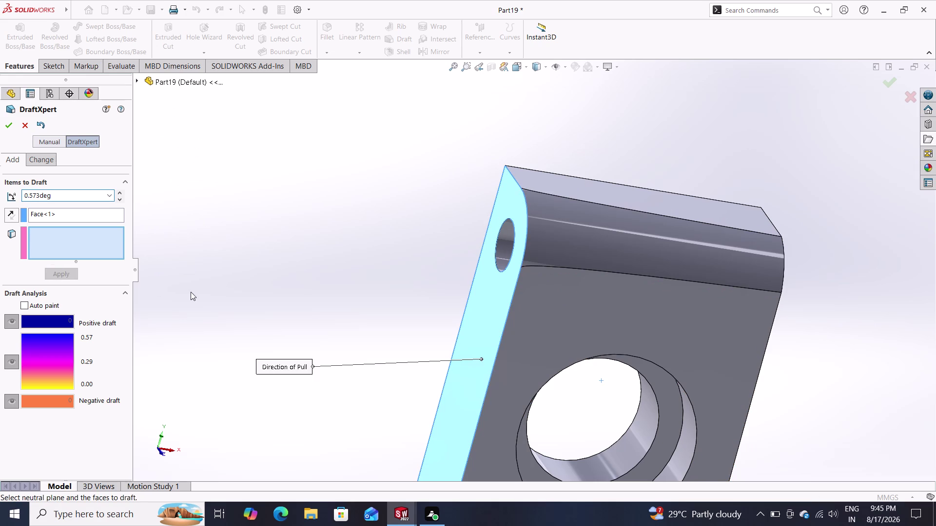
Select the small hole's inner face as the draft face and apply the draft.
middle_drag(301, 294, 366, 315)
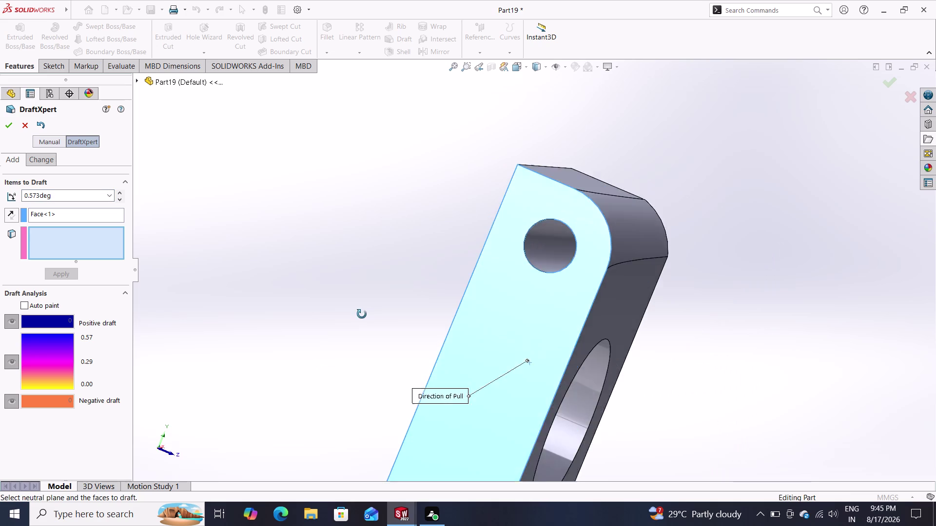
middle_drag(367, 314, 225, 301)
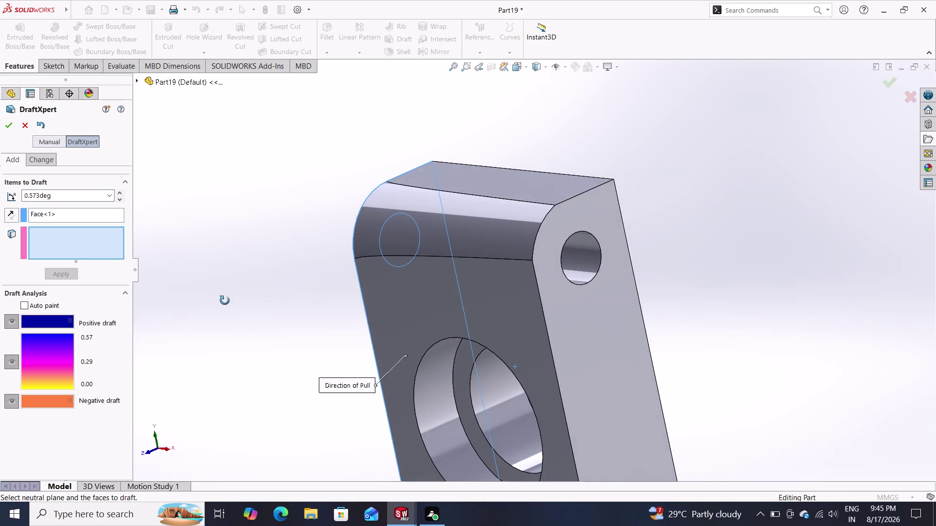
middle_drag(224, 301, 277, 309)
key(ctrl+z)
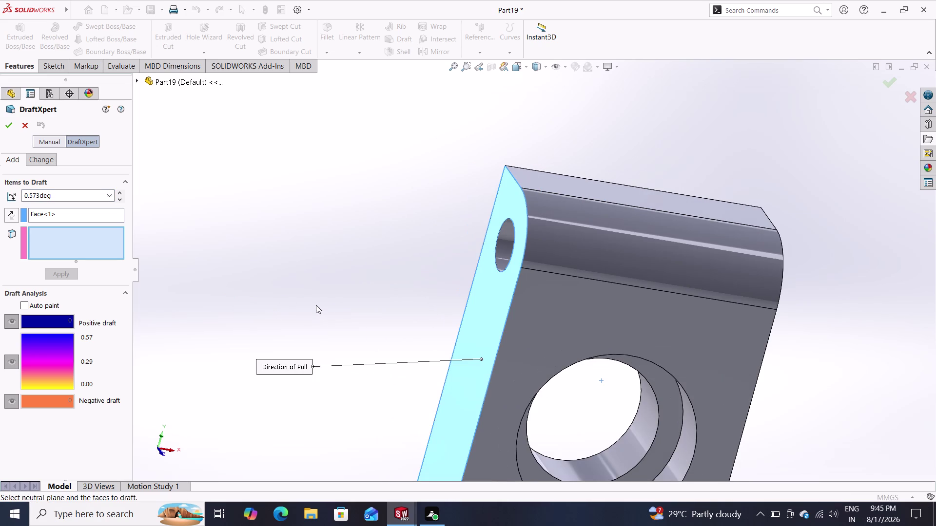
middle_drag(295, 295, 396, 359)
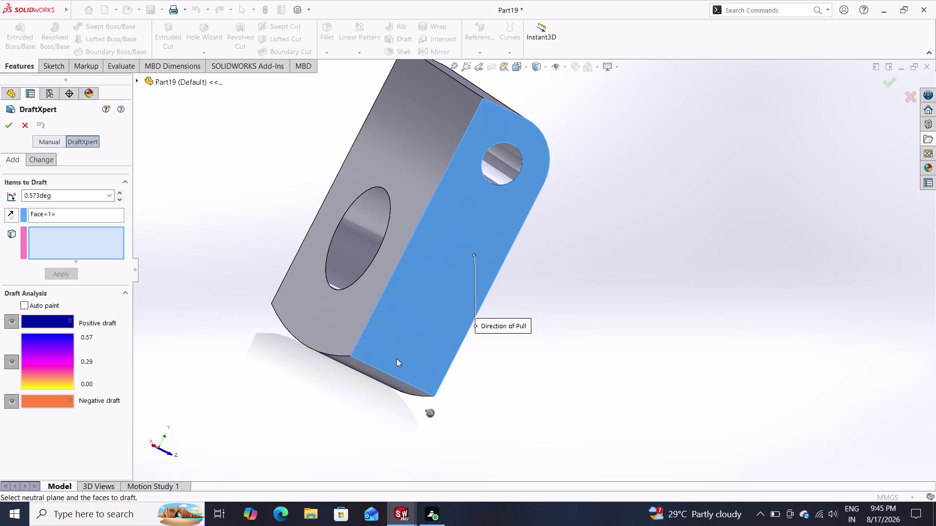
click(498, 168)
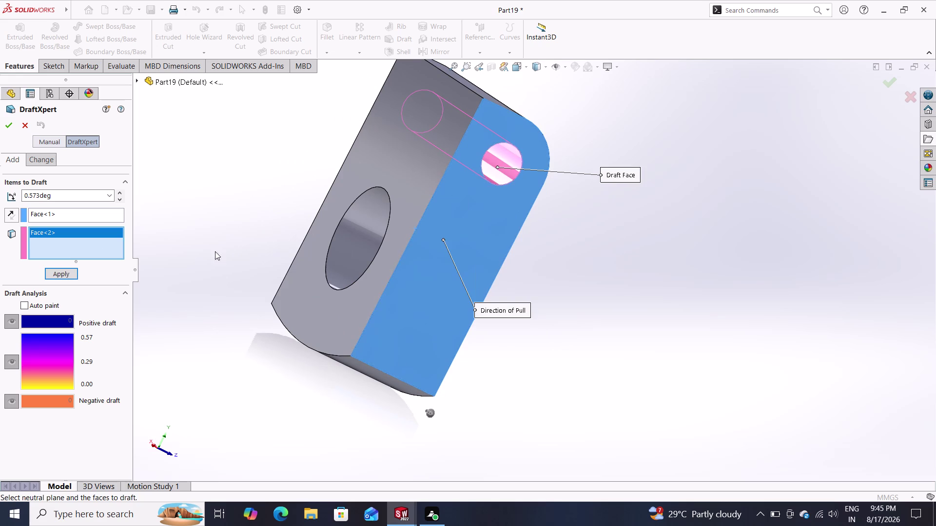
click(57, 273)
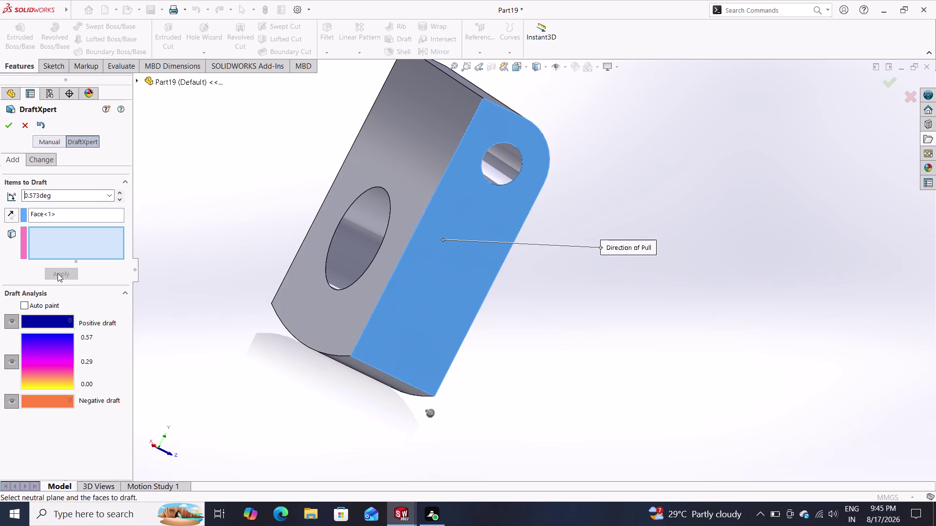
Inspect the hole, undo the hole-face selection, and close DraftXpert without a draft.
middle_drag(583, 235, 538, 239)
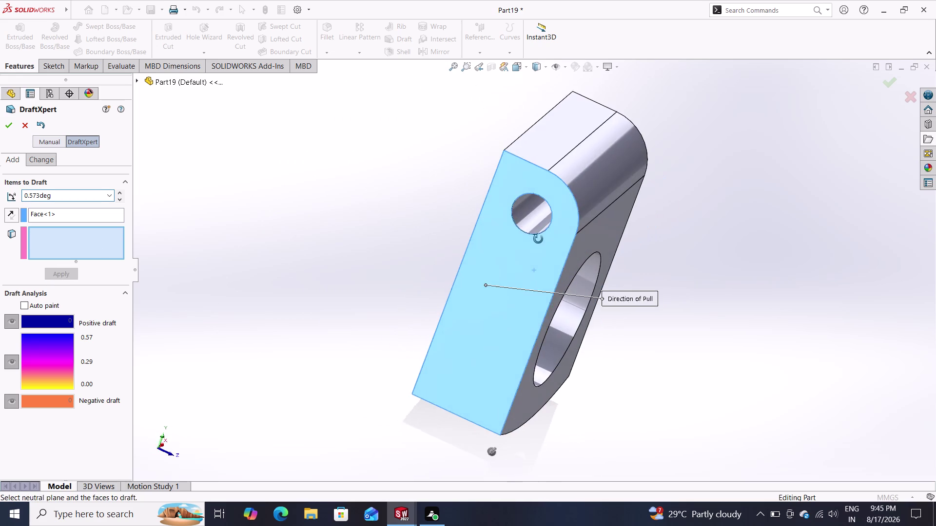
middle_drag(538, 239, 547, 221)
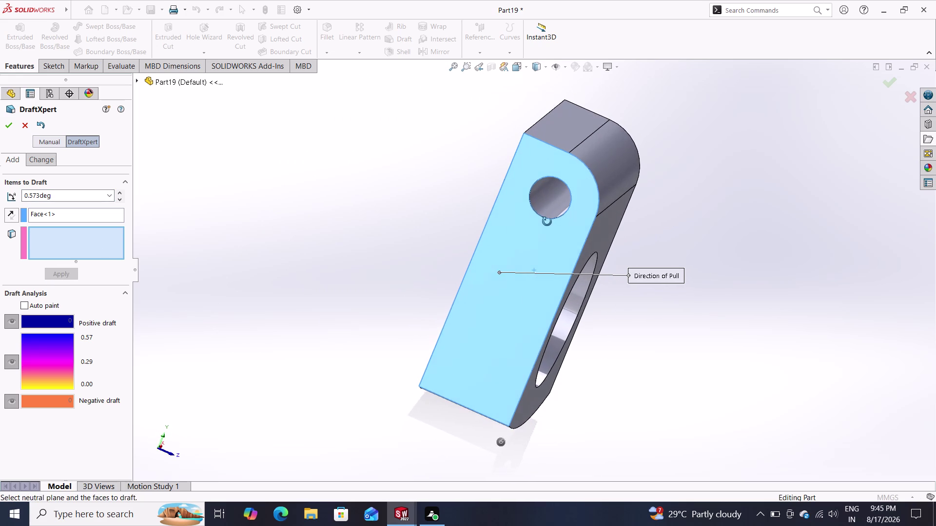
middle_drag(547, 222, 558, 204)
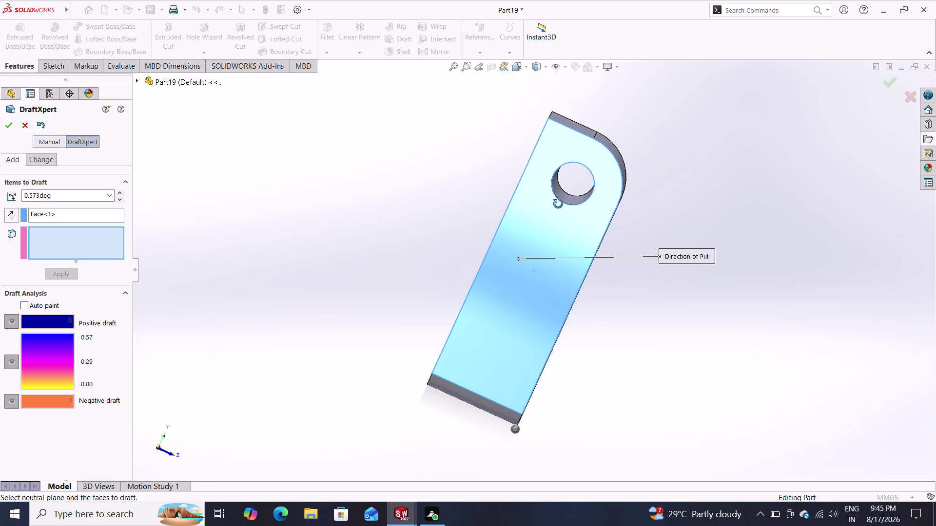
middle_drag(558, 204, 522, 209)
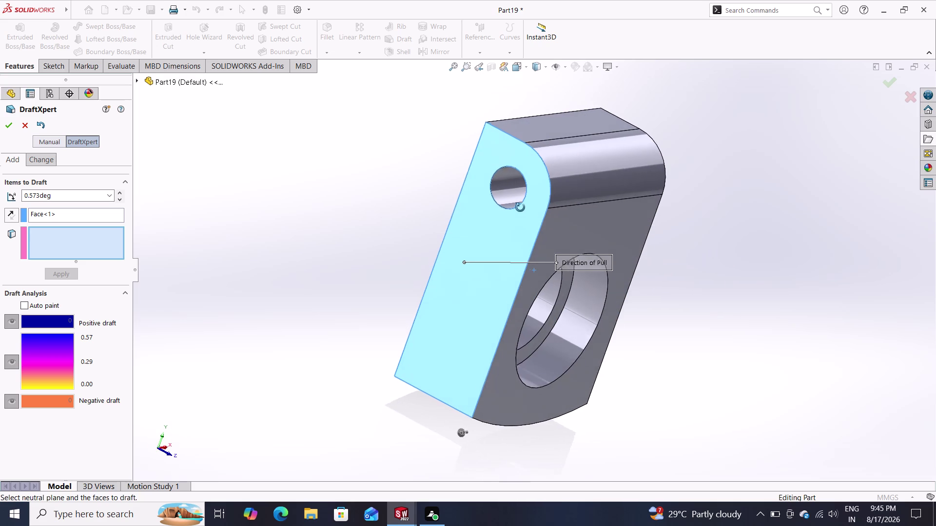
middle_drag(522, 209, 538, 216)
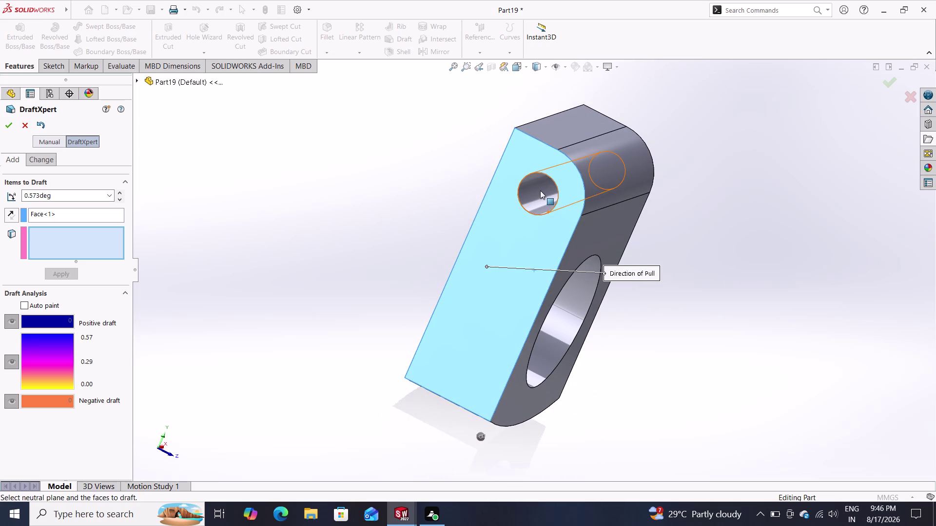
click(540, 191)
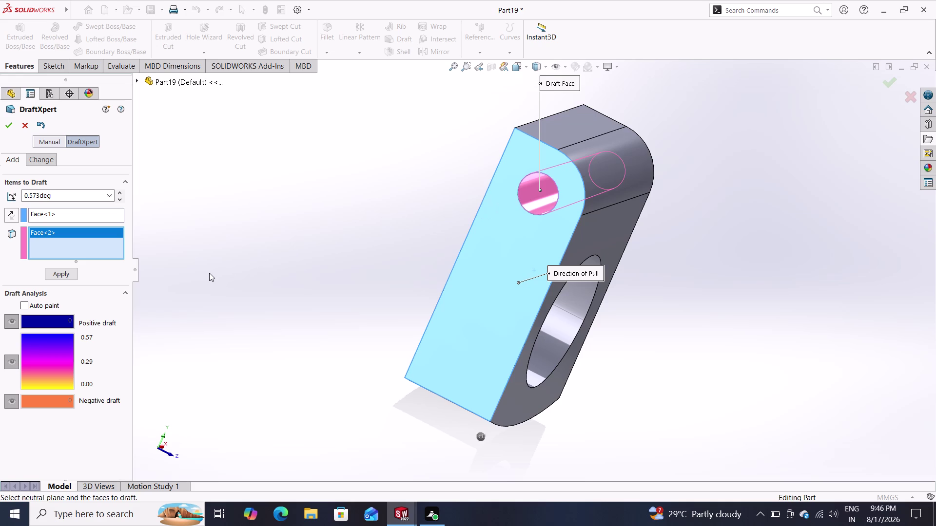
key(ctrl+z)
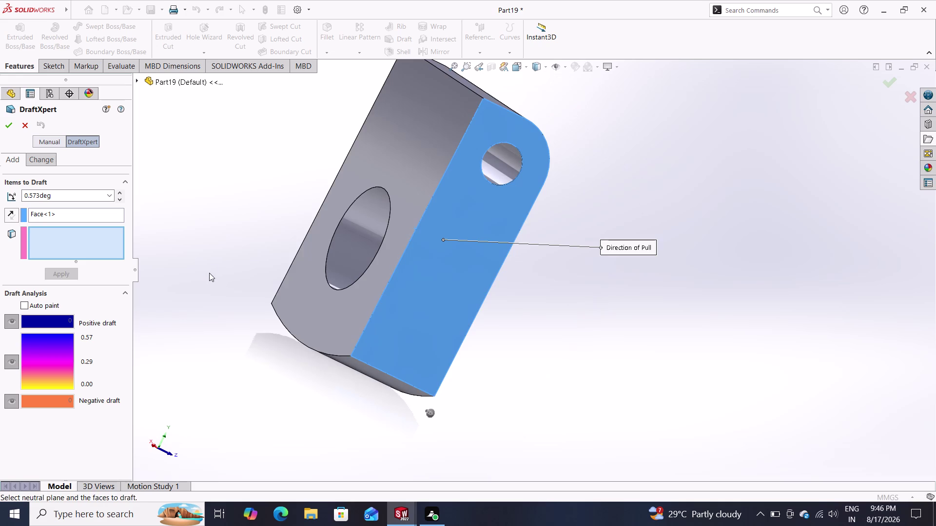
key(ctrl+z)
key(ctrl+z)
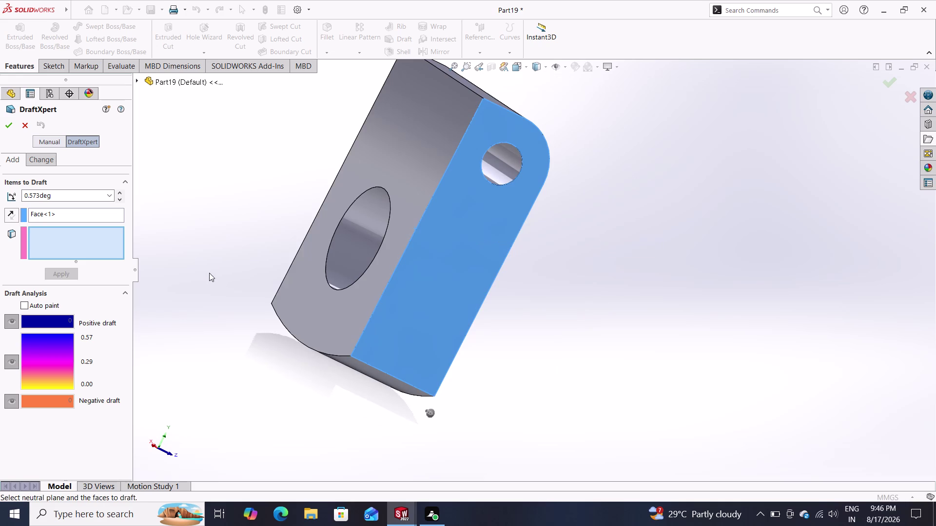
key(ctrl+z)
click(26, 123)
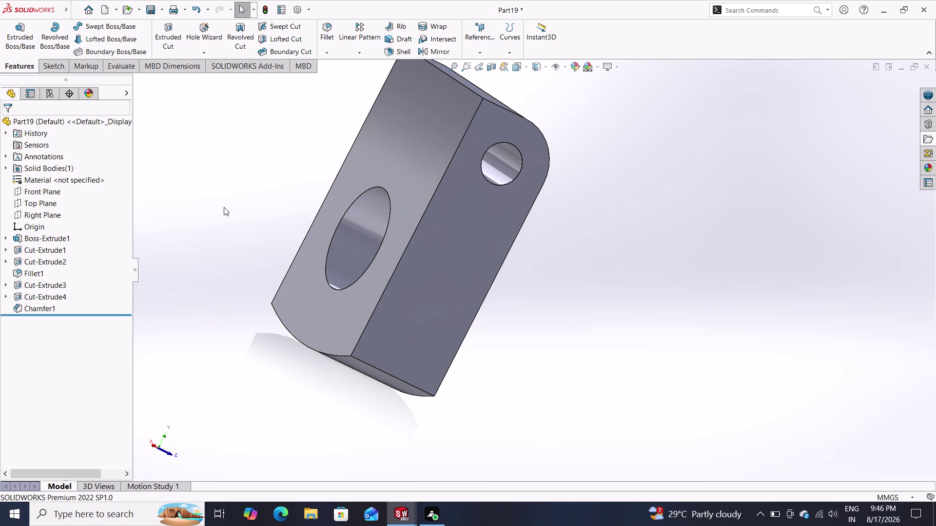
Start a draft, try the flat side face as pull direction, then exit.
key(ctrl+z)
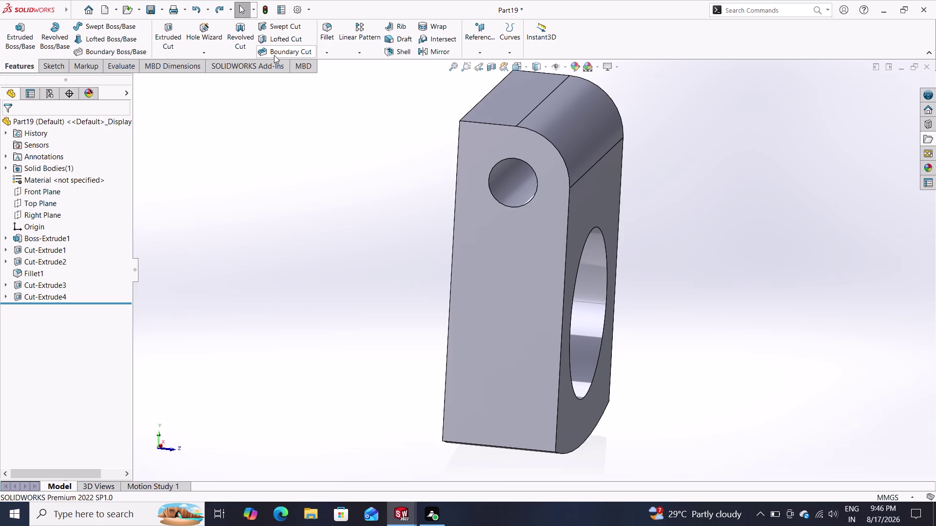
click(394, 38)
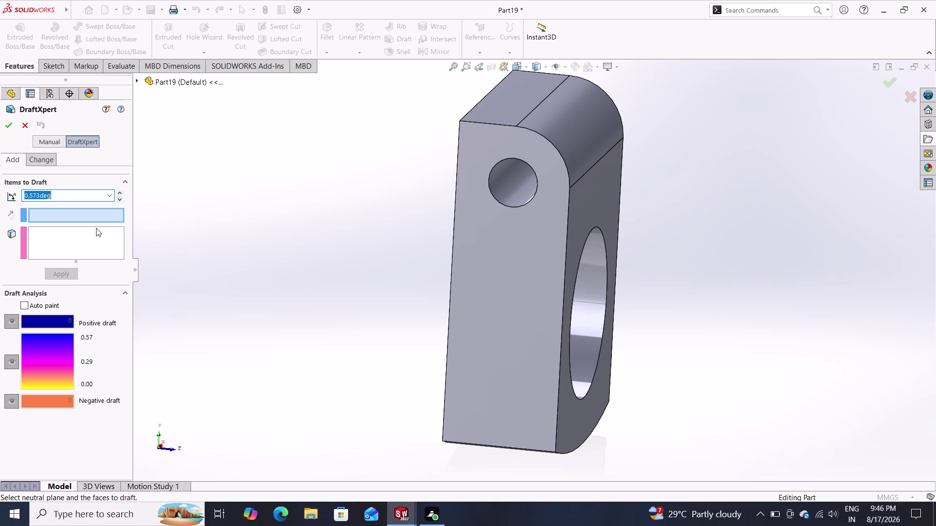
click(510, 190)
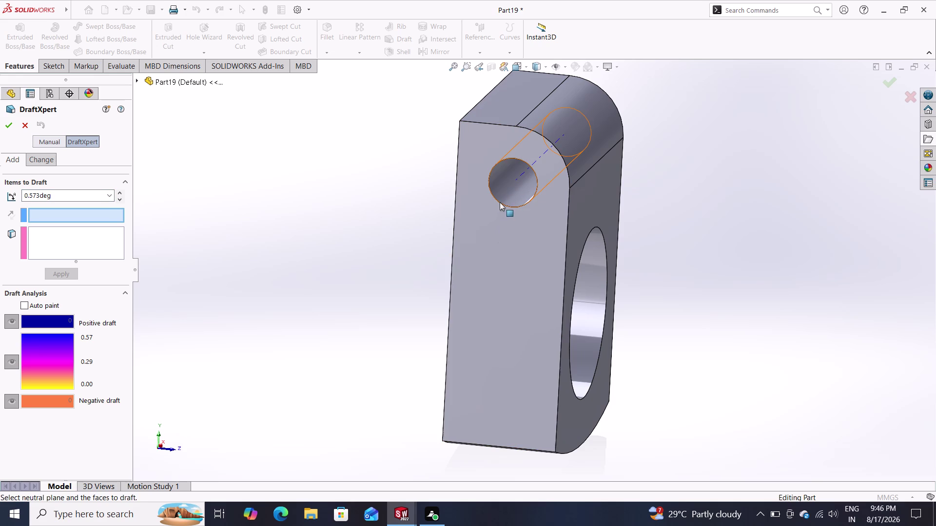
click(500, 202)
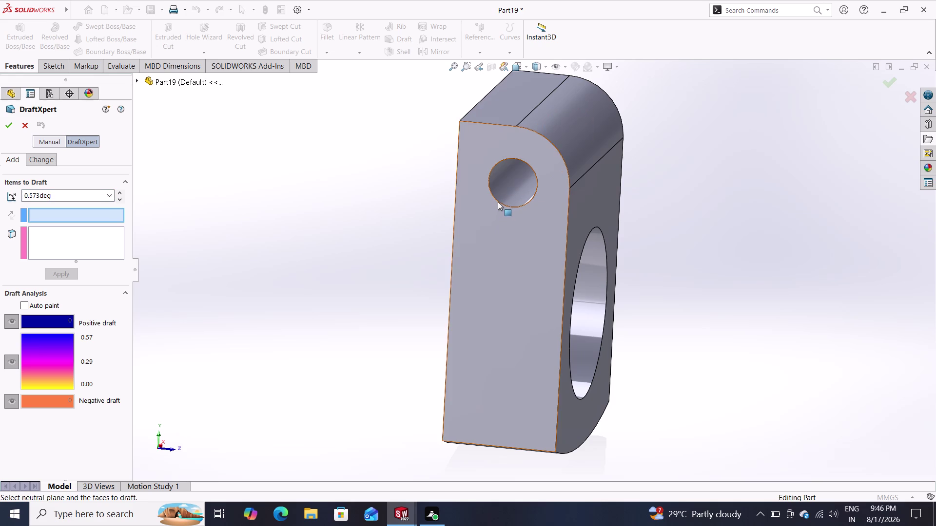
click(498, 200)
click(490, 189)
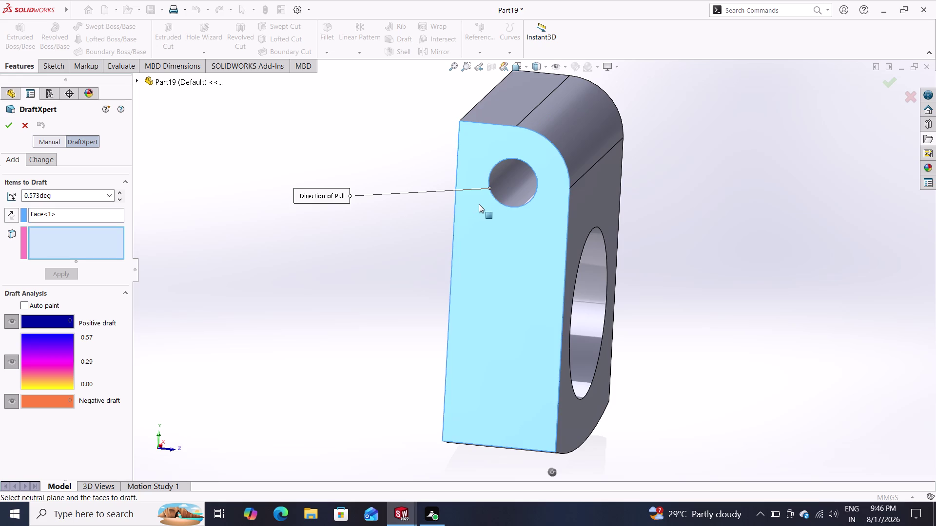
key(Escape)
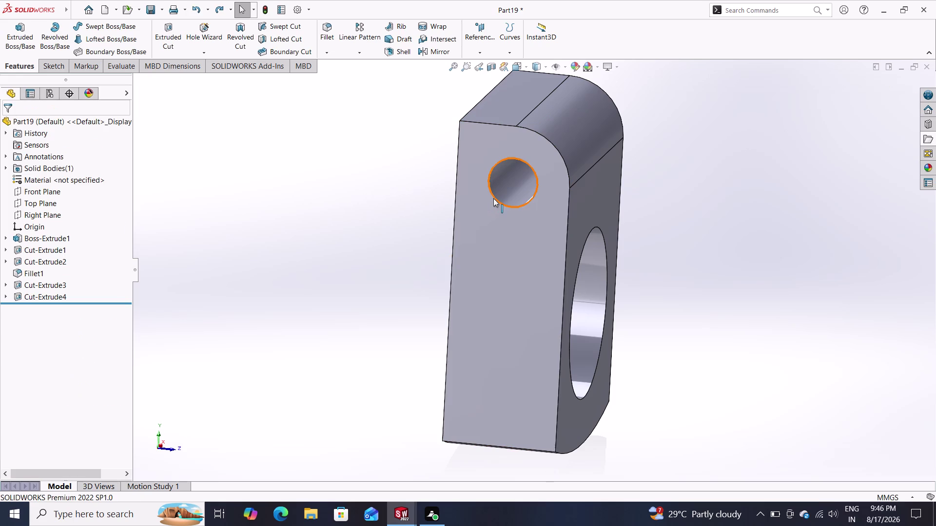
Reopen the draft tool and try selecting the small hole's inner face.
click(394, 37)
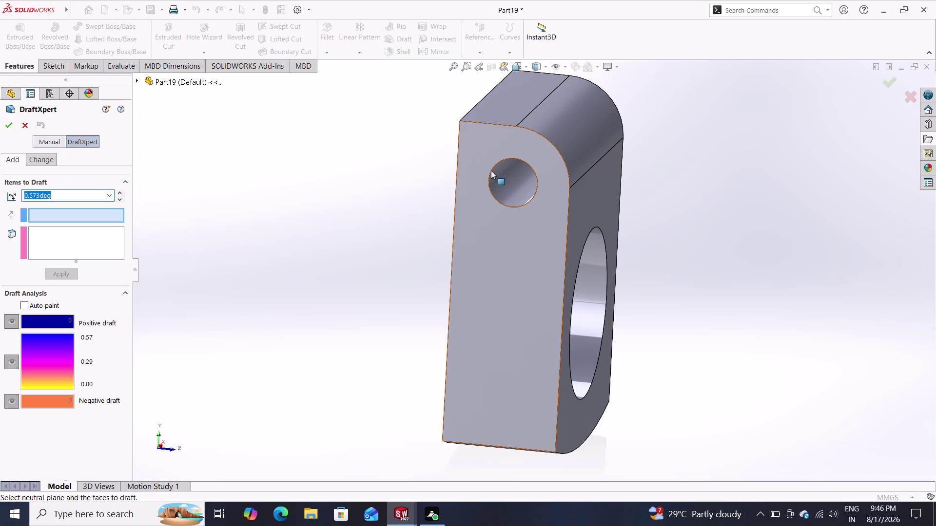
click(490, 171)
click(514, 179)
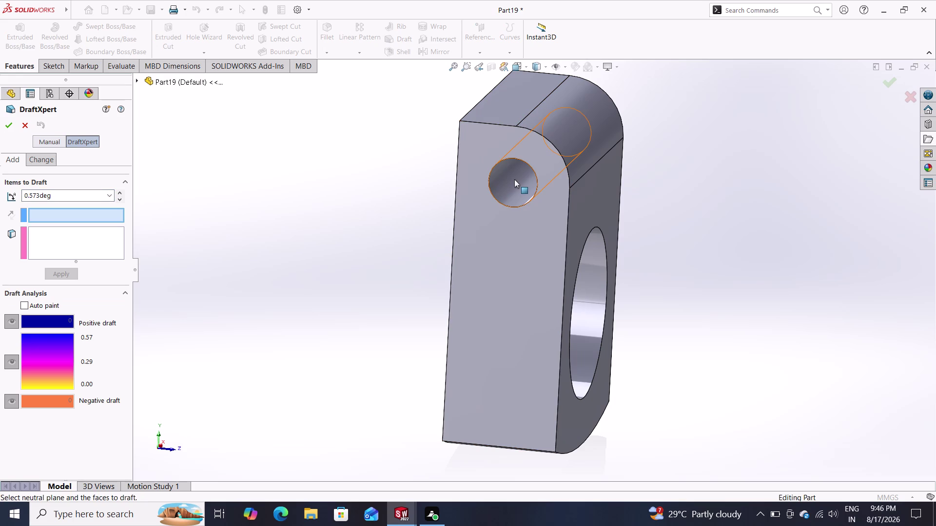
click(499, 198)
click(498, 200)
click(503, 181)
click(516, 161)
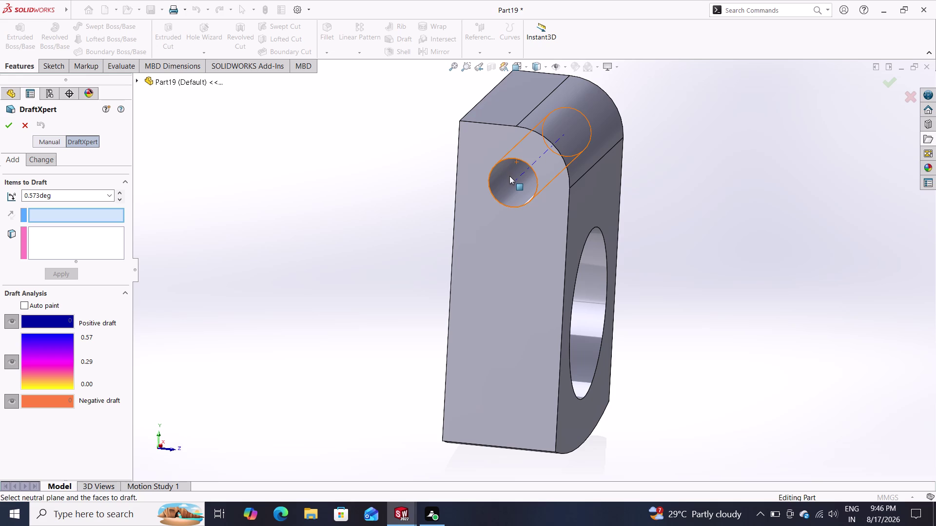
scroll(up, 3)
scroll(down, 3)
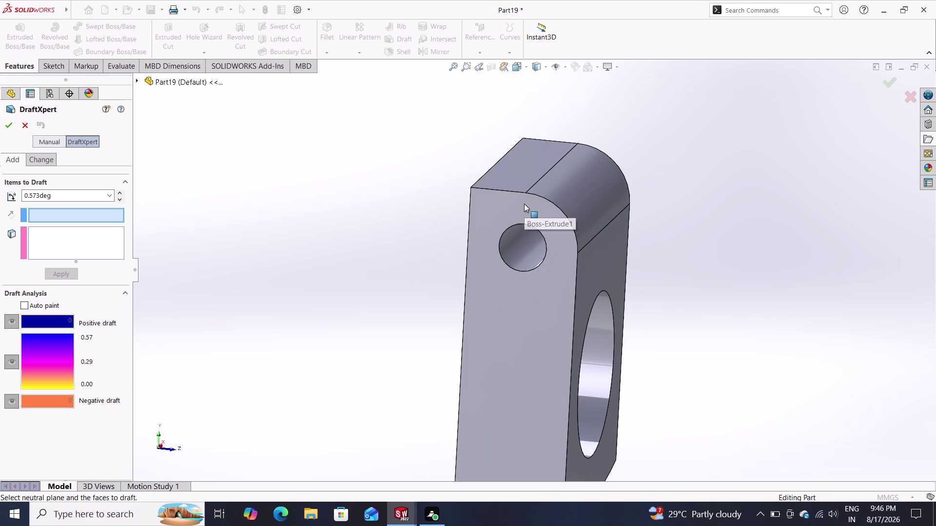
scroll(down, 3)
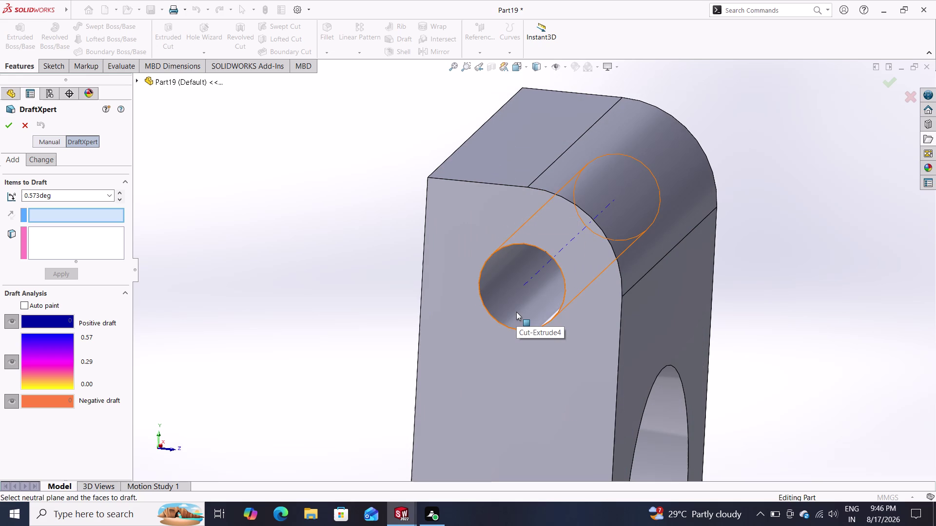
Undo the selections, cancel the draft, and restore Chamfer1.
key(ctrl+z)
key(ctrl+z)
key(ctrl+z)
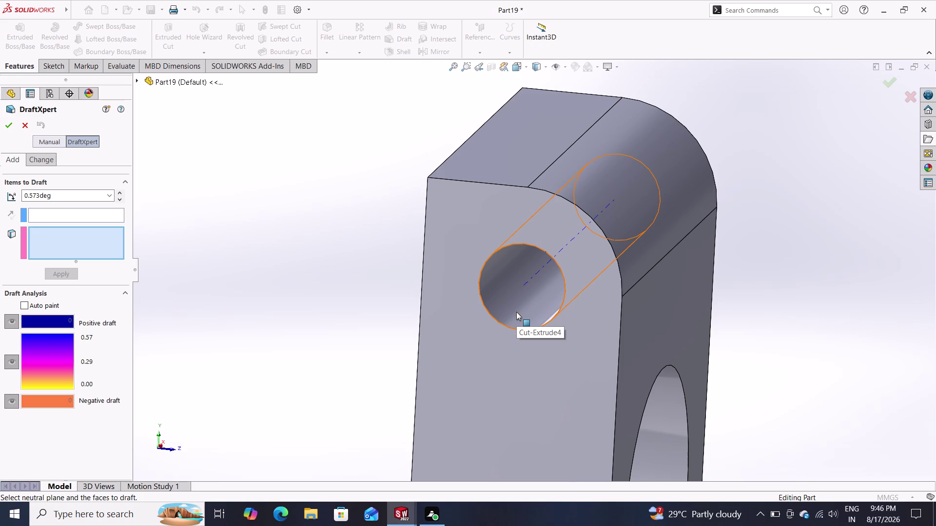
click(27, 125)
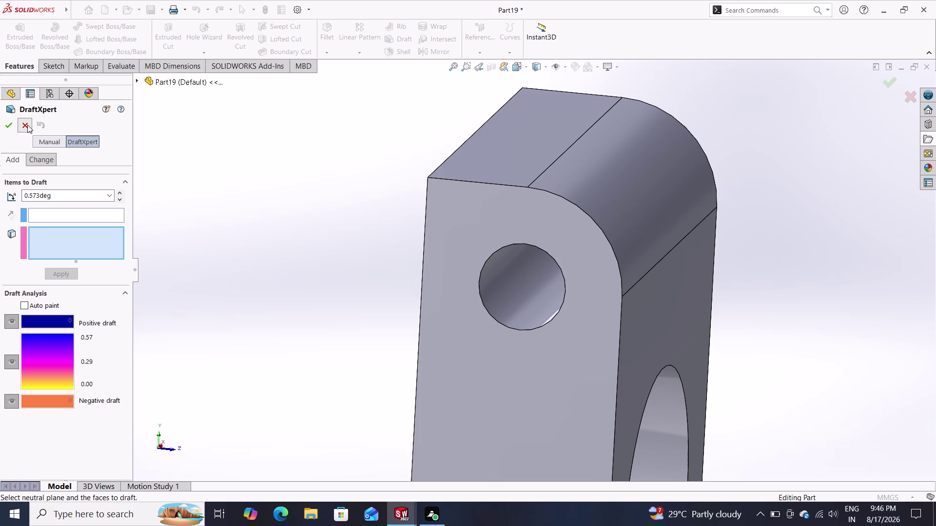
key(ctrl+y)
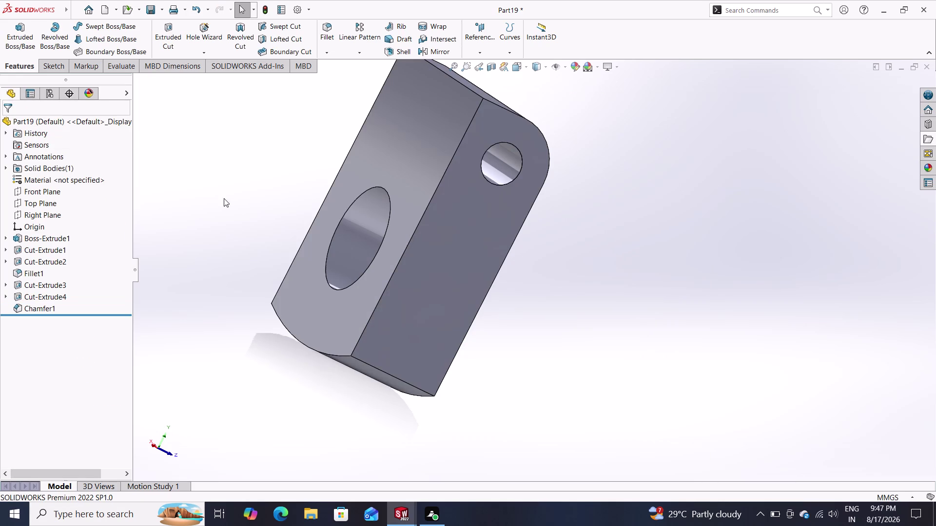
Orbit to the small side hole and start a draft, picking then clearing the flat side face as neutral plane.
middle_drag(507, 270, 452, 269)
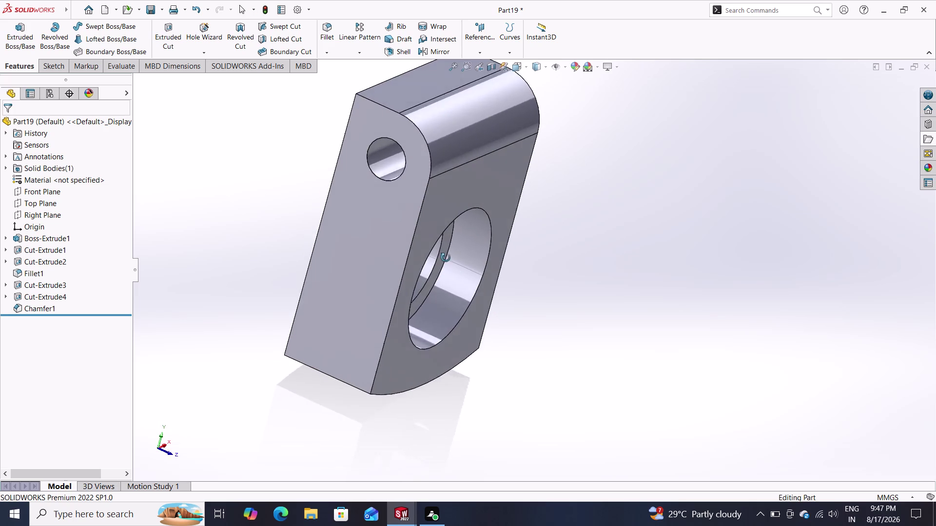
middle_drag(452, 269, 443, 254)
click(393, 34)
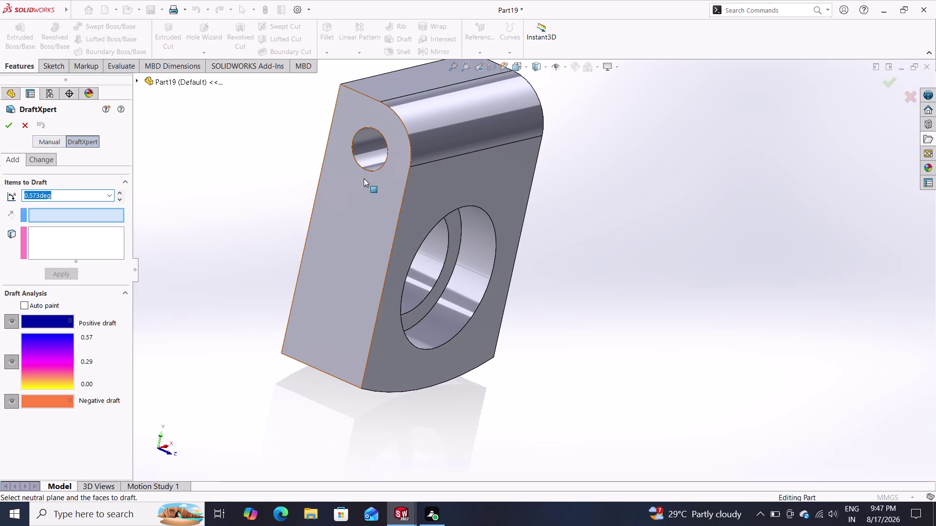
click(361, 143)
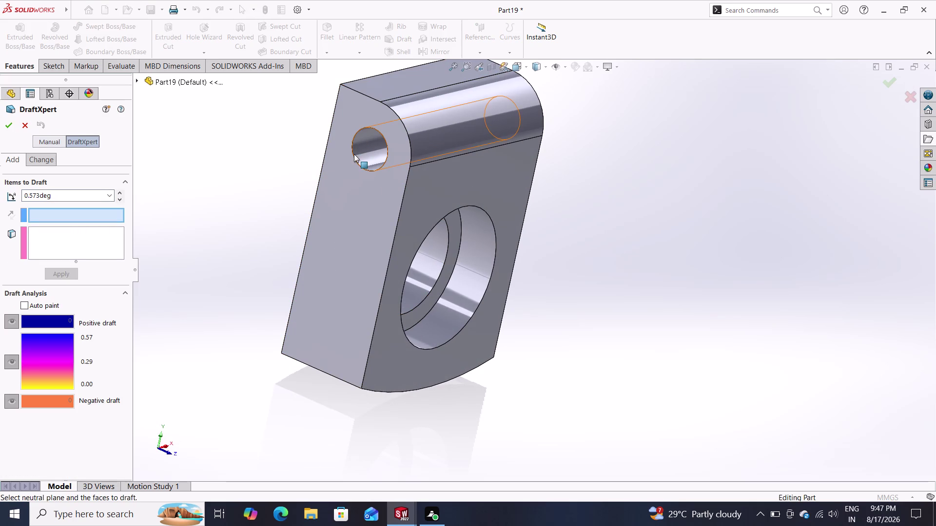
click(352, 153)
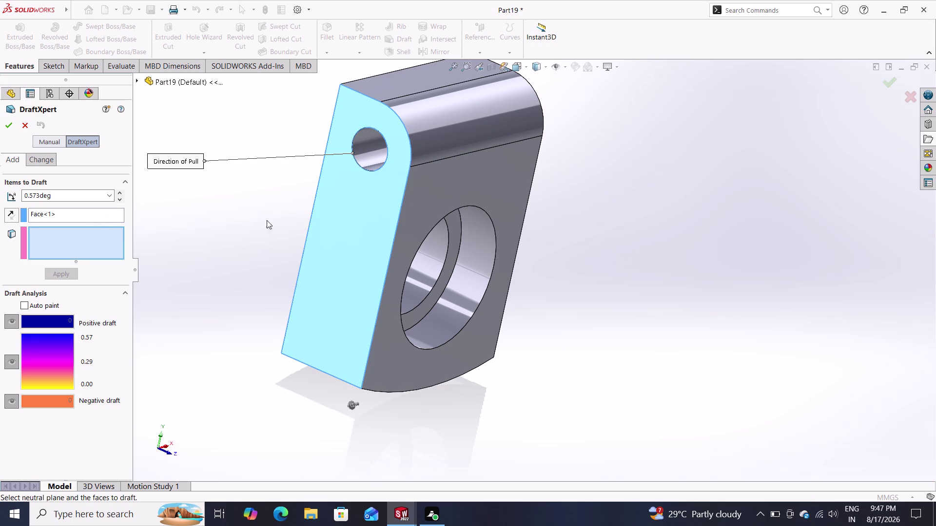
right_click(77, 210)
right_click(78, 210)
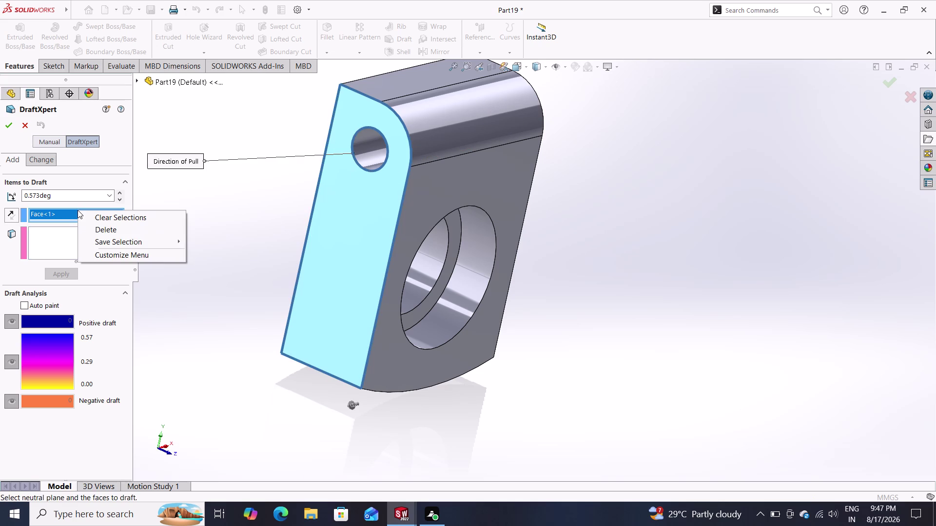
click(97, 231)
click(375, 159)
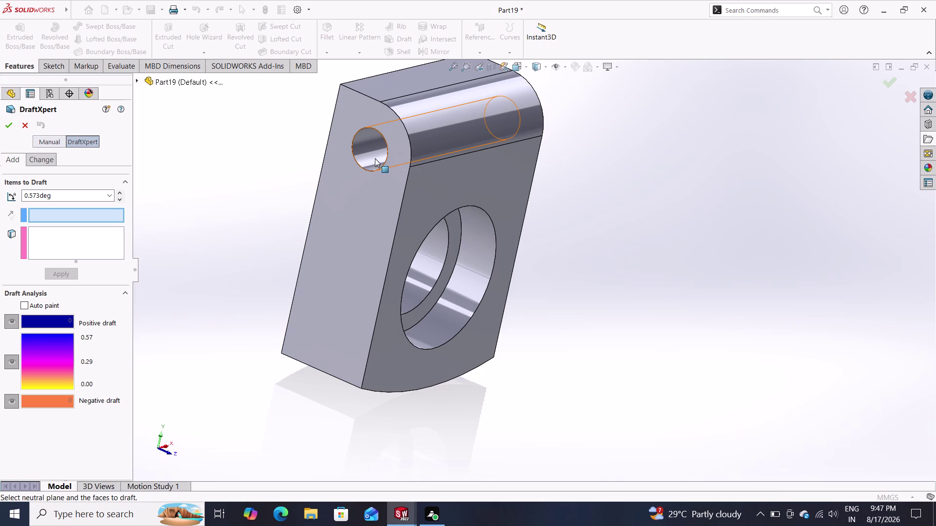
Apply a 0.573° draft to the hole's inner face, with the flat side face as neutral plane.
click(373, 130)
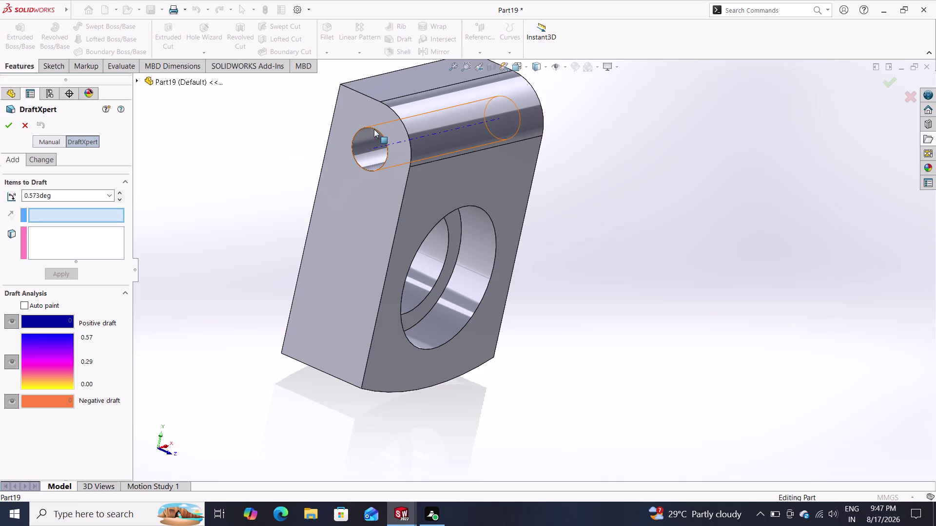
click(376, 129)
click(368, 140)
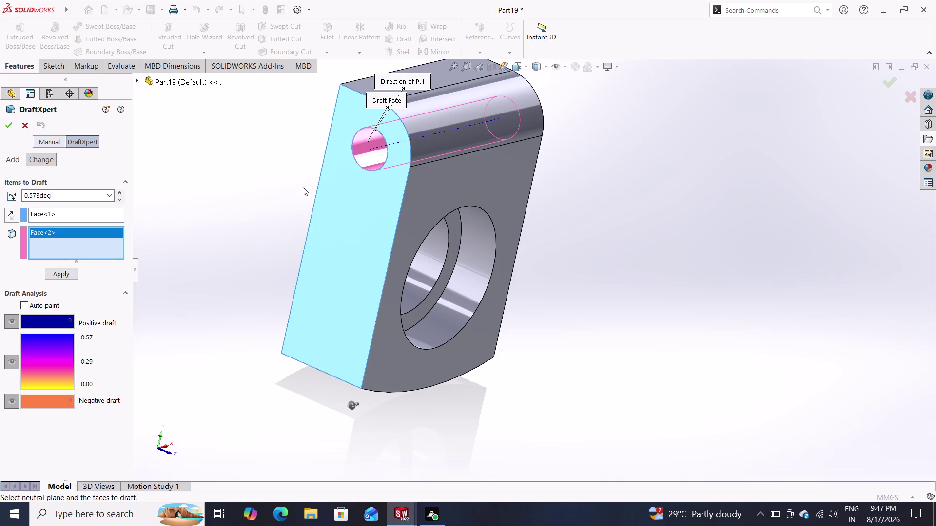
click(64, 272)
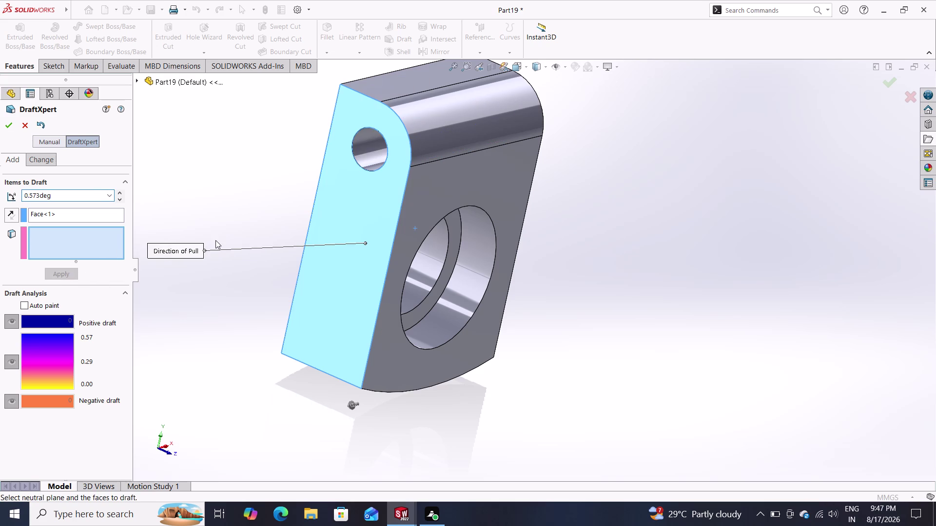
key(Escape)
key(Escape)
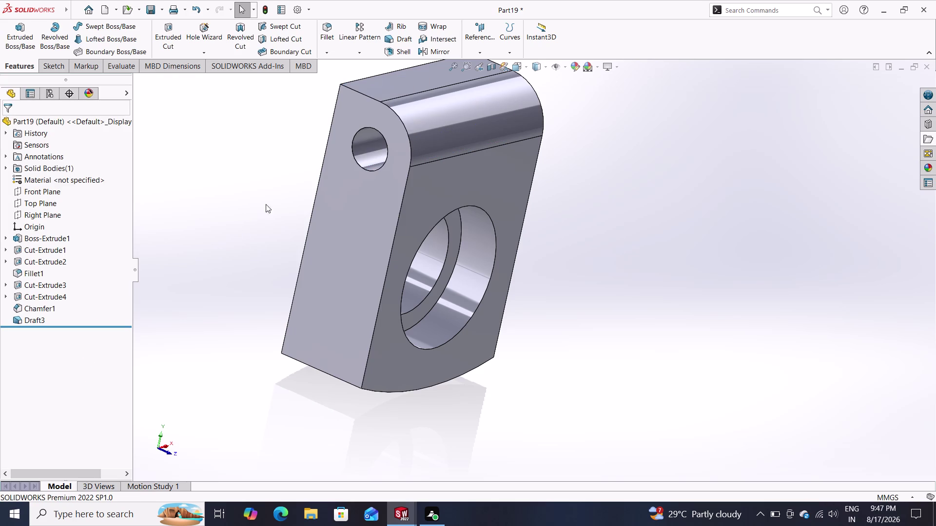
click(404, 36)
click(370, 137)
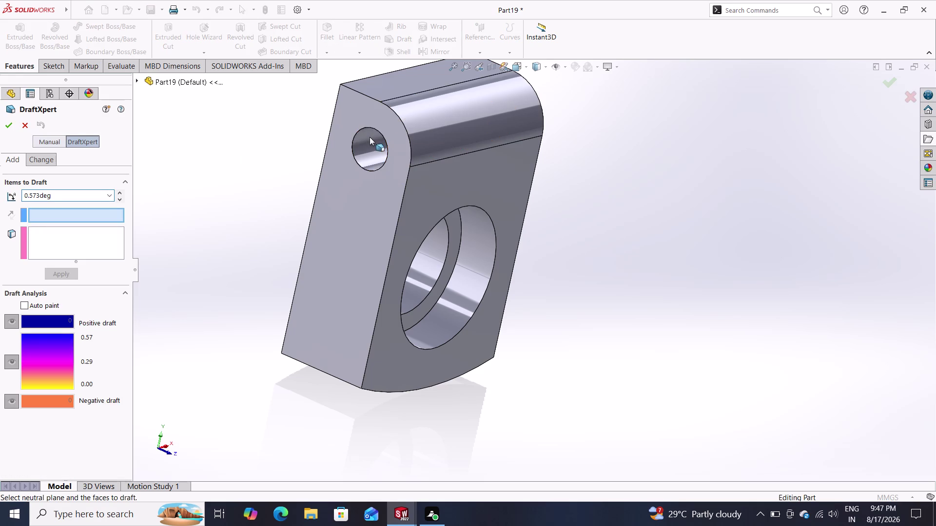
click(378, 133)
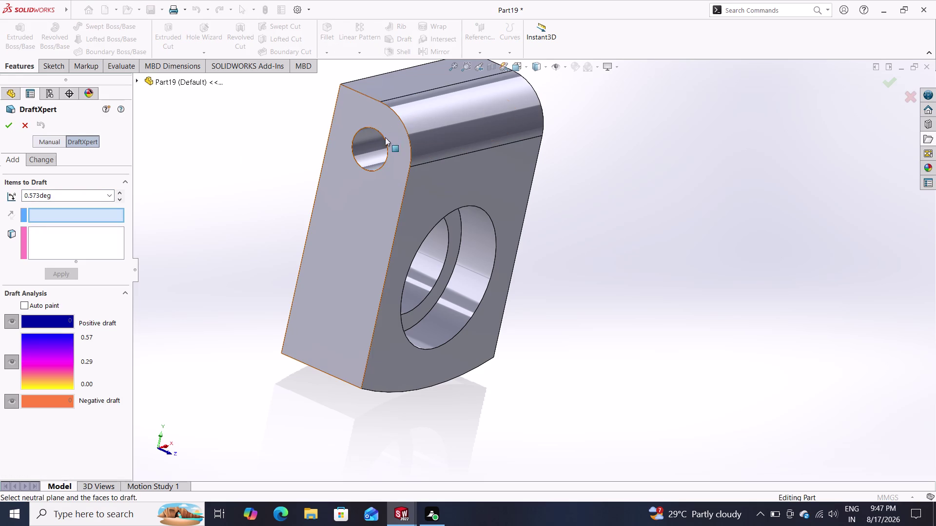
double_click(369, 148)
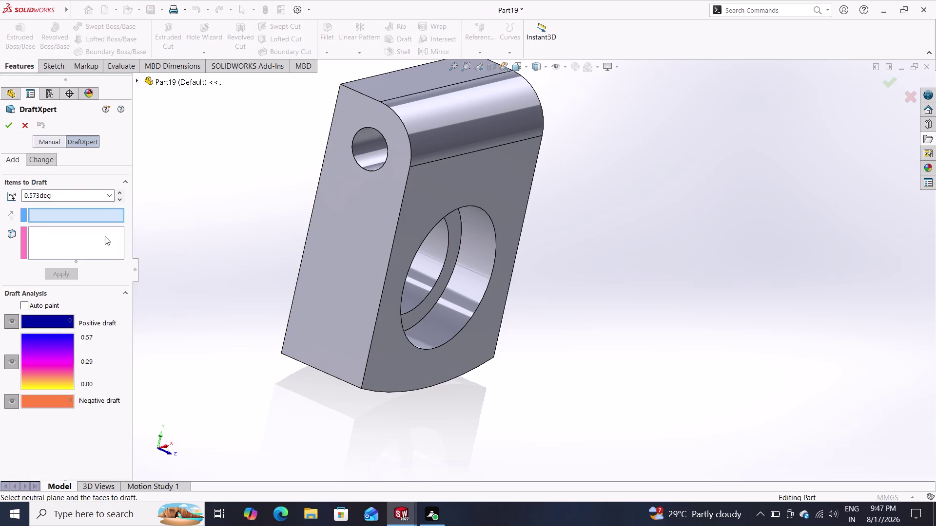
click(61, 245)
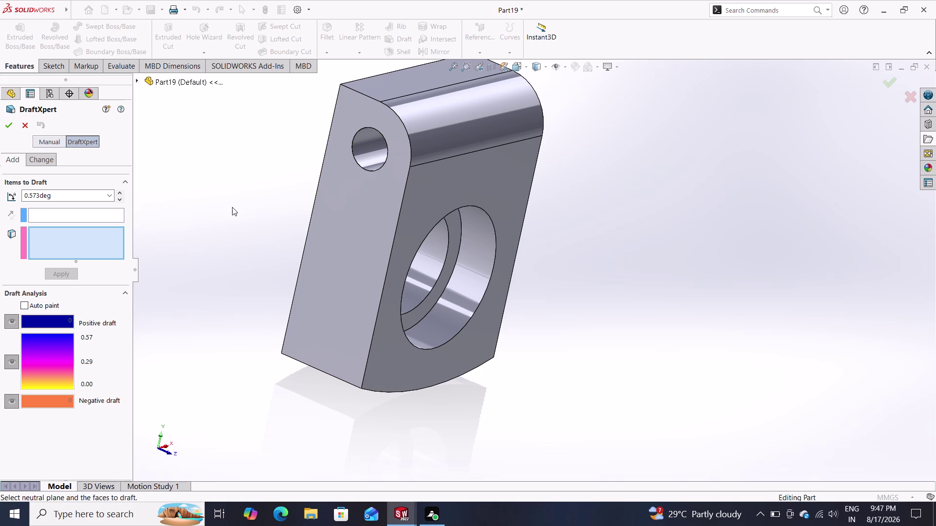
click(353, 152)
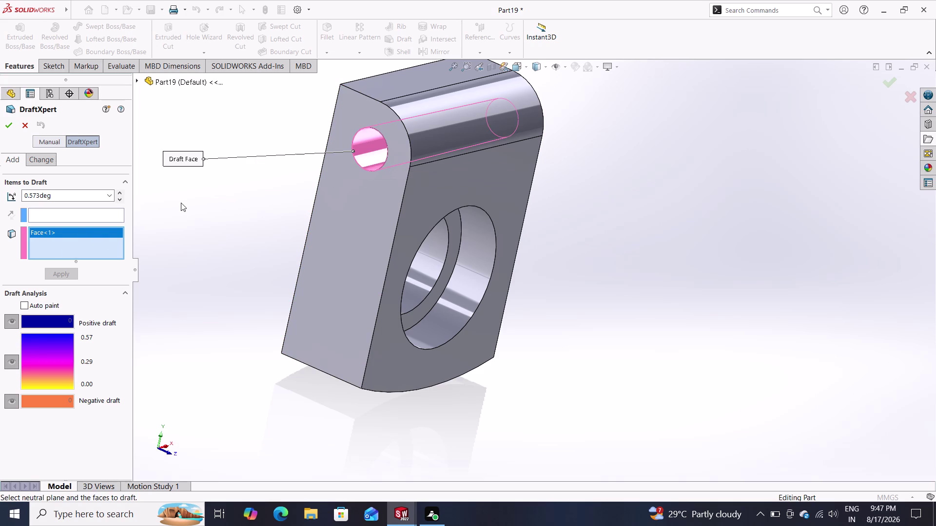
click(79, 220)
click(76, 216)
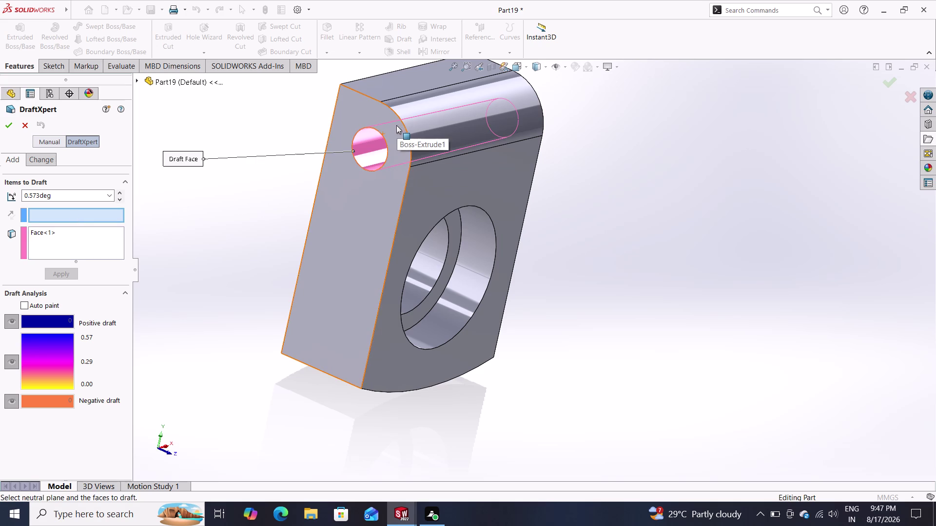
click(383, 135)
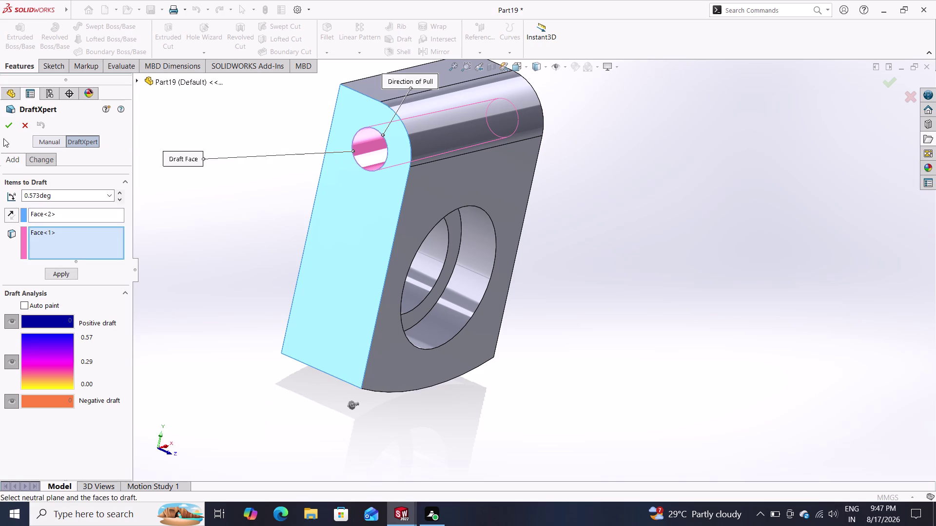
click(7, 125)
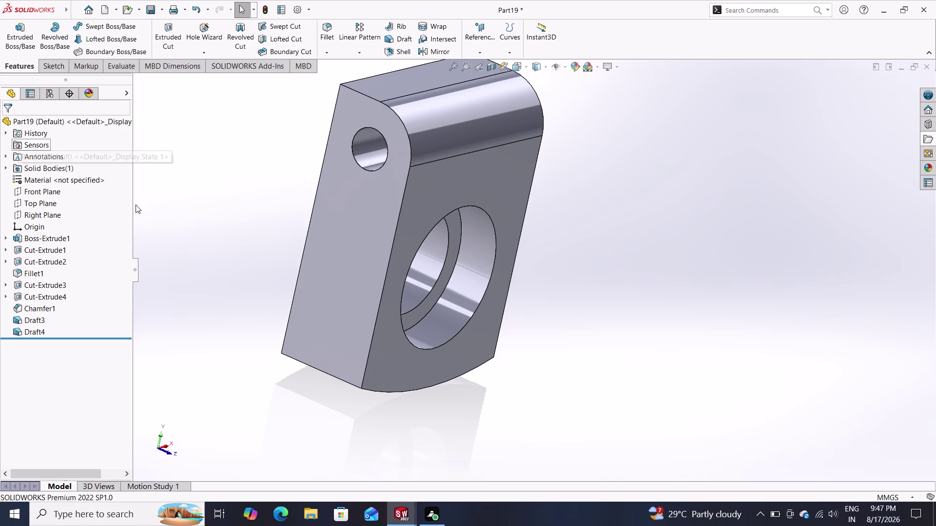
middle_drag(202, 223, 232, 215)
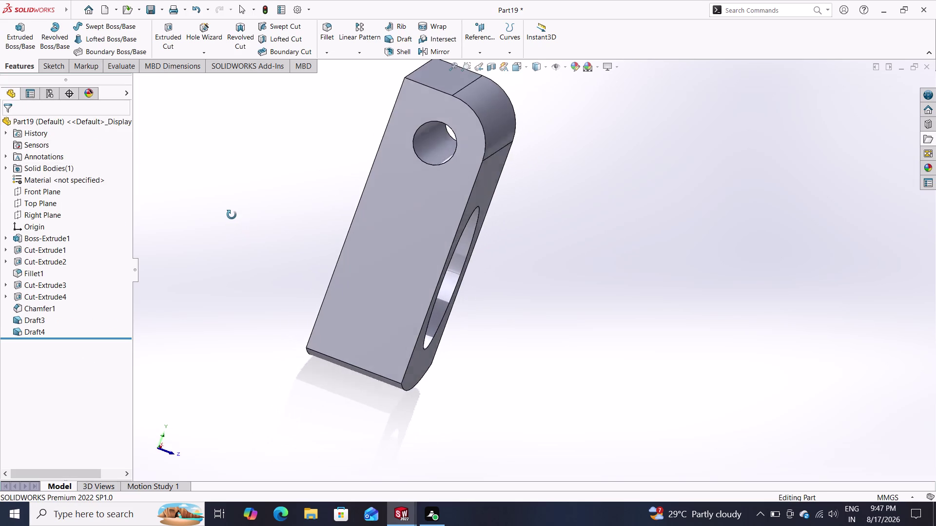
middle_drag(232, 215, 219, 213)
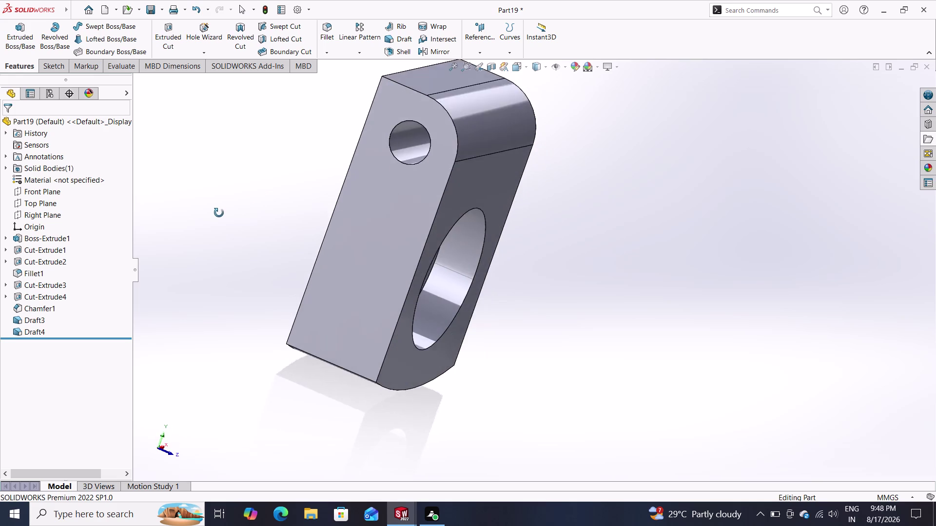
middle_drag(219, 213, 78, 219)
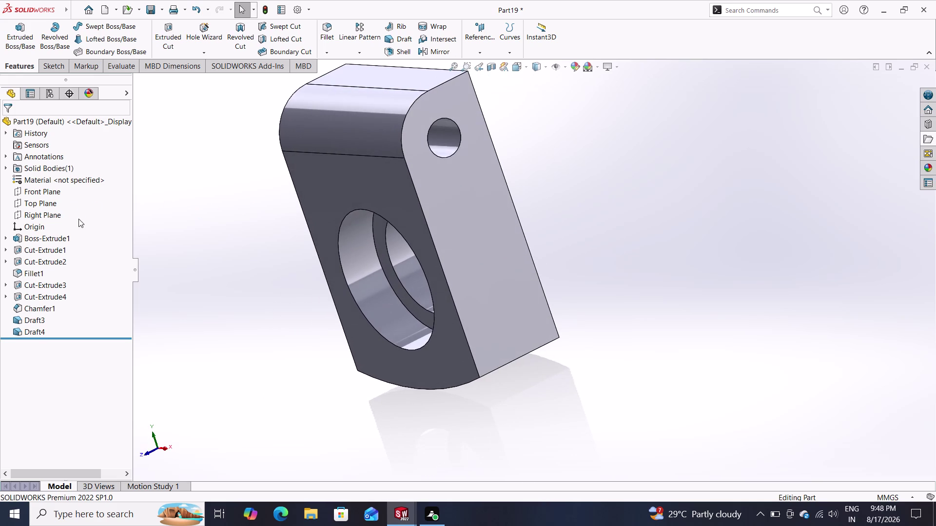
middle_click(30, 327)
right_click(30, 326)
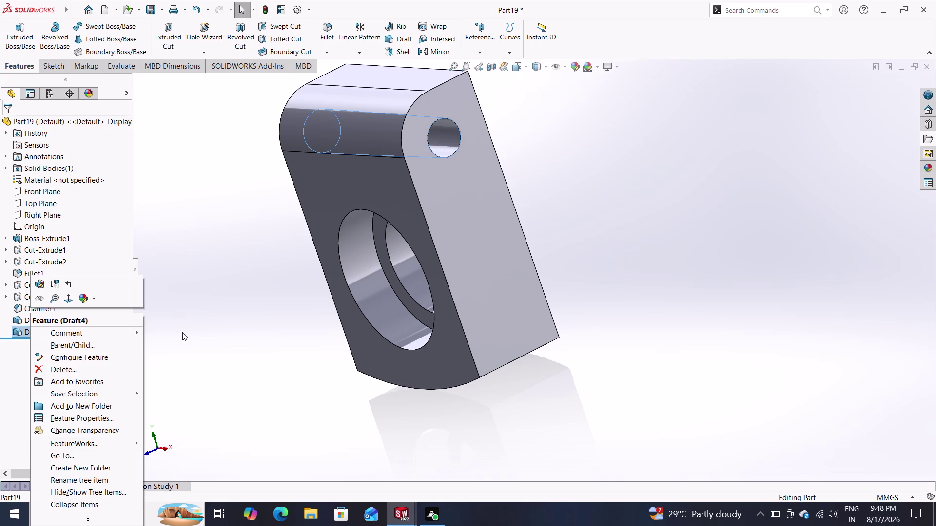
click(264, 263)
middle_drag(238, 214, 257, 228)
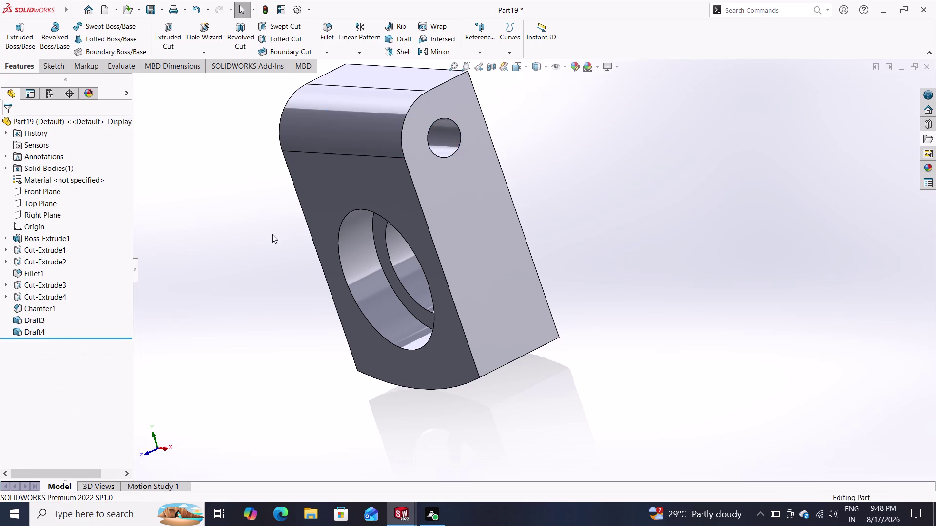
middle_drag(258, 229, 386, 250)
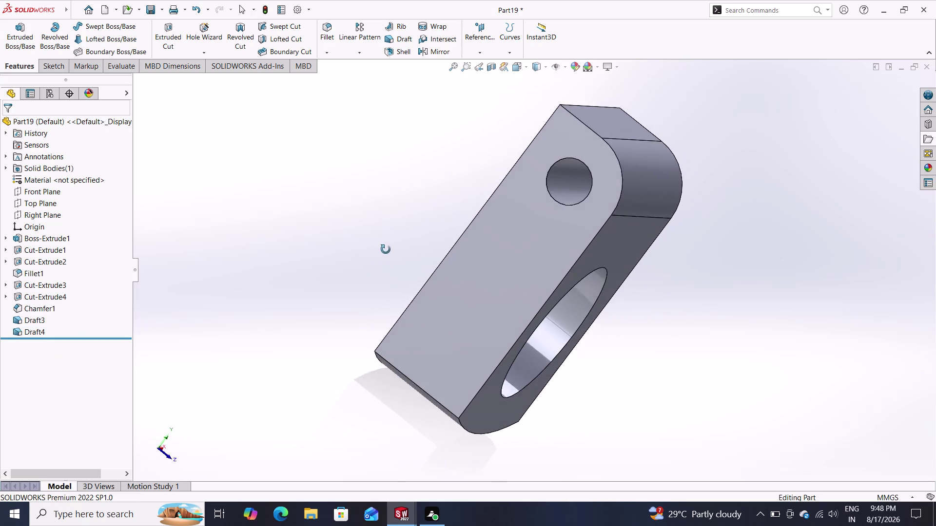
middle_drag(385, 249, 381, 251)
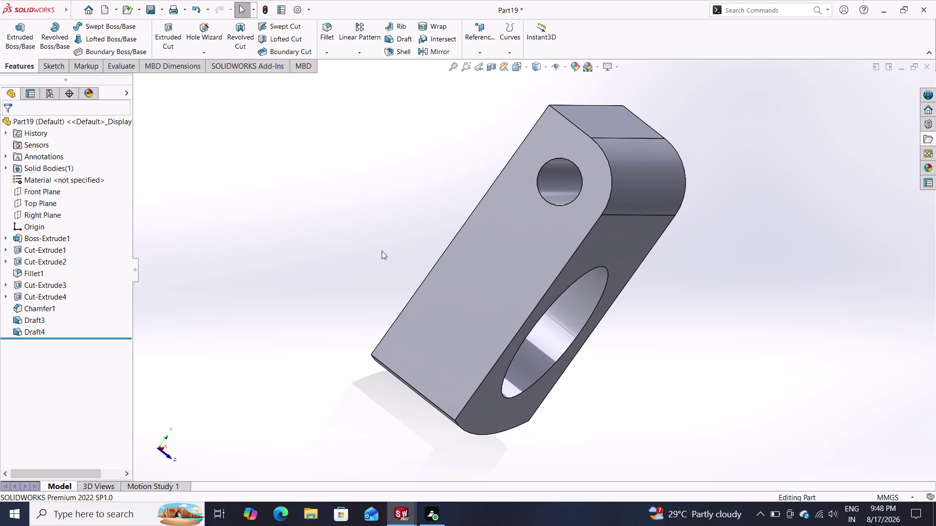
click(20, 330)
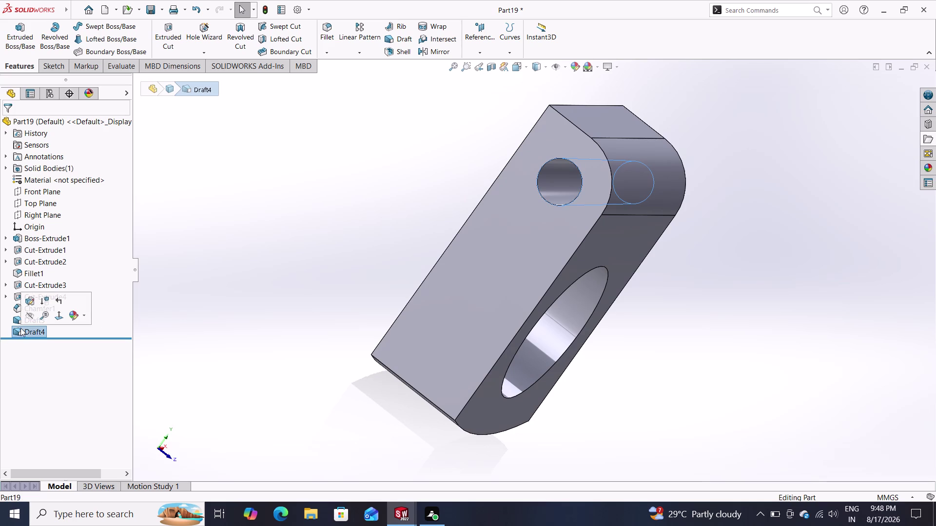
Compare Draft3 with Draft4 in the feature tree, then delete Draft3 and confirm the deletion.
drag(57, 376, 57, 370)
click(40, 318)
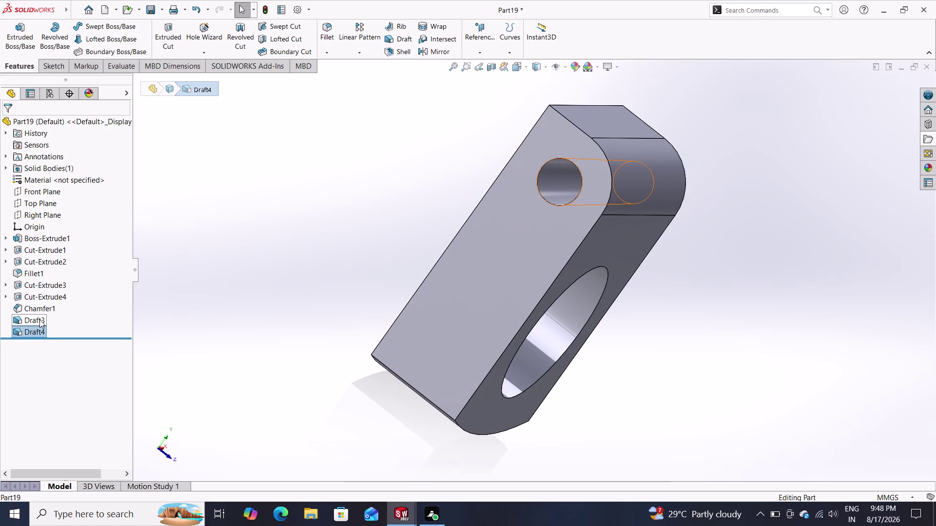
click(35, 332)
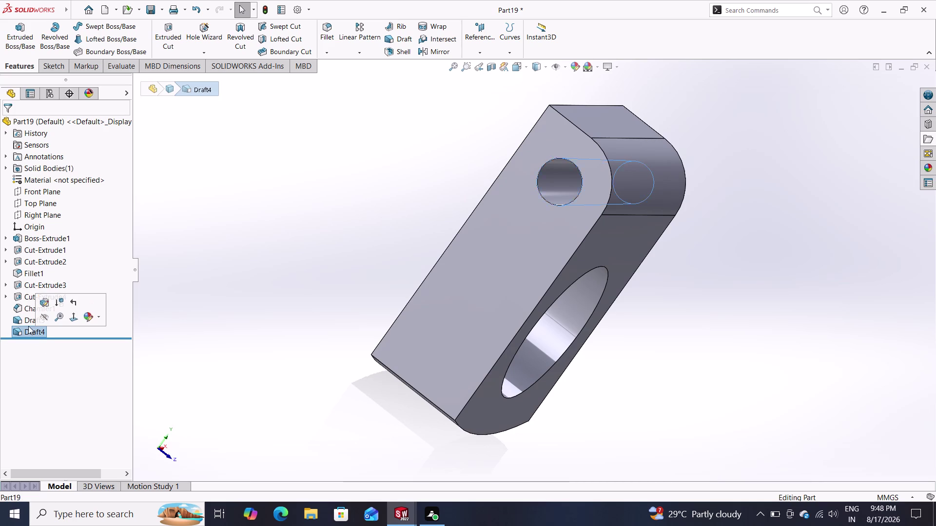
click(15, 319)
right_click(15, 318)
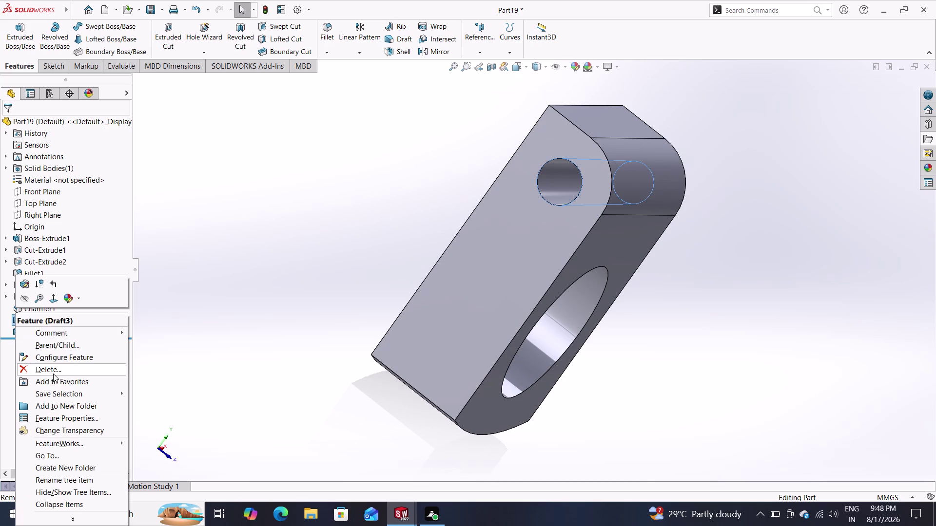
click(52, 371)
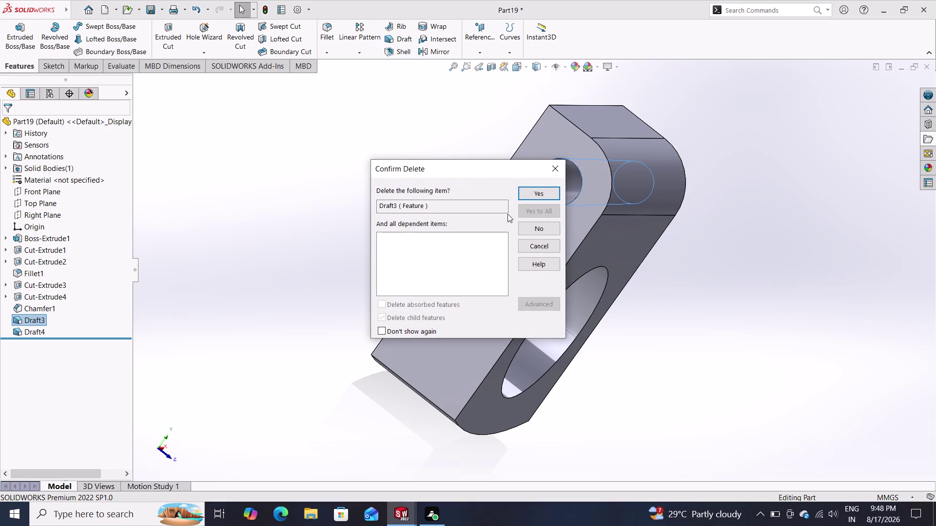
click(538, 190)
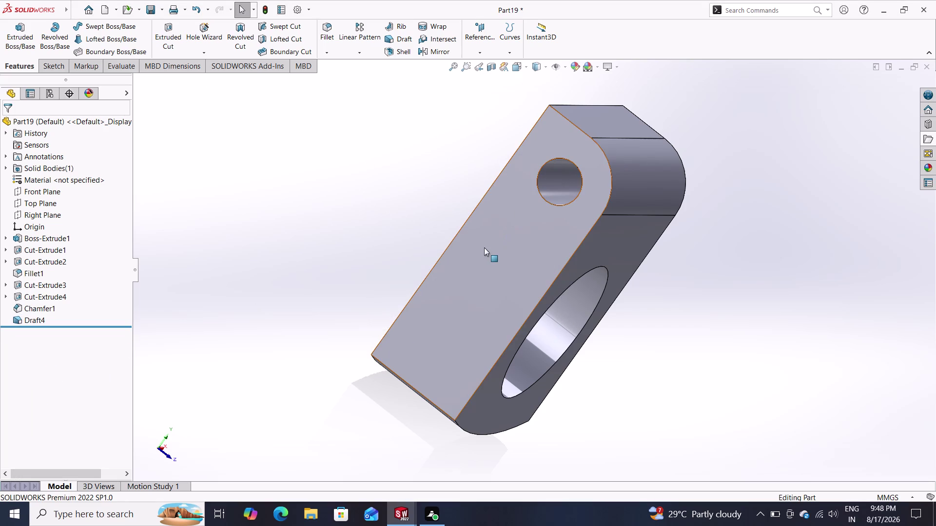
middle_click(332, 347)
middle_drag(333, 347, 262, 348)
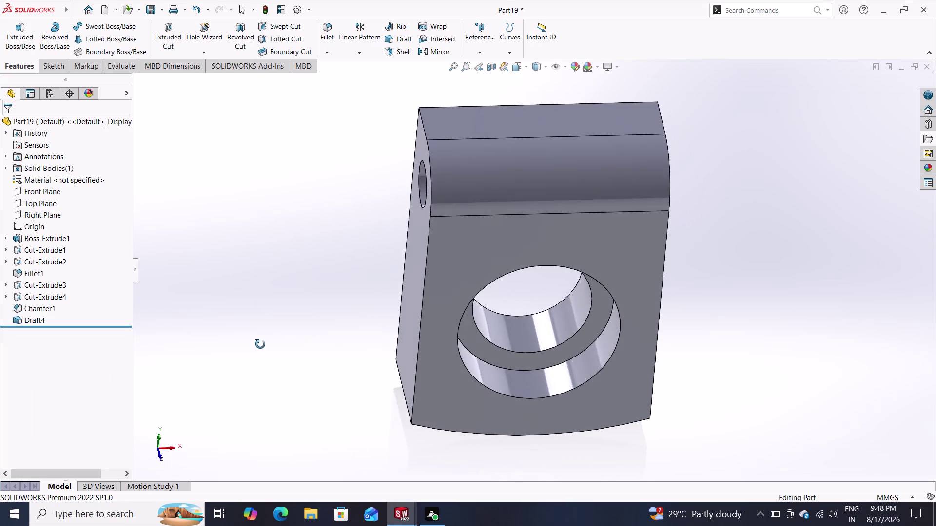
middle_drag(262, 348, 258, 308)
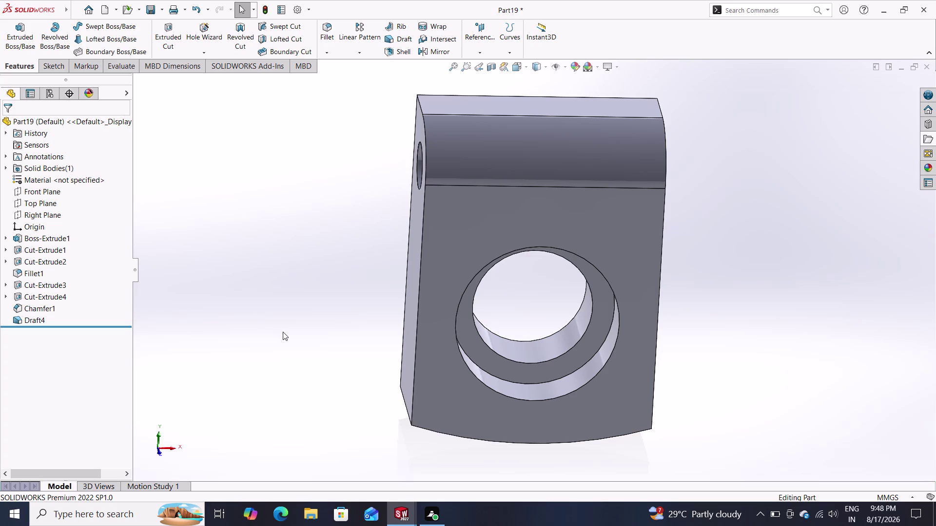
middle_drag(284, 333, 396, 358)
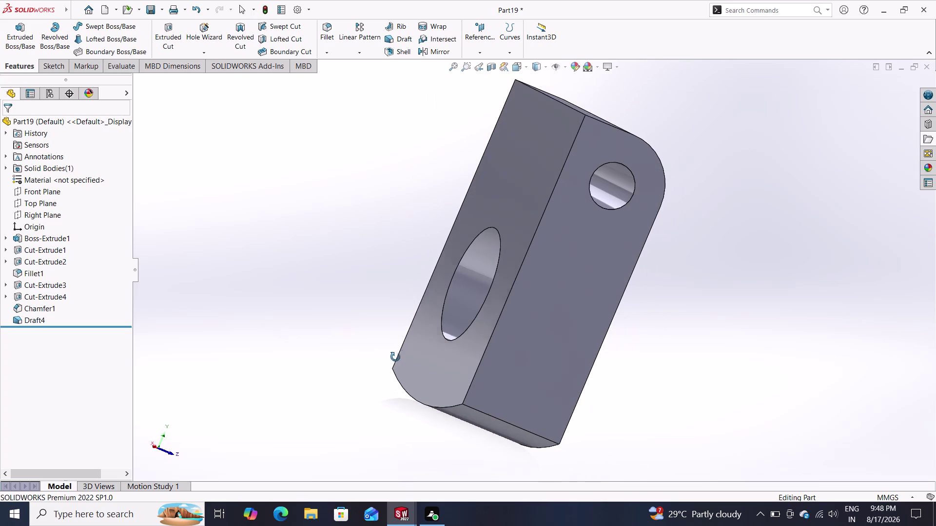